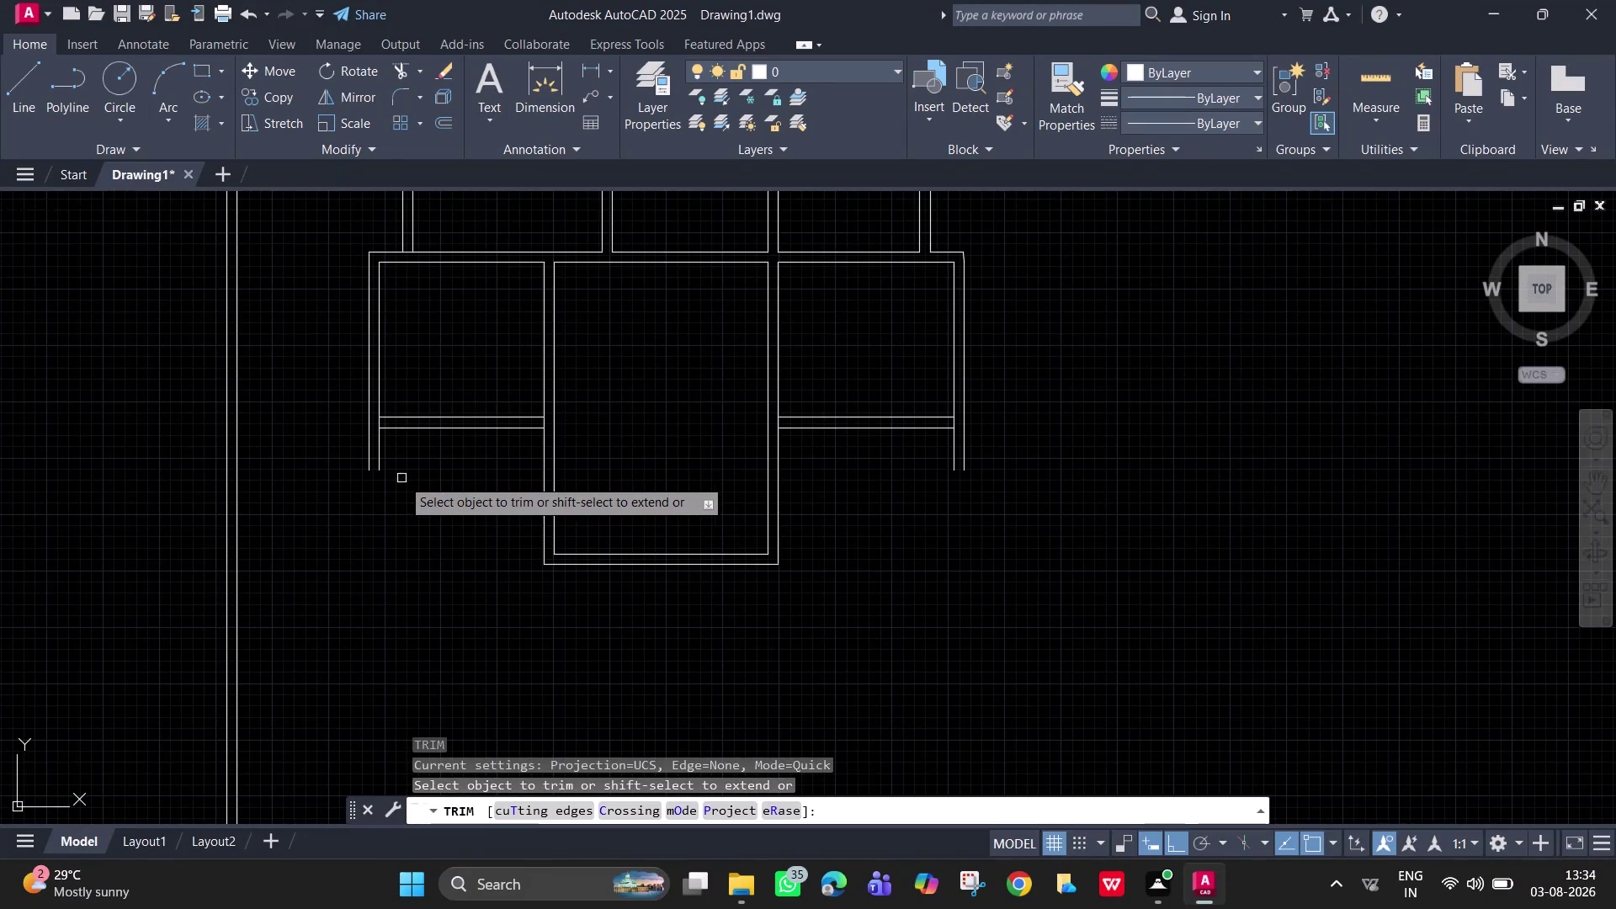
Try a trim and an extend at the left corner, undoing and cancelling both.
drag(396, 465, 328, 462)
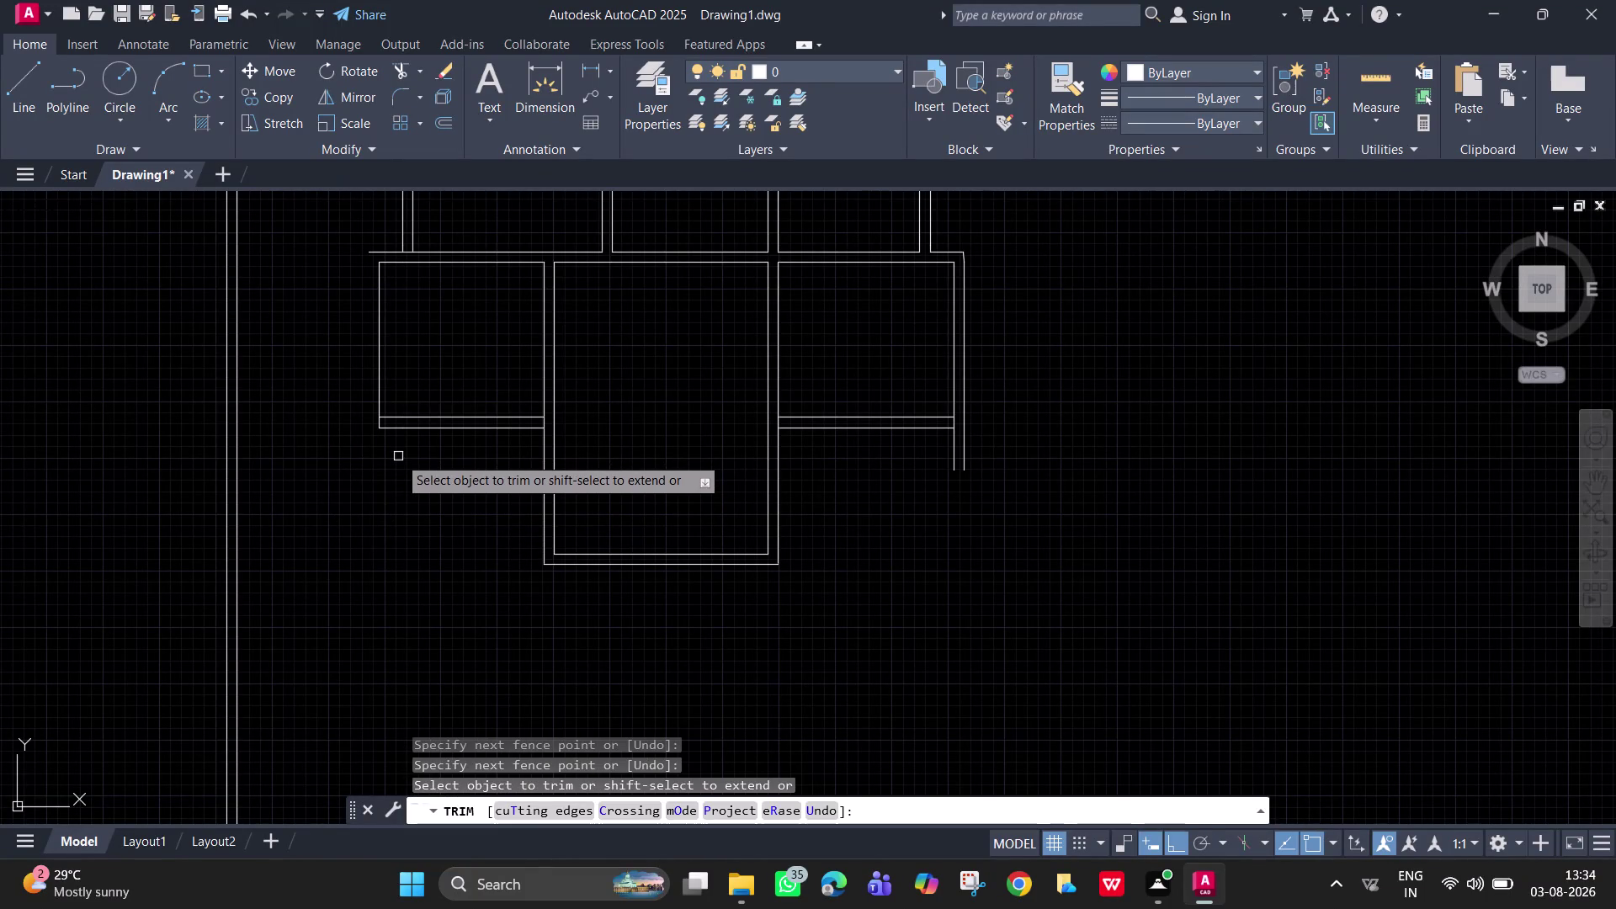
key(ctrl+z)
scroll(up, 3)
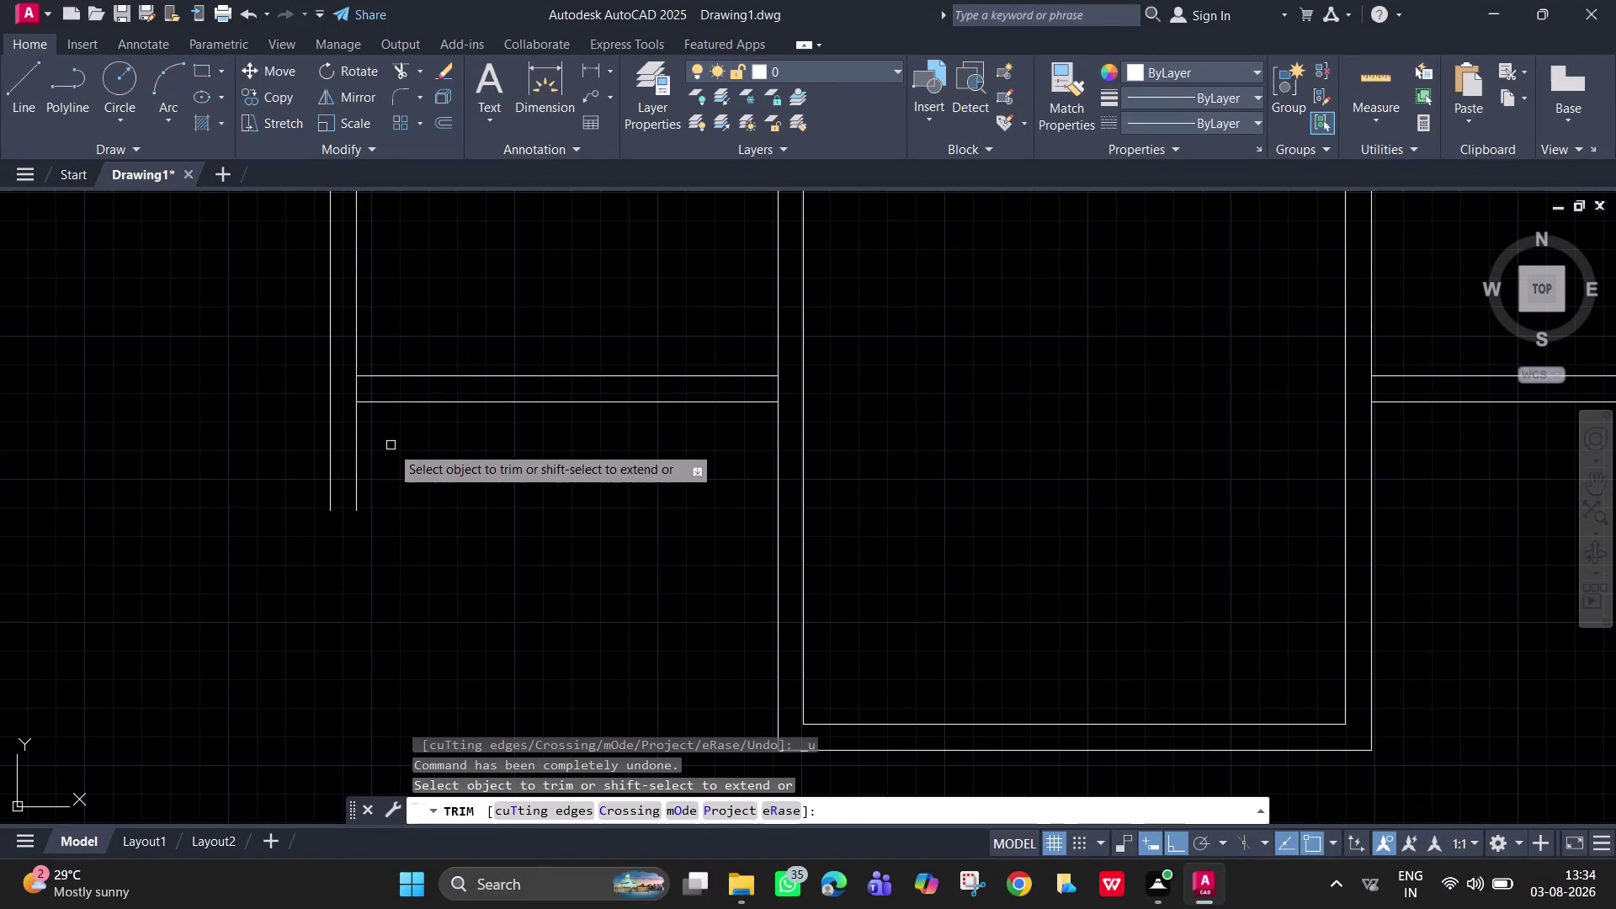
key(space)
text(ex)
key(space)
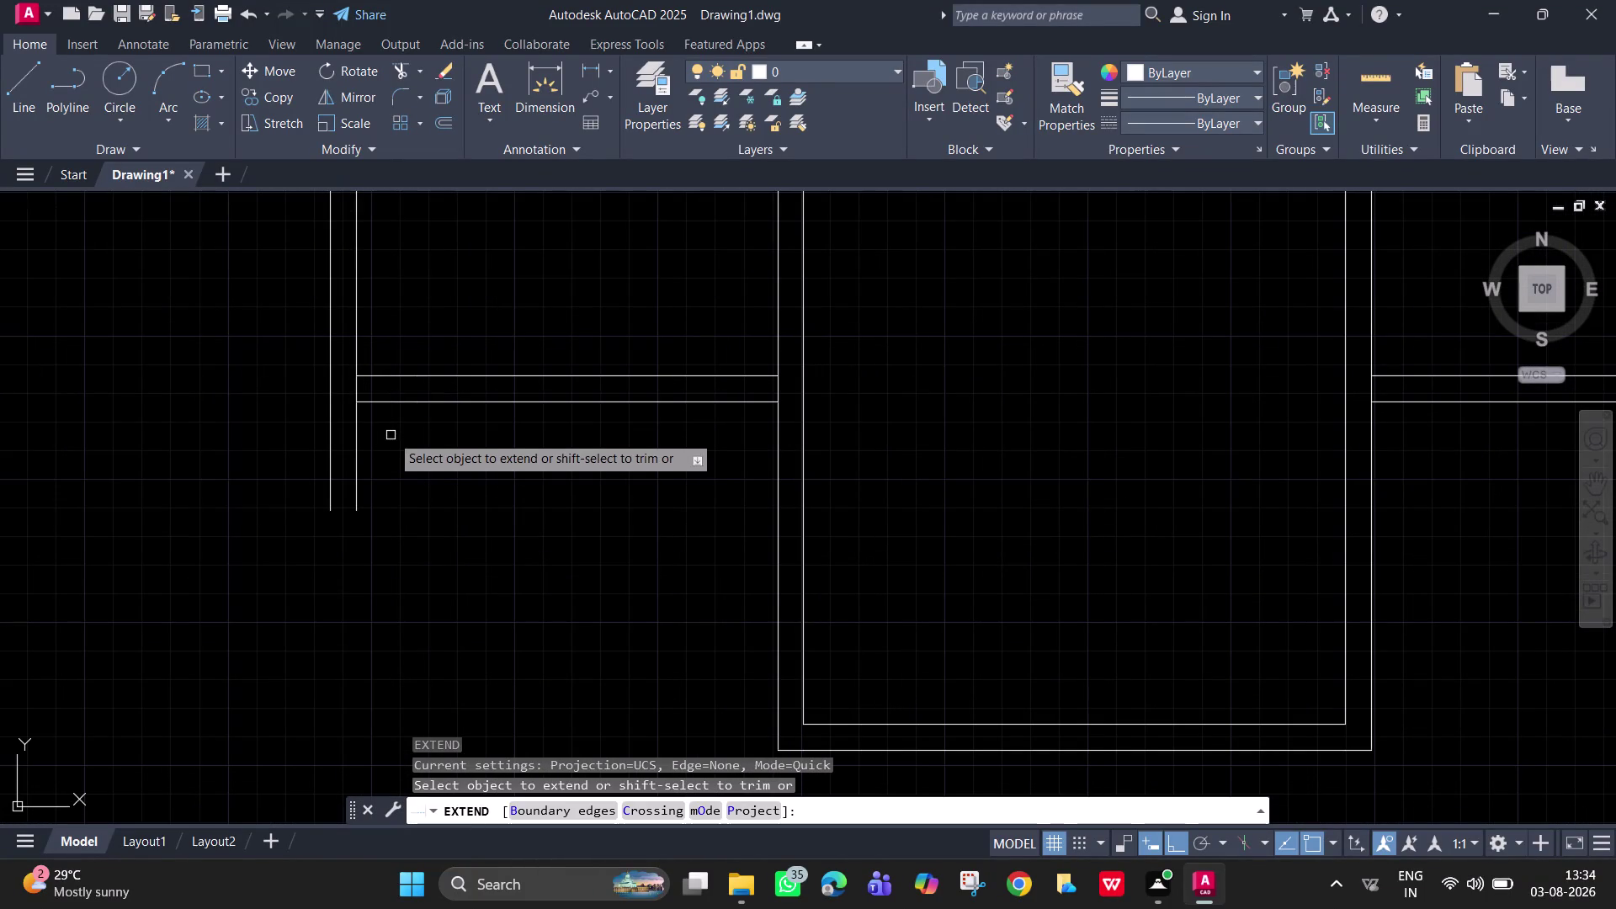
click(386, 404)
key(grave)
key(Escape)
key(Escape)
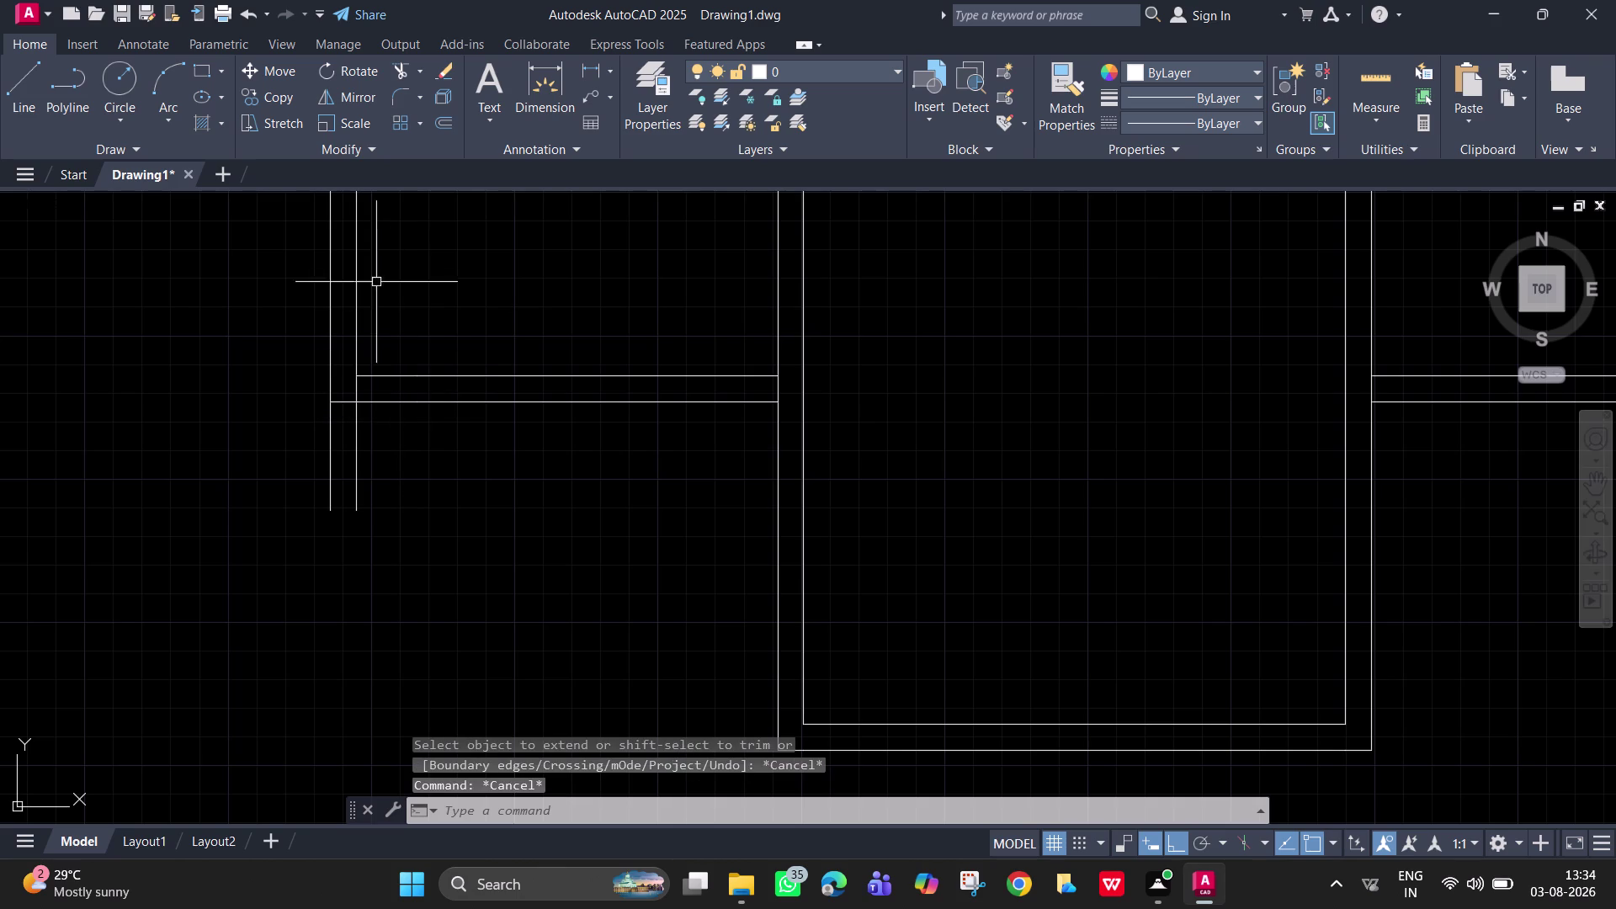
click(406, 69)
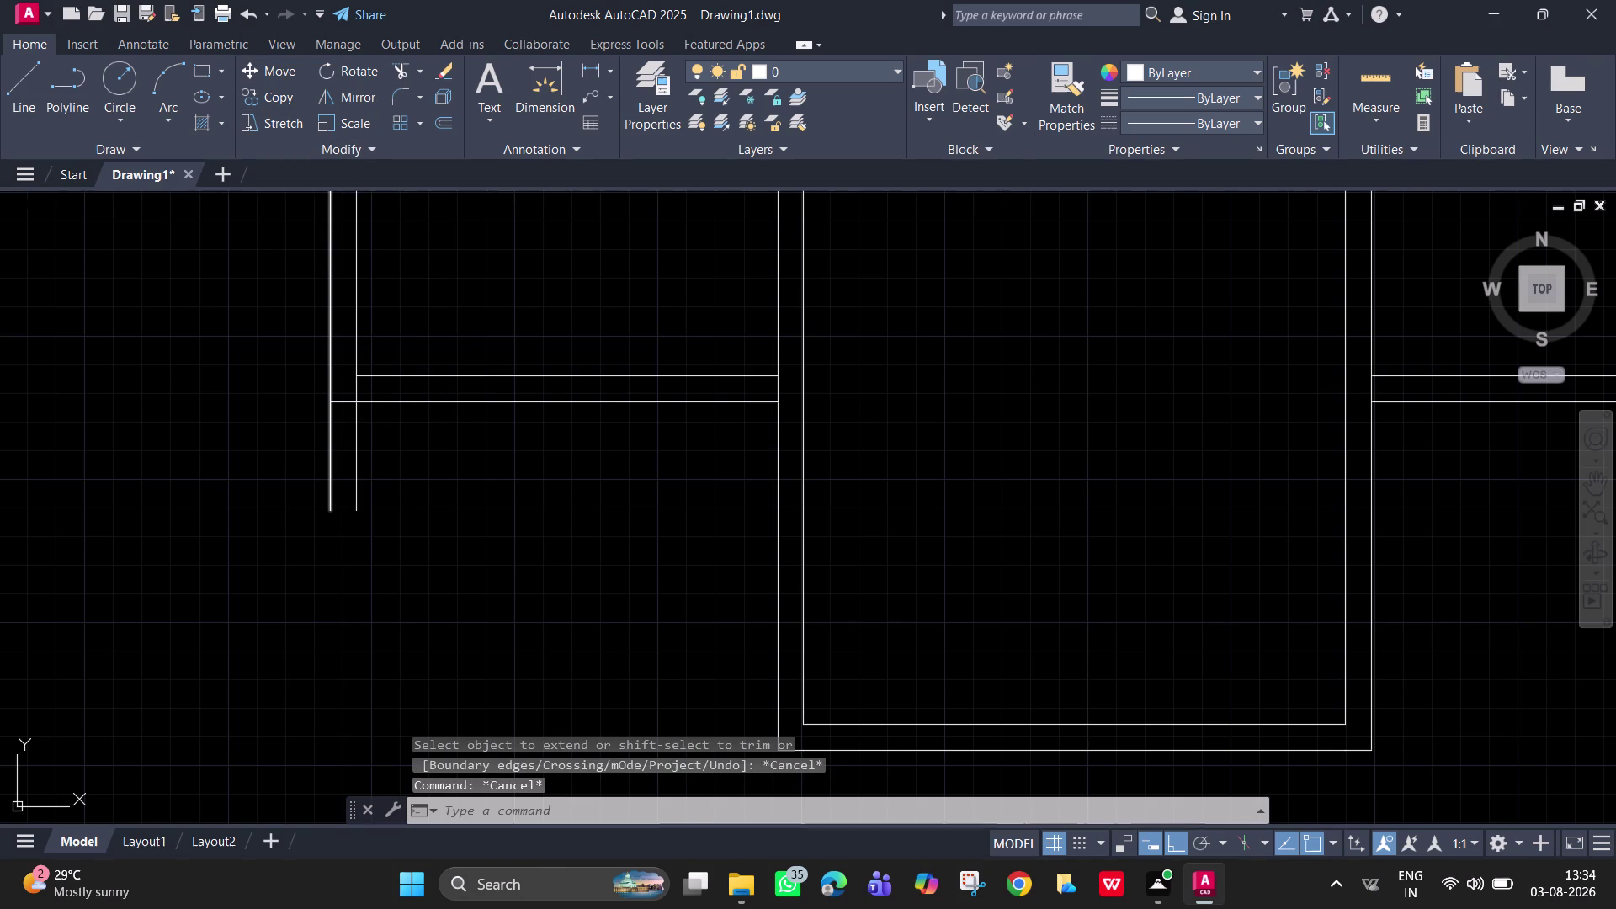
Trim the crossing wall lines at the left, middle, central-room and right junctions.
drag(401, 480, 383, 476)
click(241, 463)
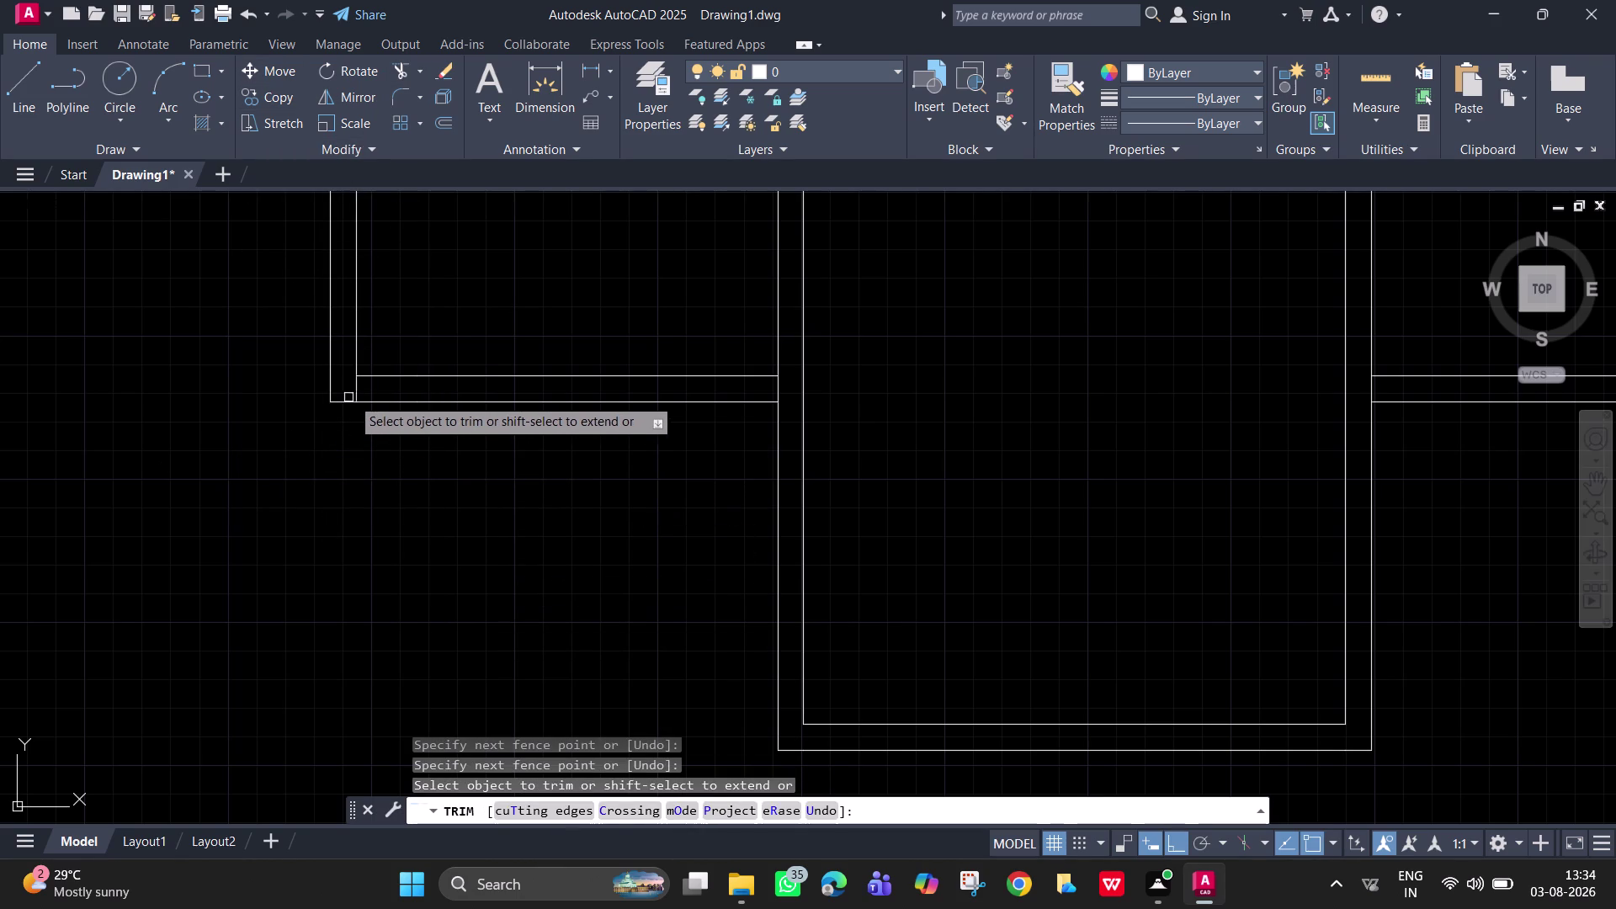
click(357, 392)
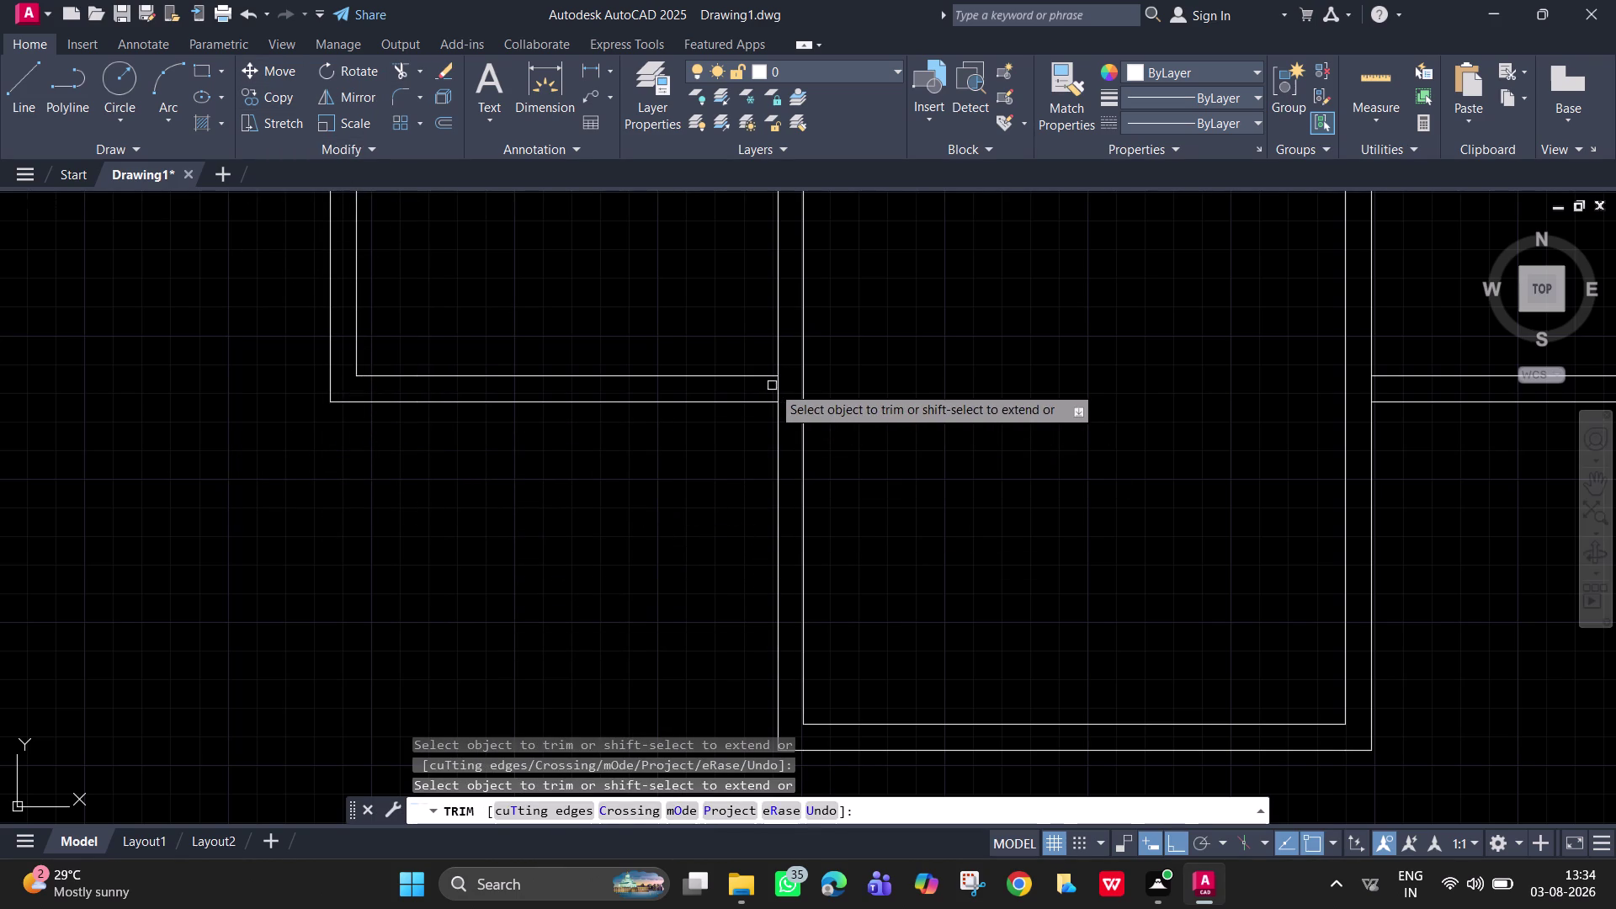
click(777, 390)
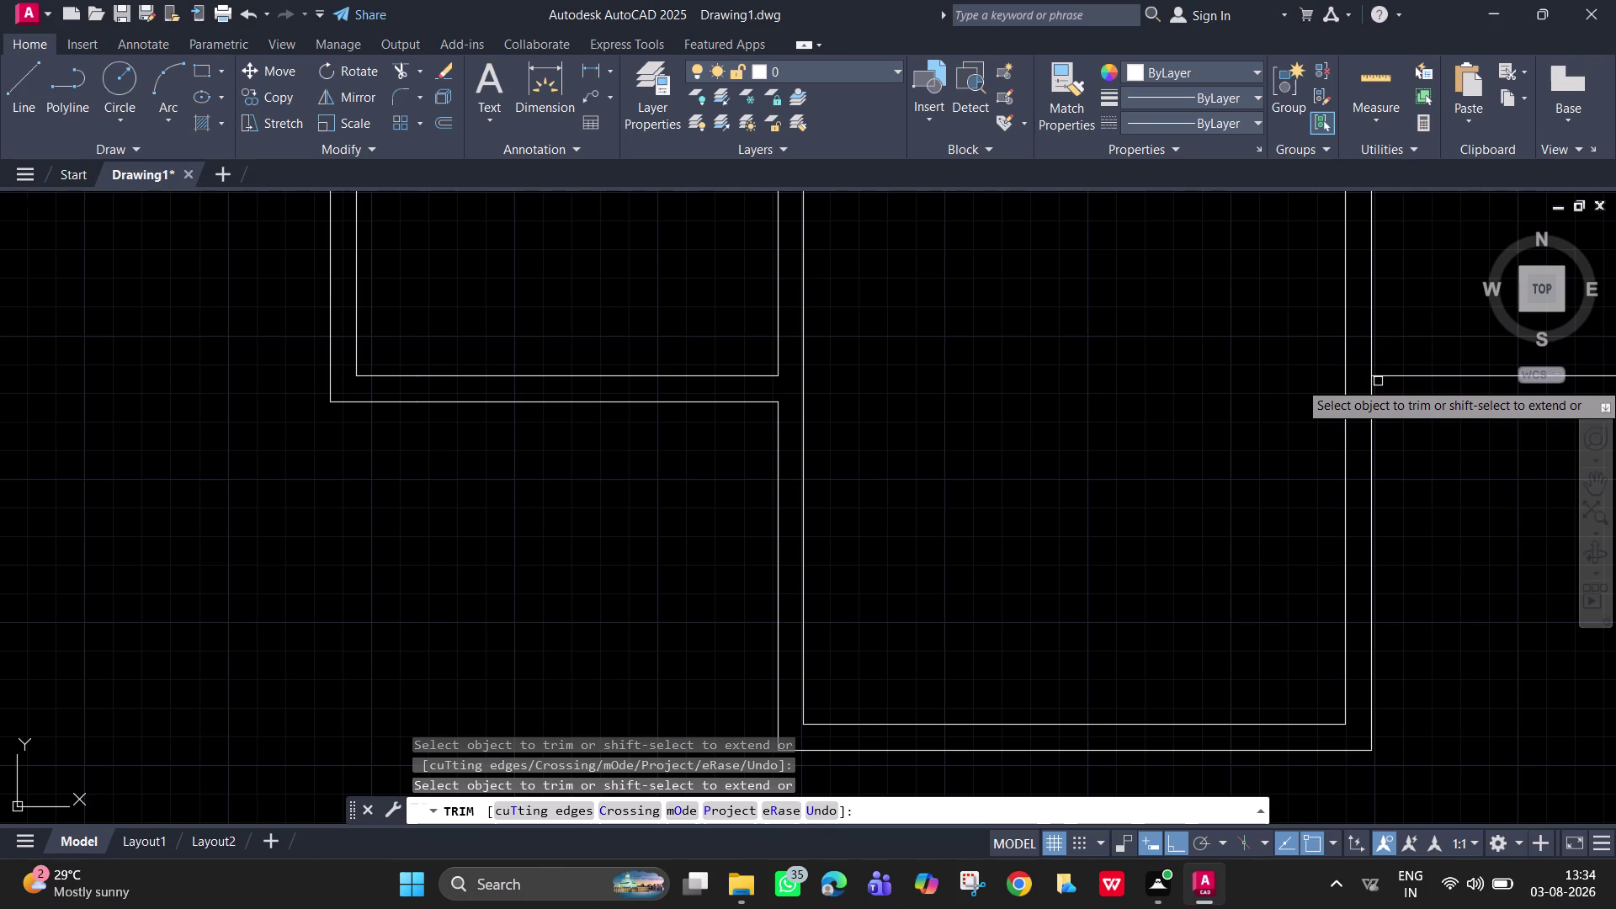
click(1371, 389)
scroll(down, 3)
middle_drag(1097, 534, 1086, 529)
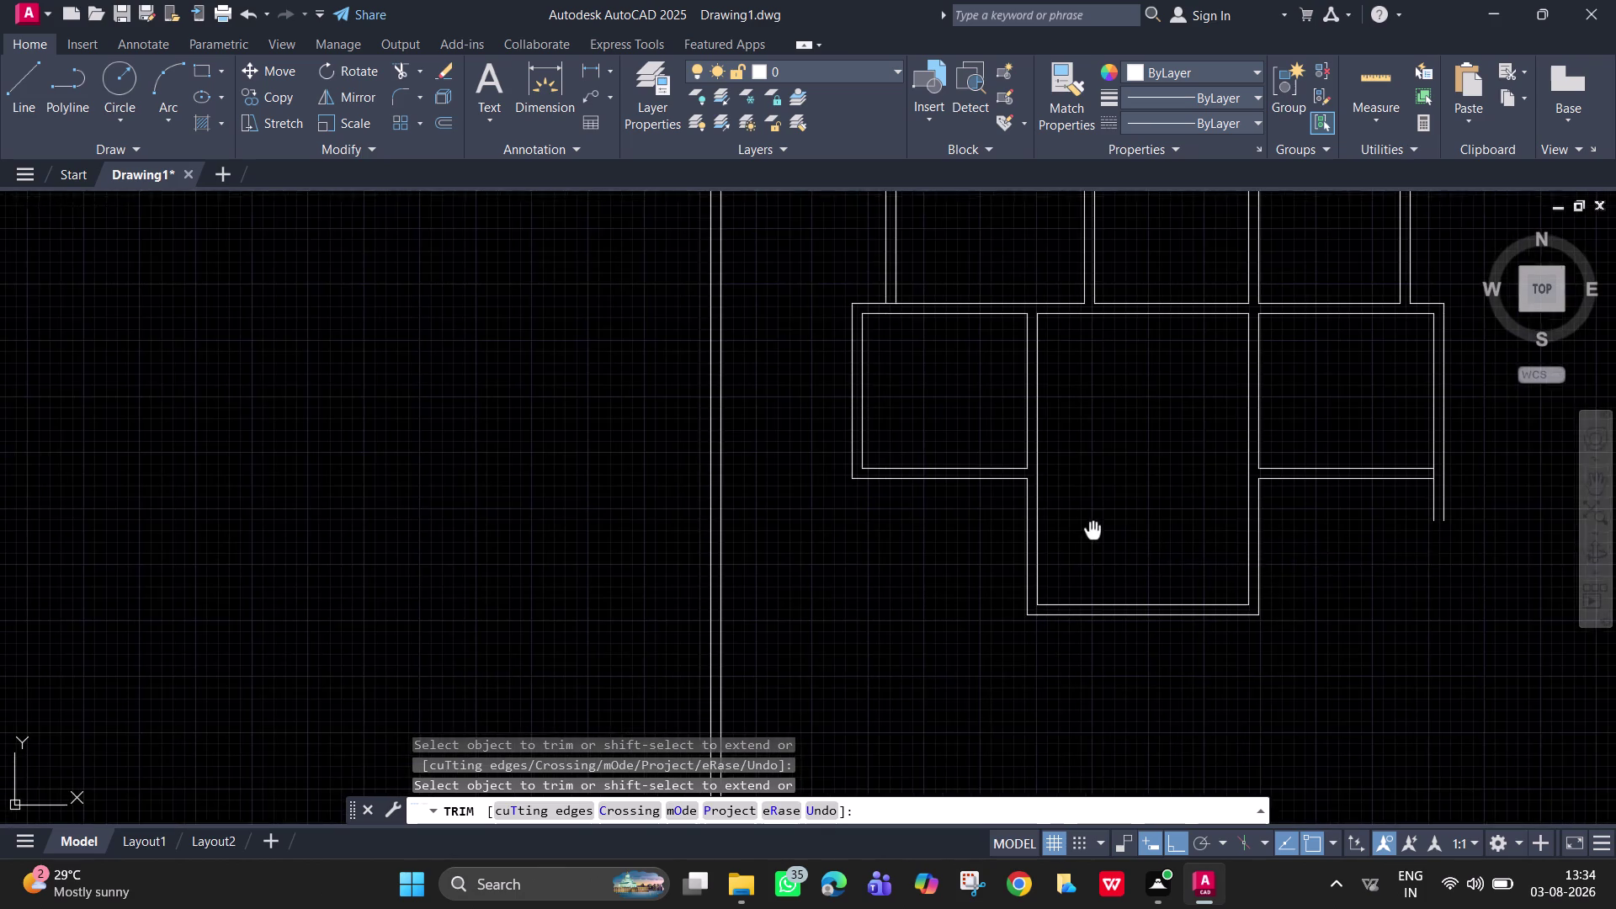
middle_drag(1087, 529, 965, 487)
key(Escape)
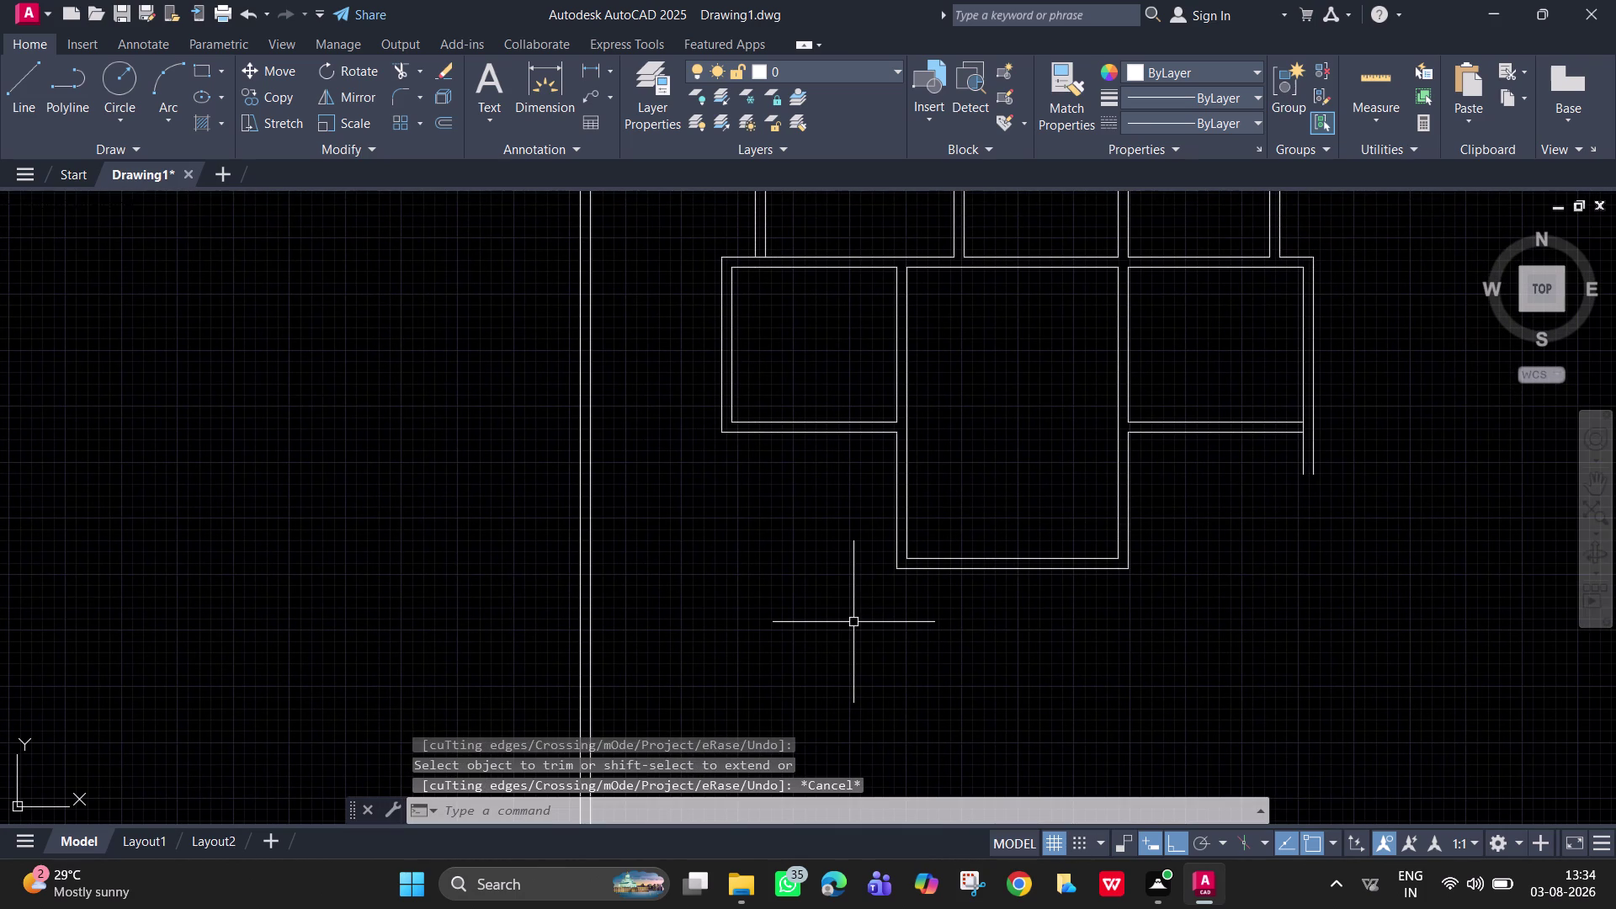
Fence-trim the right junction's wall ends, then undo the mistaken outer wall trim.
scroll(down, 3)
middle_drag(853, 622, 808, 617)
scroll(up, 3)
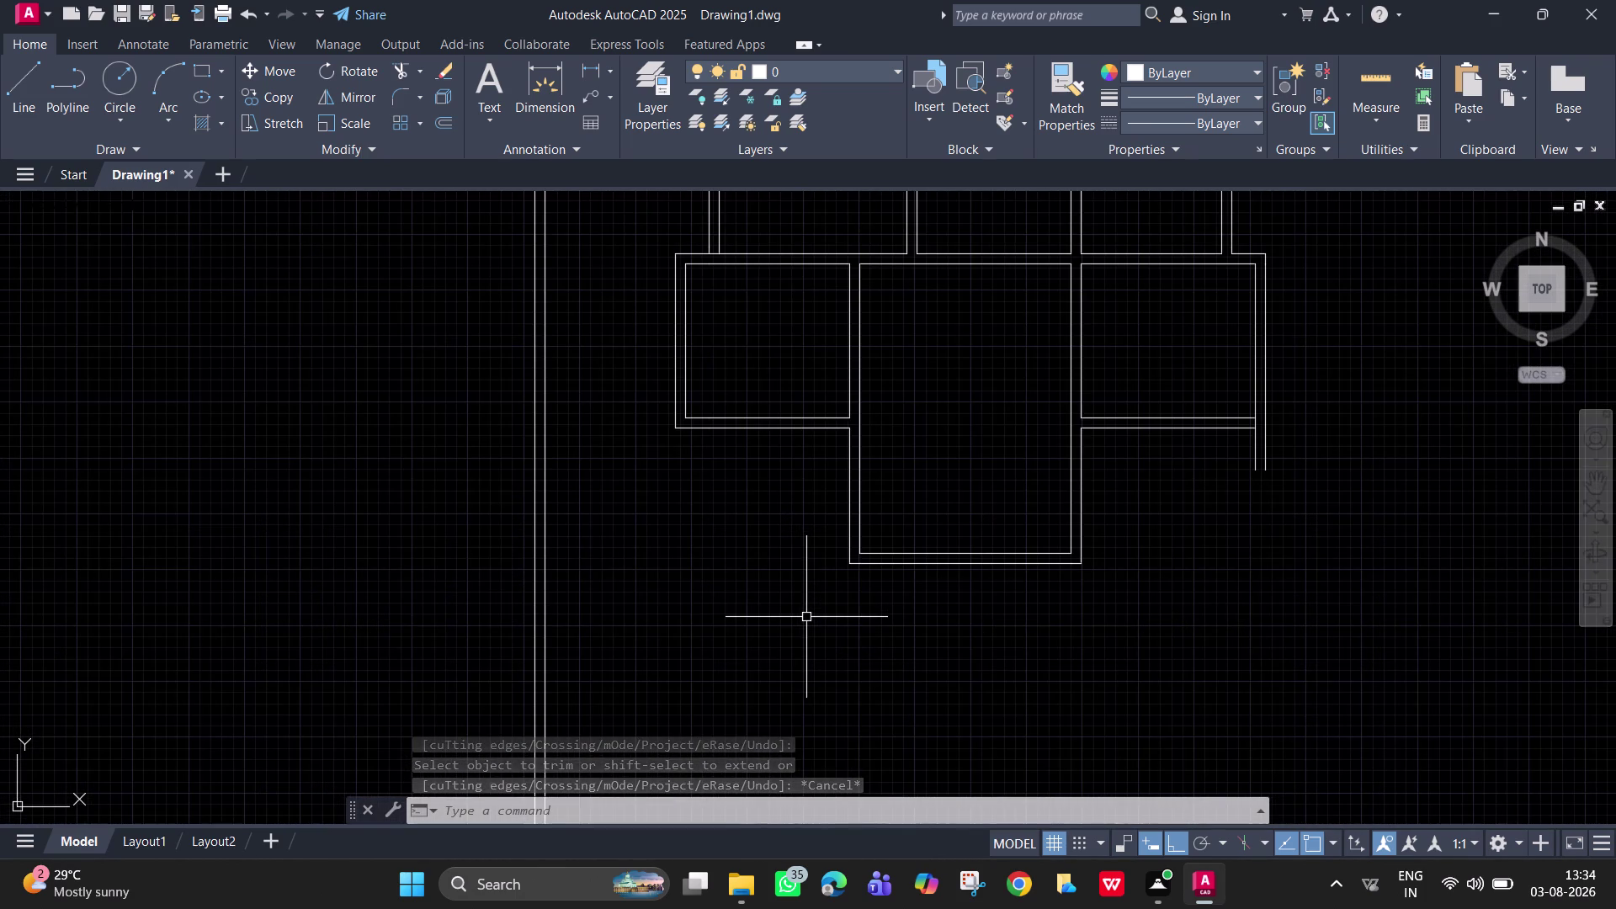
key(space)
drag(1242, 471, 1267, 462)
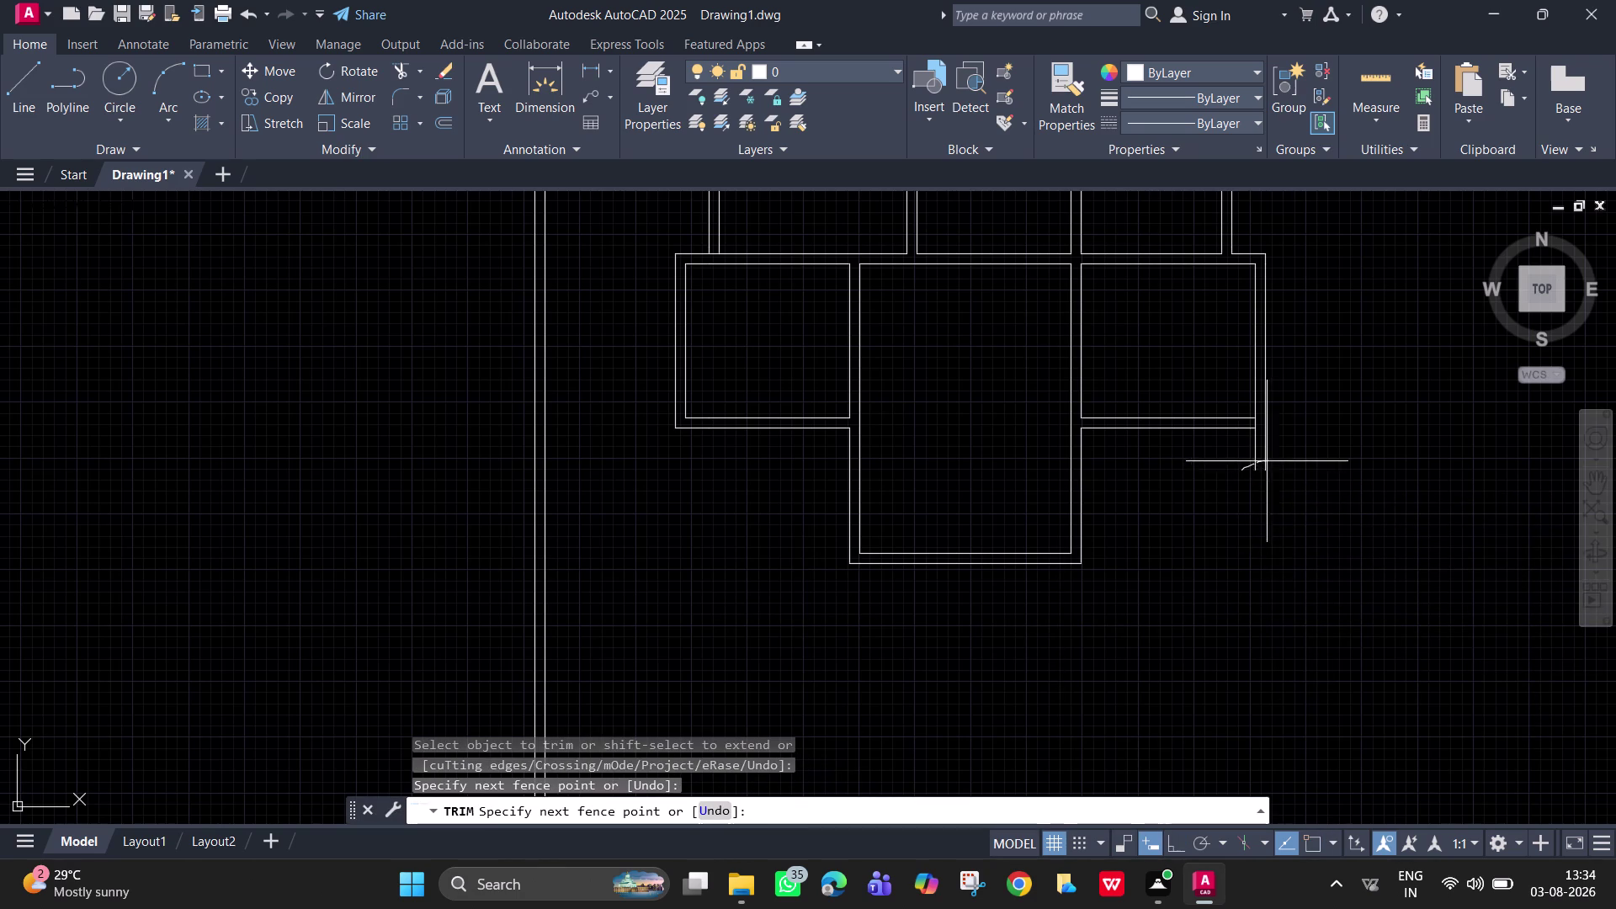
drag(1268, 461, 1213, 466)
key(Escape)
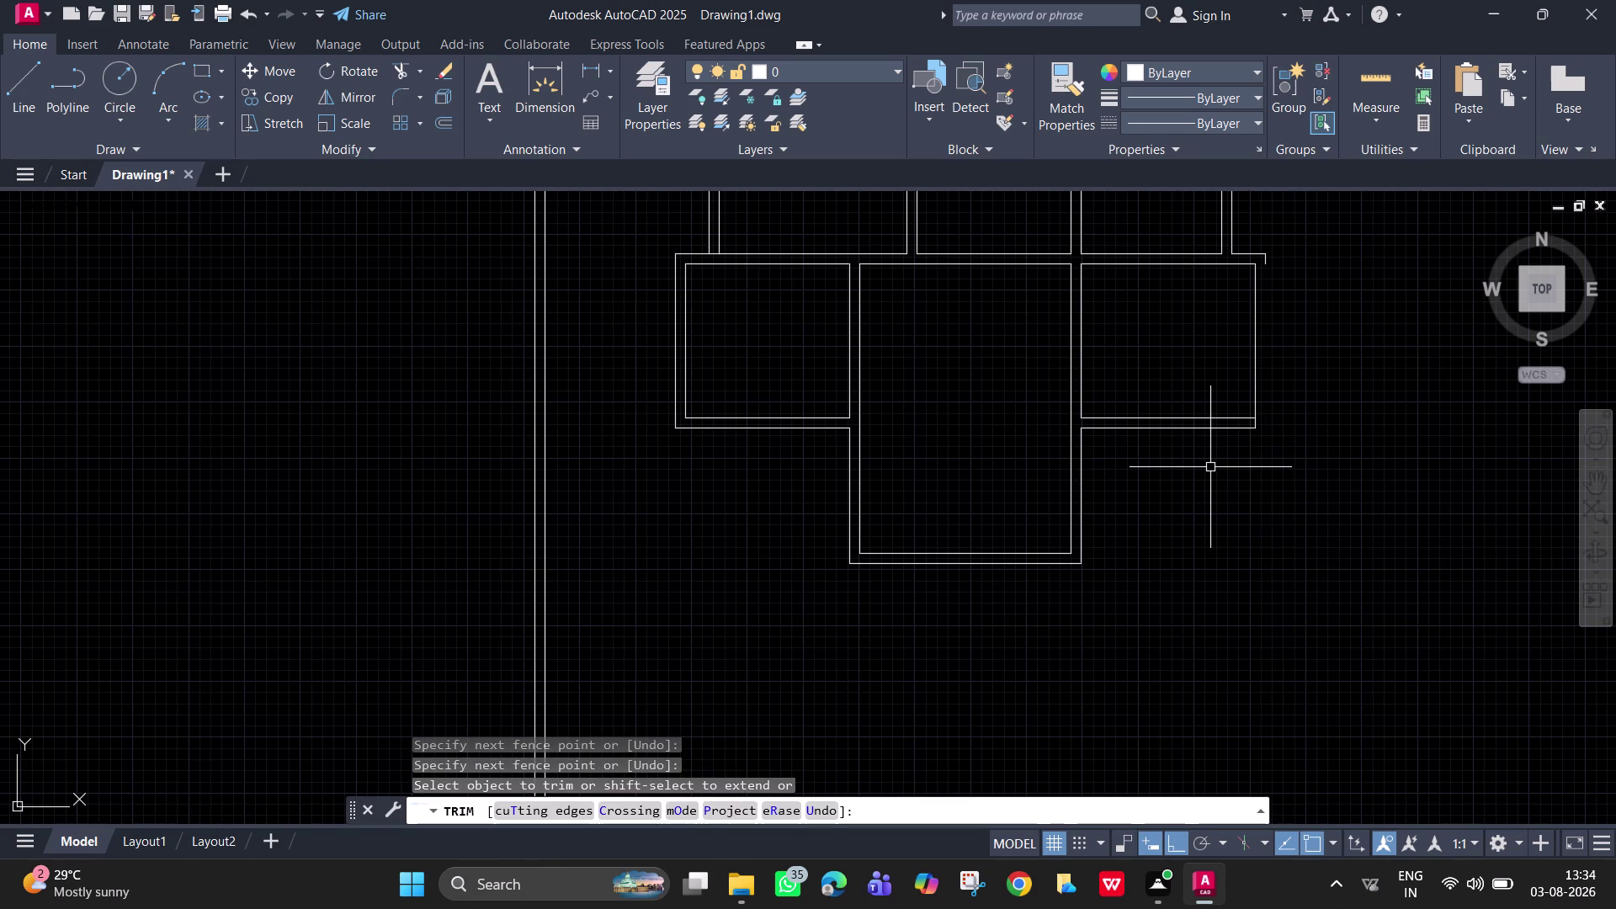
key(ctrl+z)
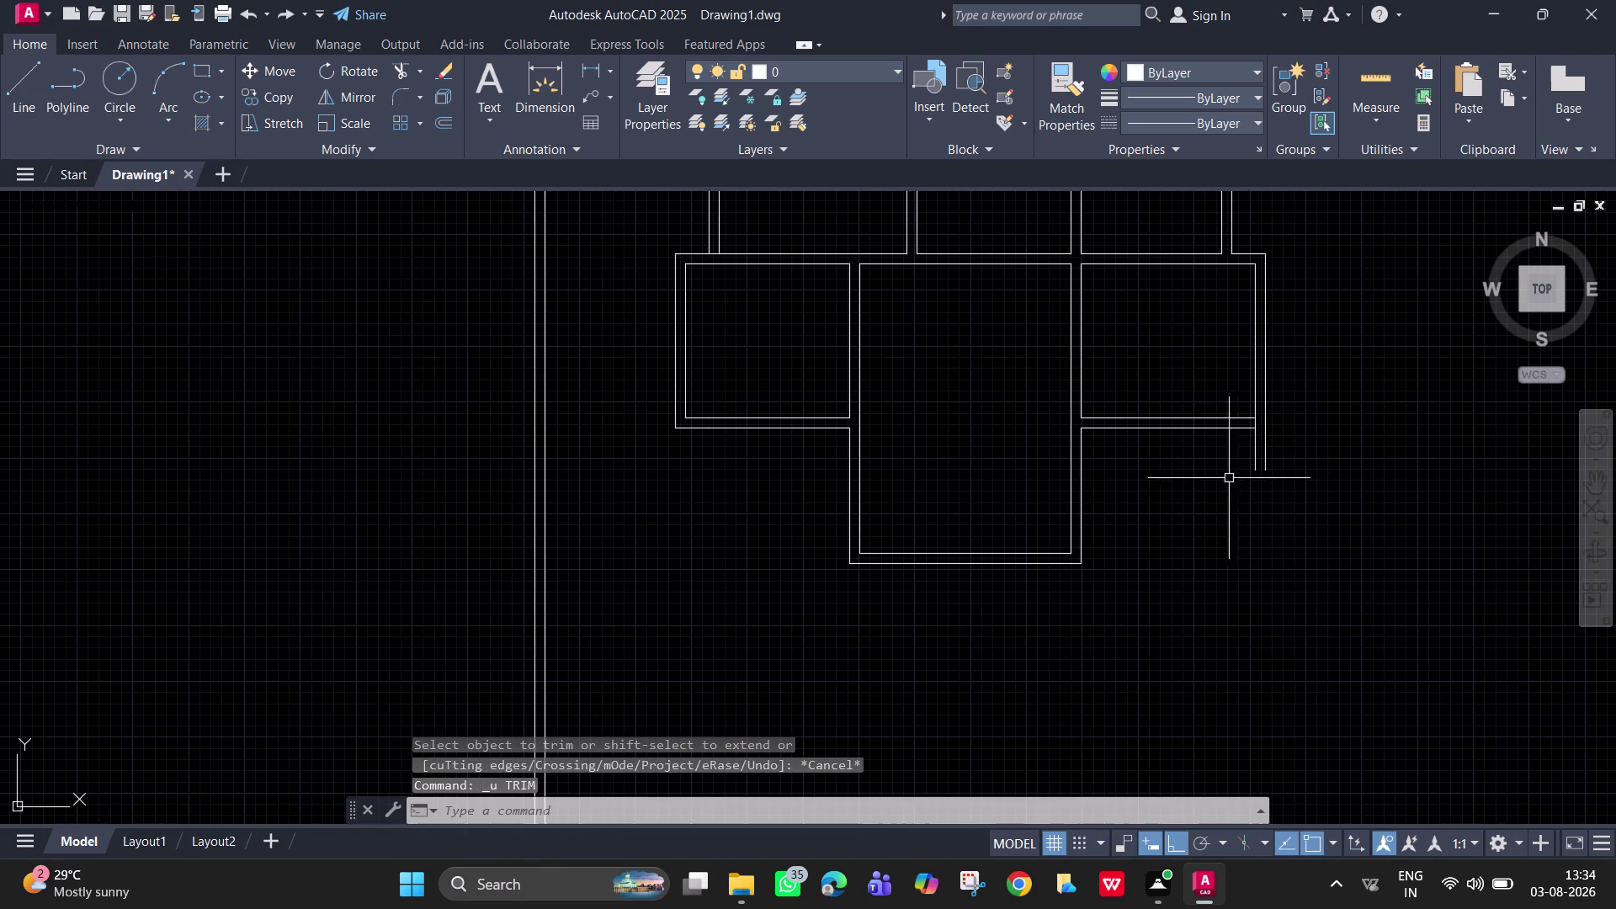
Extend a wall line at the right junction with EX.
text(ex)
key(space)
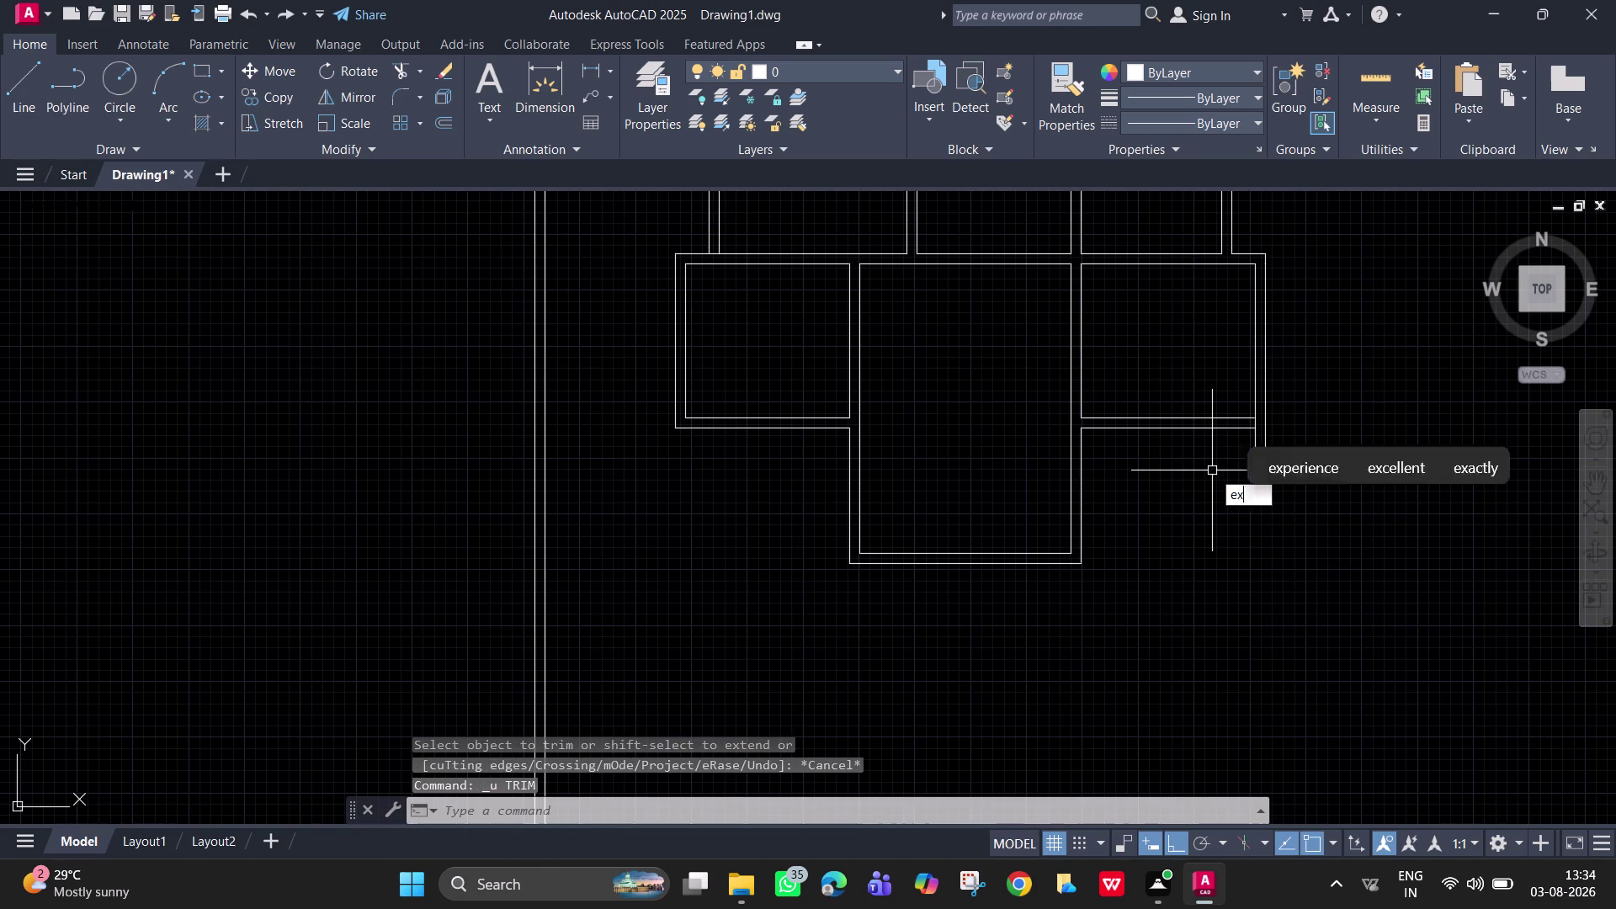
click(1240, 429)
key(space)
Trim the overlapping lines and a leftover wall segment at the right junction.
text(t)
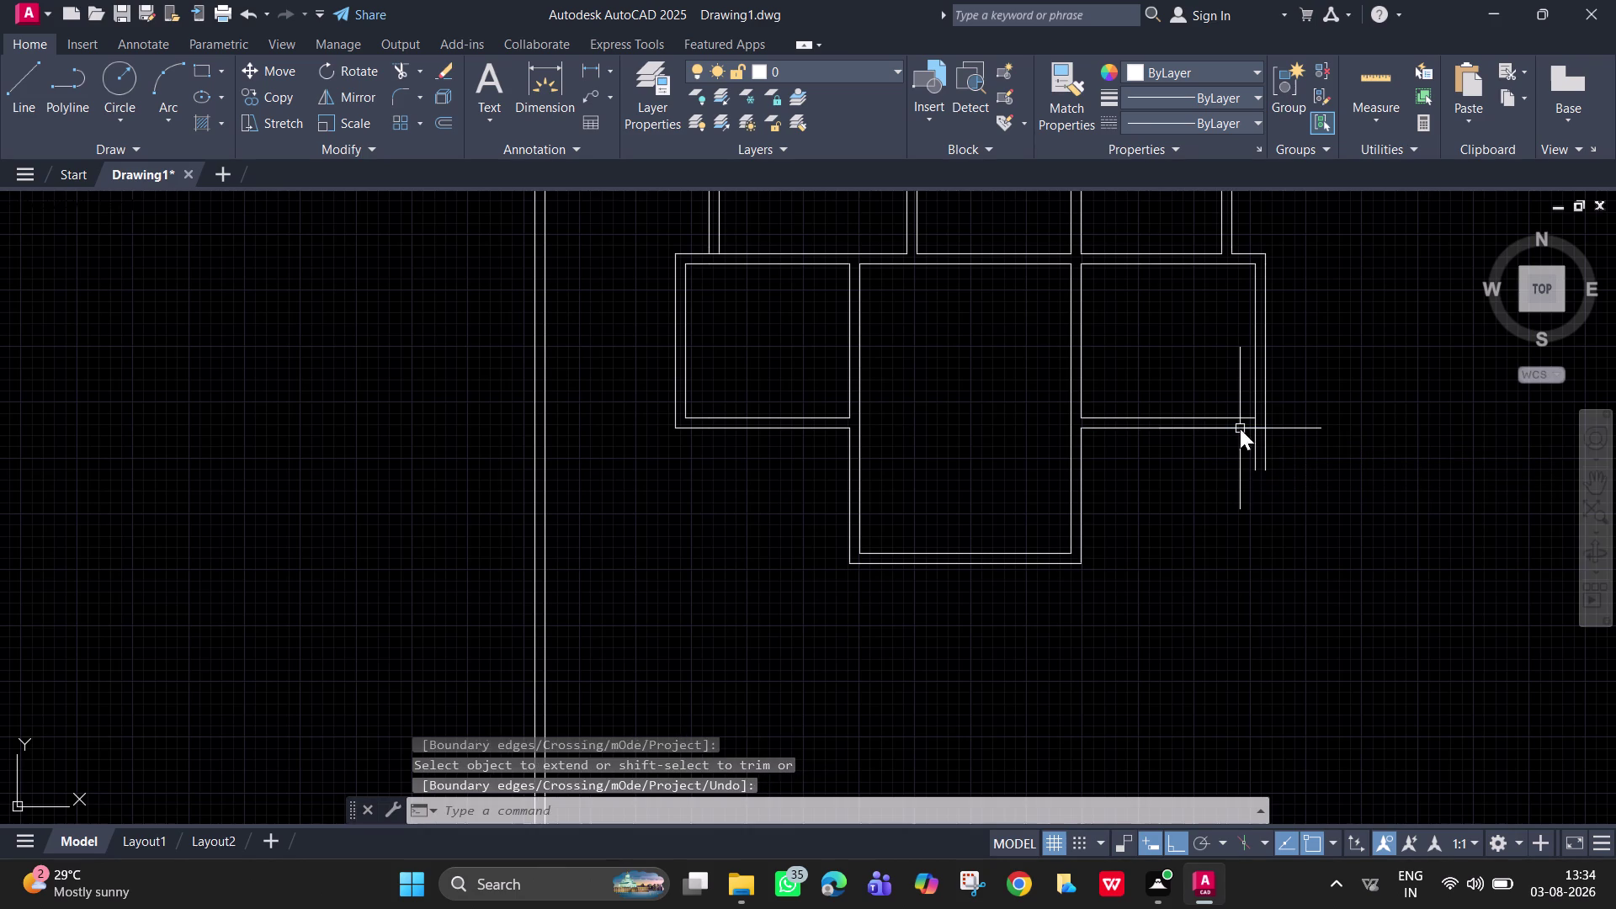
text(r)
key(space)
drag(1276, 450, 1233, 451)
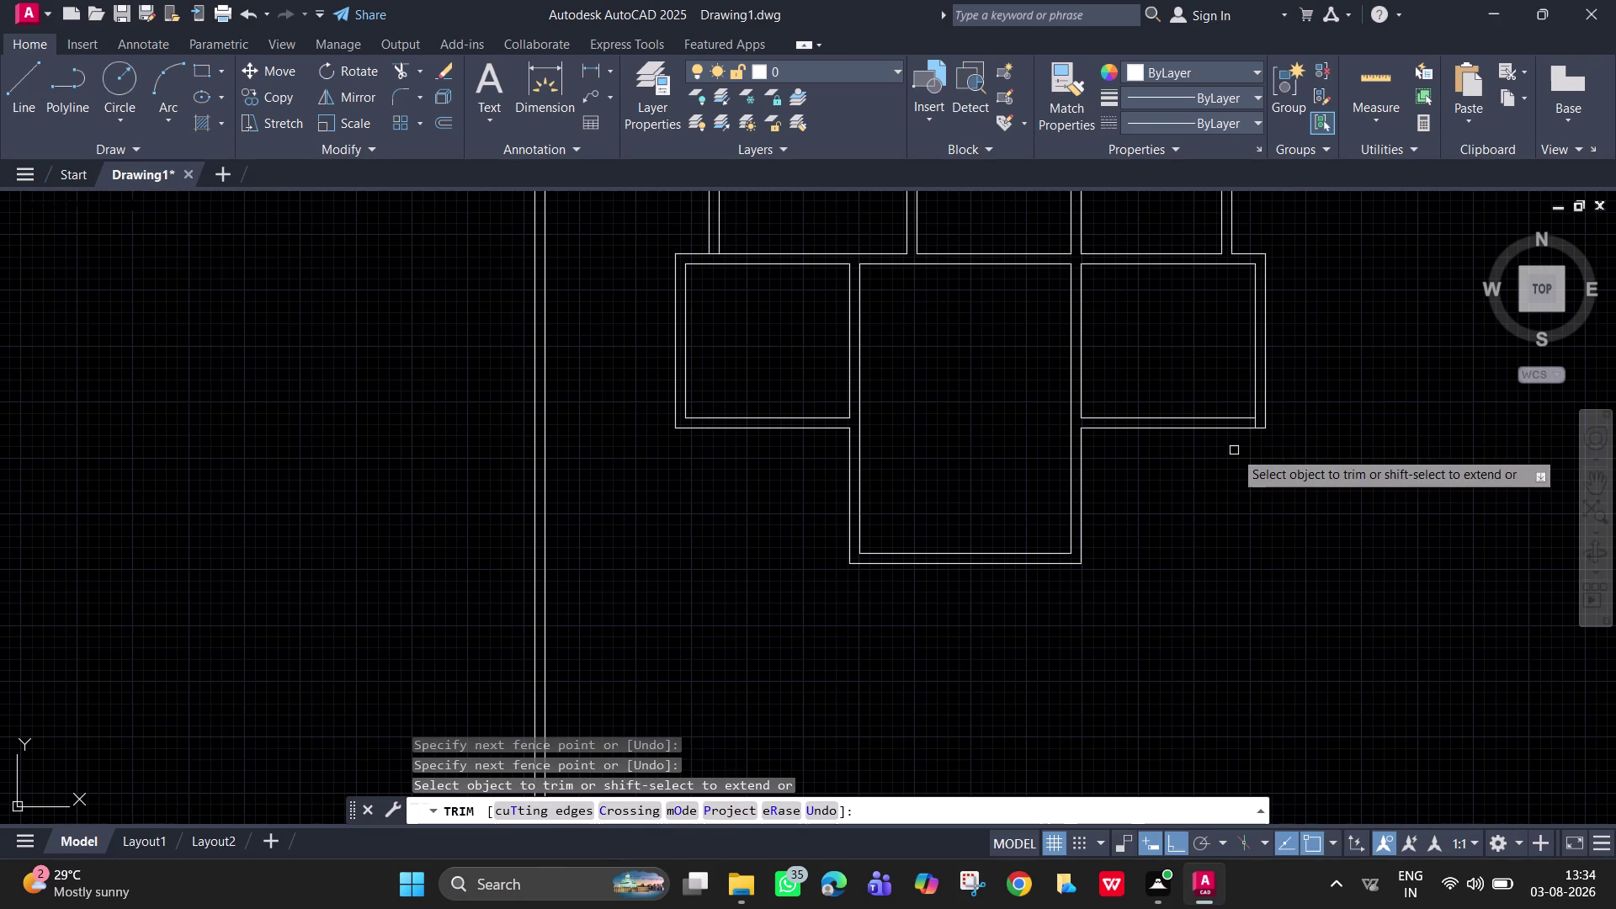
scroll(up, 3)
click(1243, 408)
scroll(down, 3)
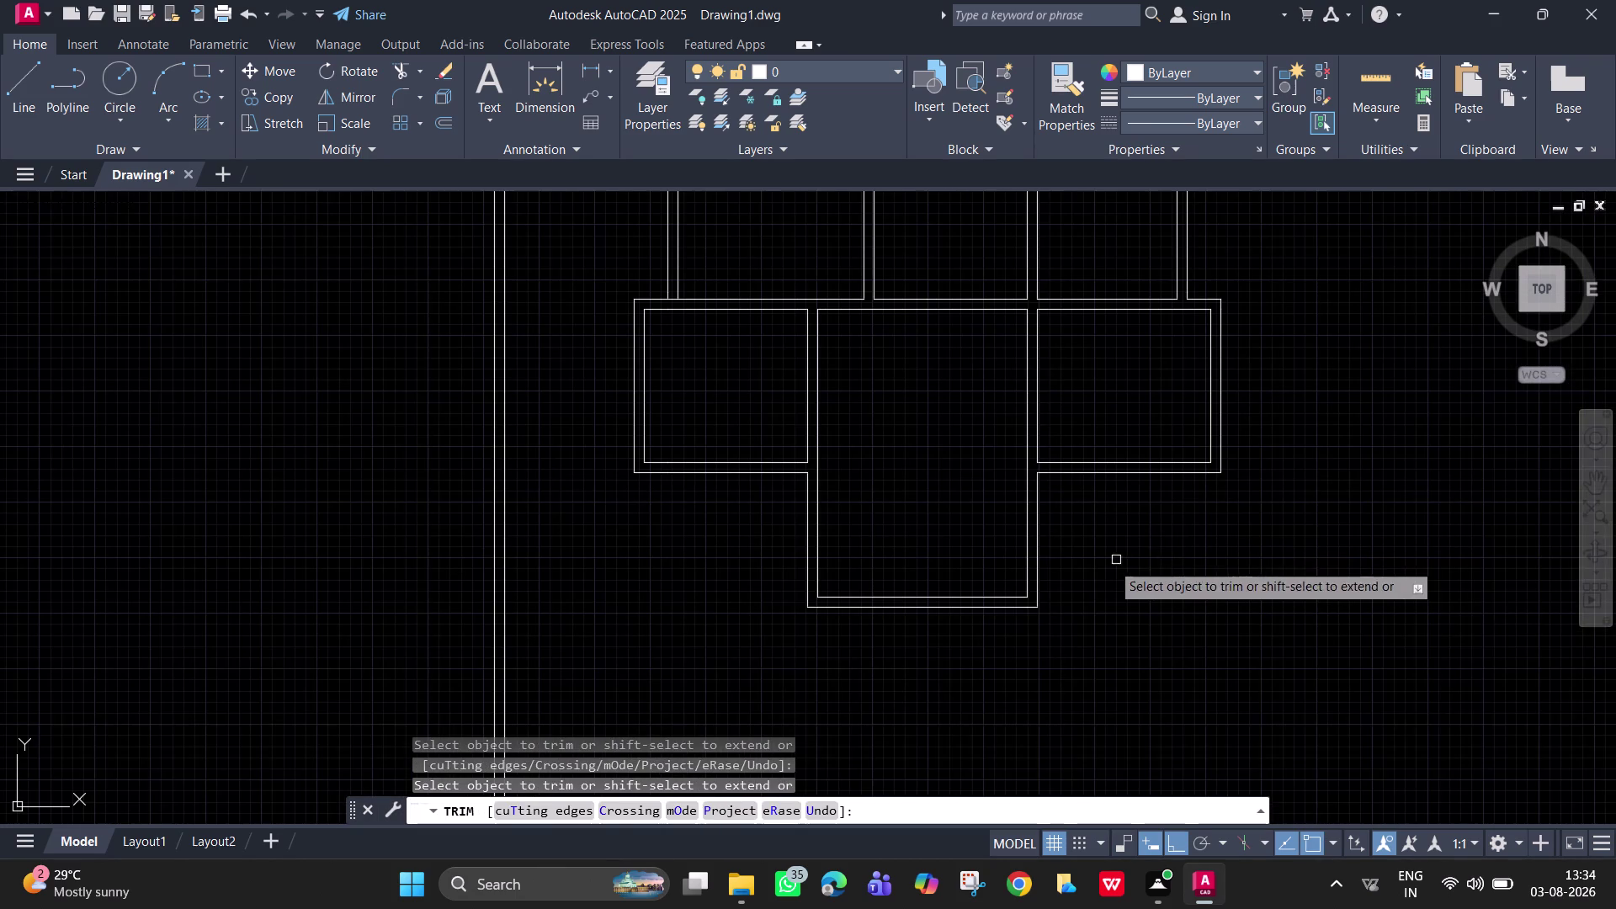
key(Escape)
Fence-trim the crossing lines at the upper-left junction, then pan to inspect the plan.
middle_drag(1106, 561, 1122, 682)
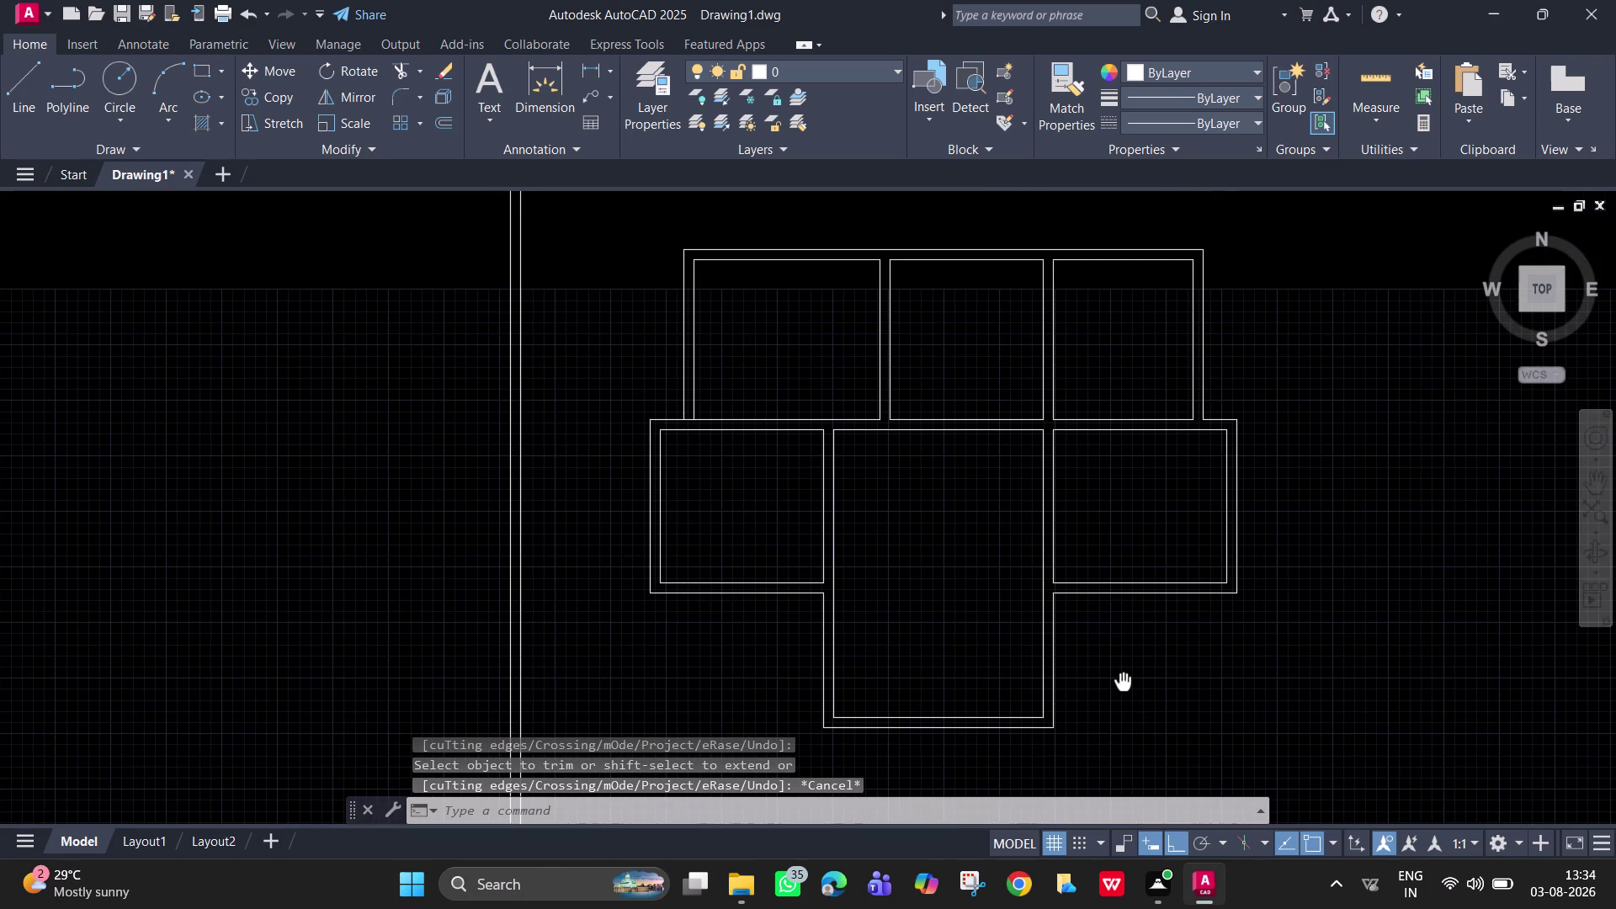
middle_drag(1122, 682, 1109, 660)
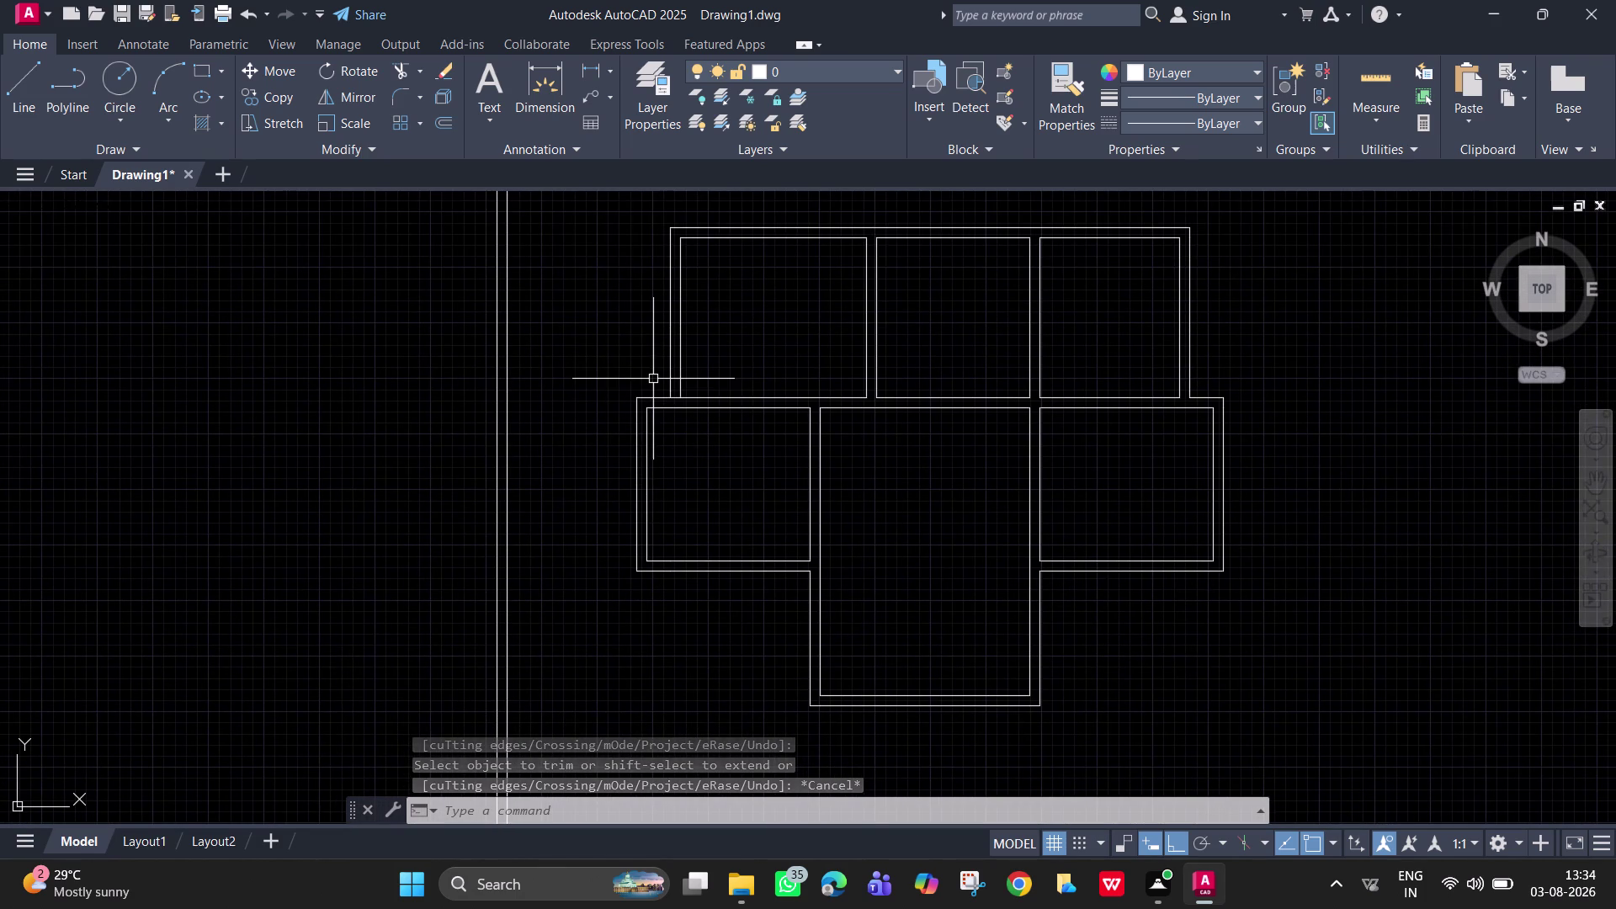
key(t)
key(r)
key(space)
scroll(up, 3)
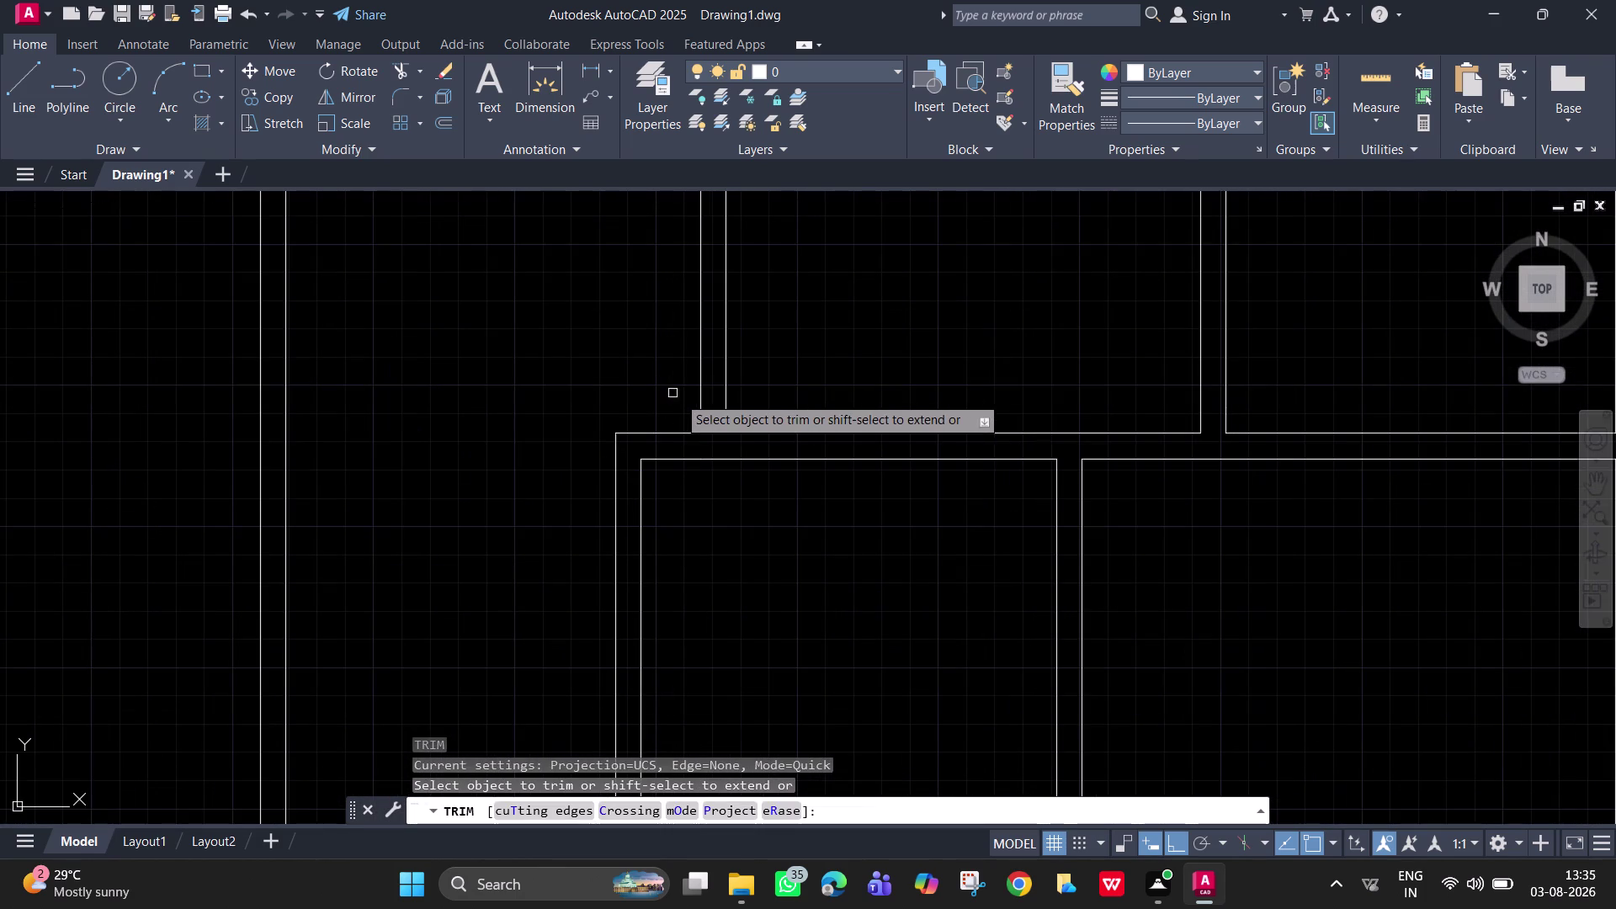
drag(713, 426, 714, 437)
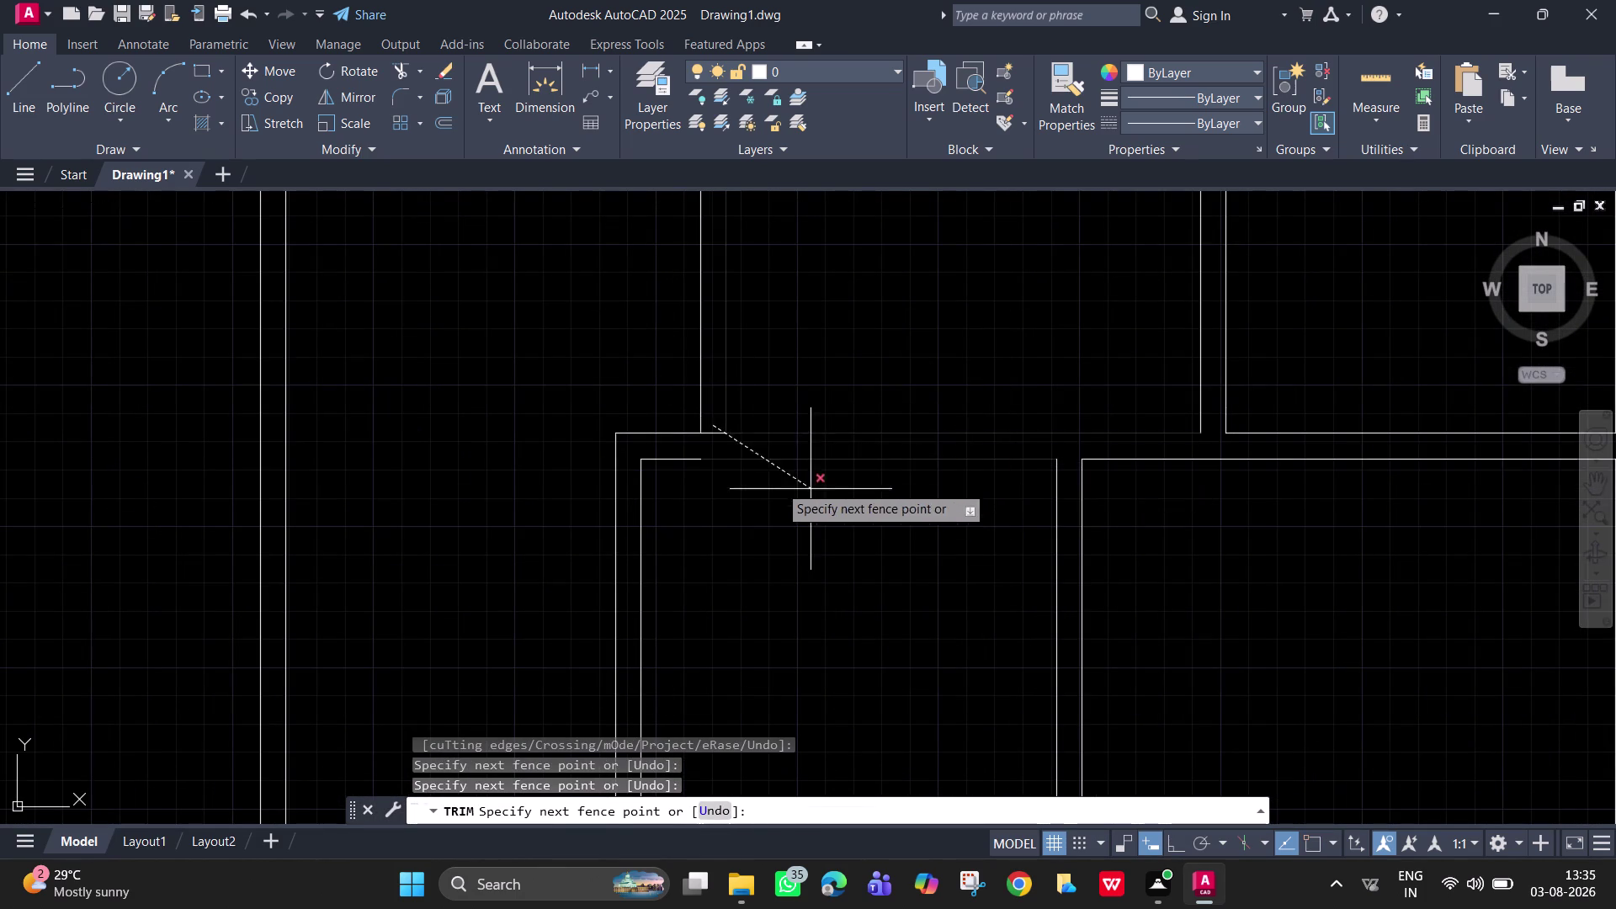
click(718, 444)
scroll(down, 3)
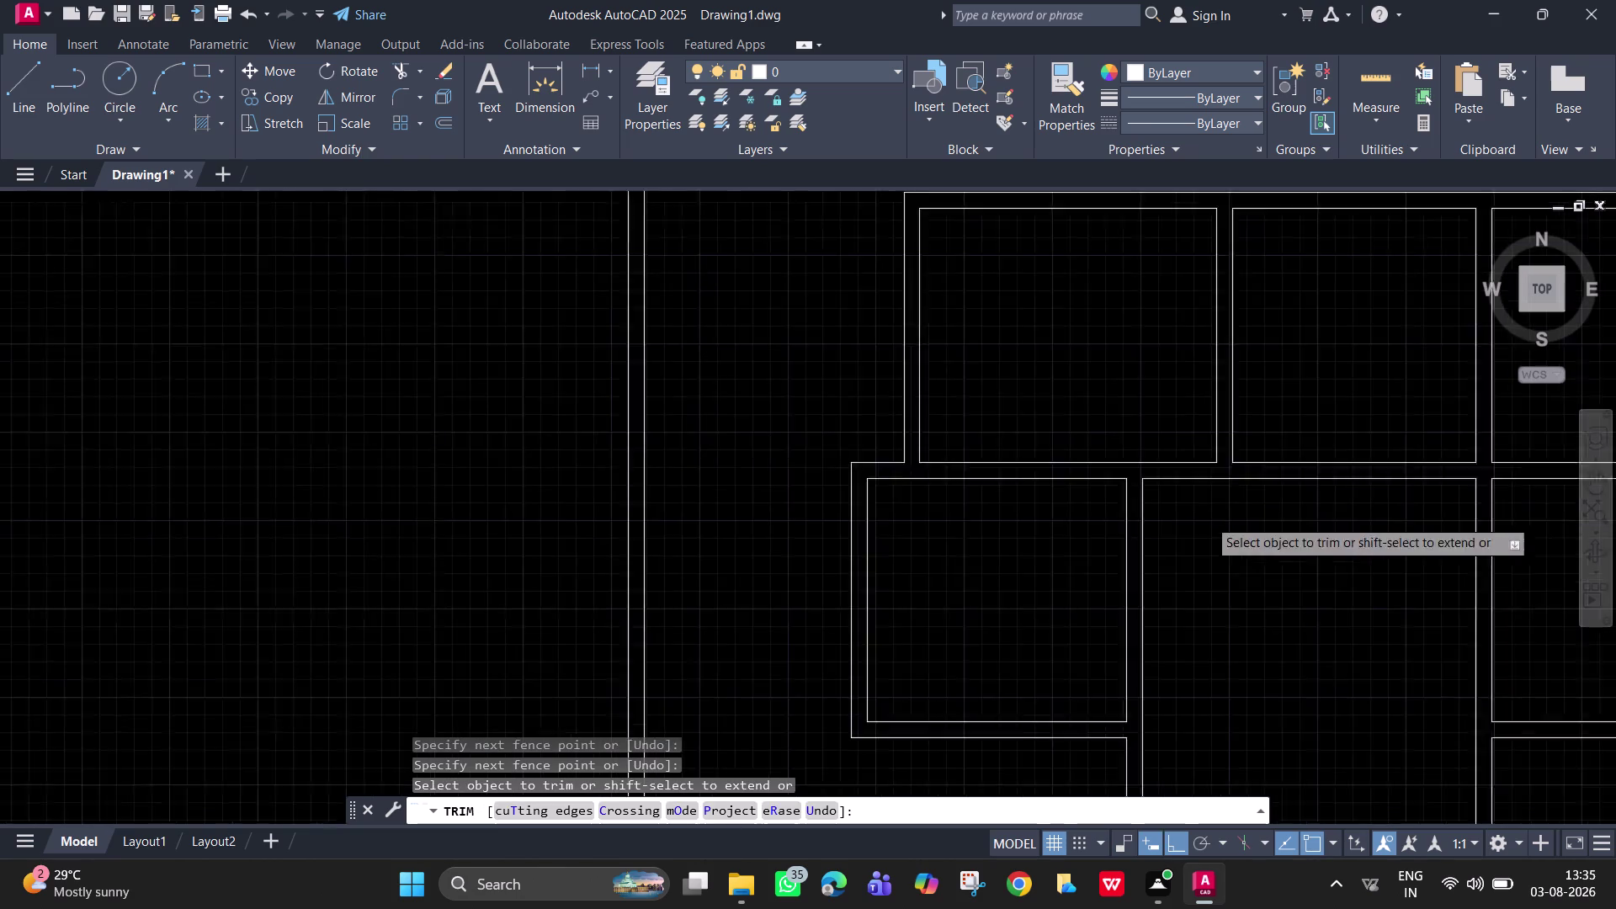
middle_drag(1203, 561, 990, 435)
middle_drag(989, 433, 959, 456)
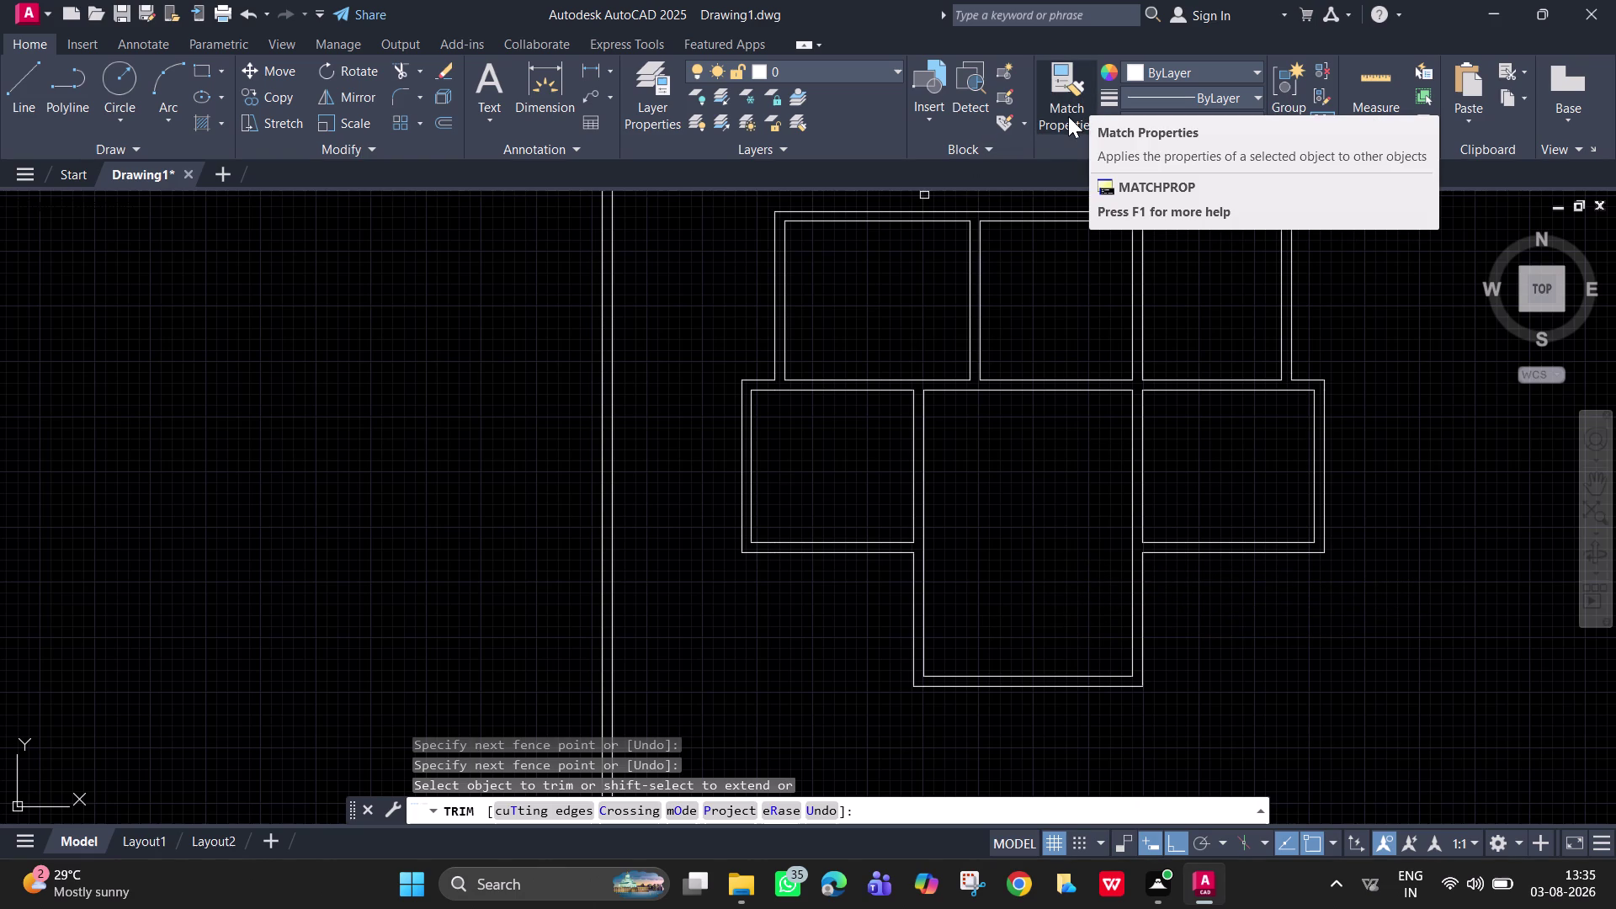
Create a new layer named 'walls' and open its colour swatch.
click(662, 111)
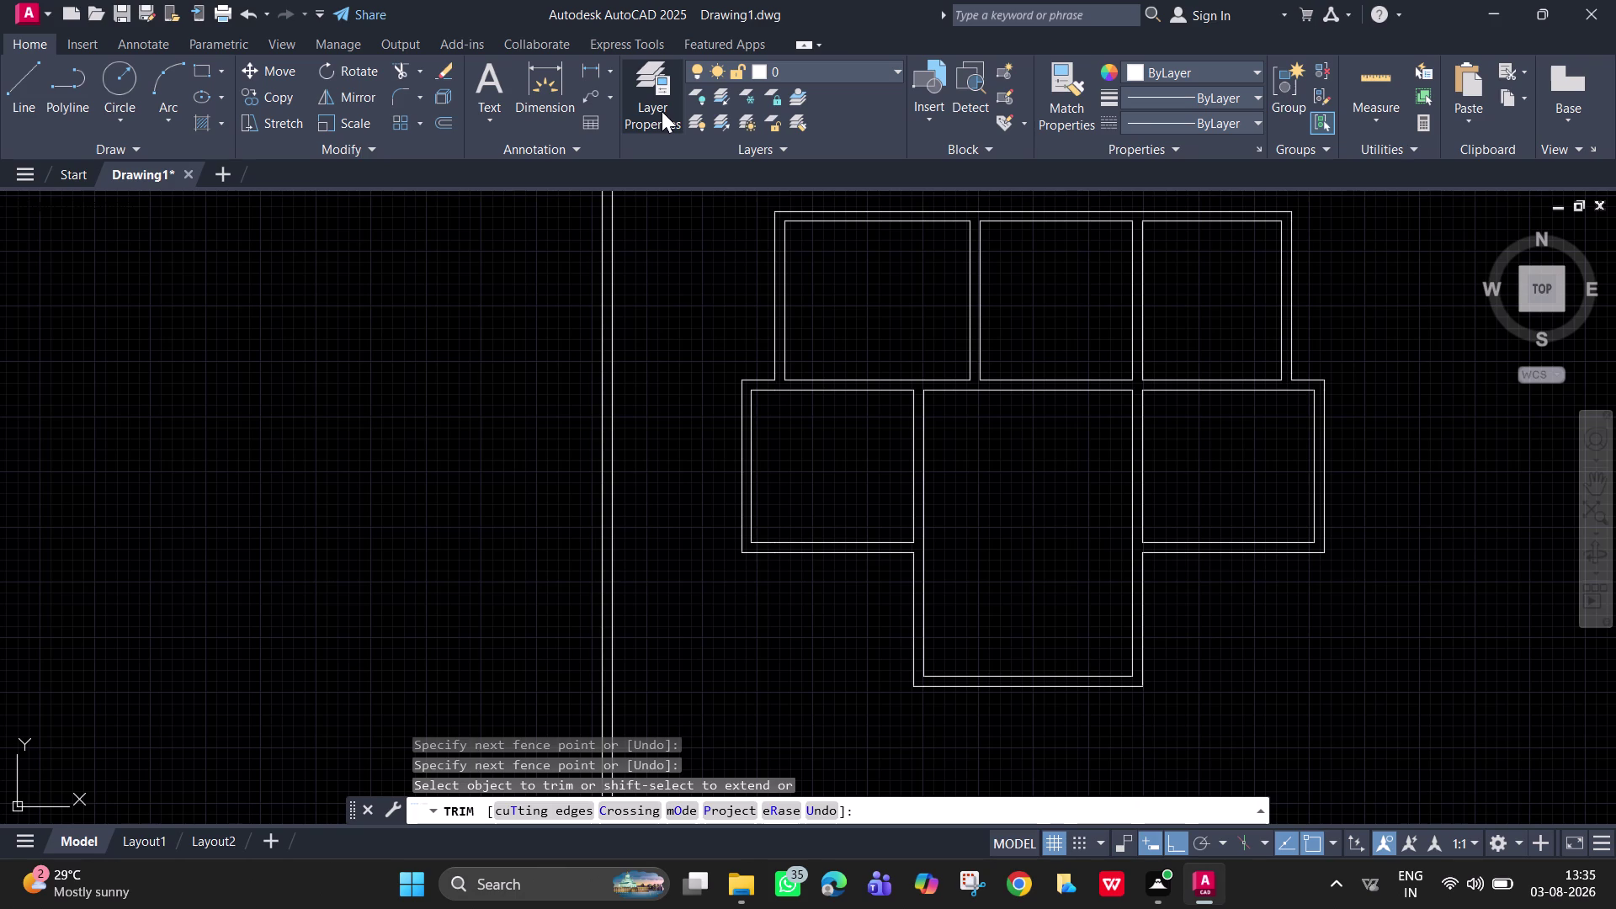
click(661, 112)
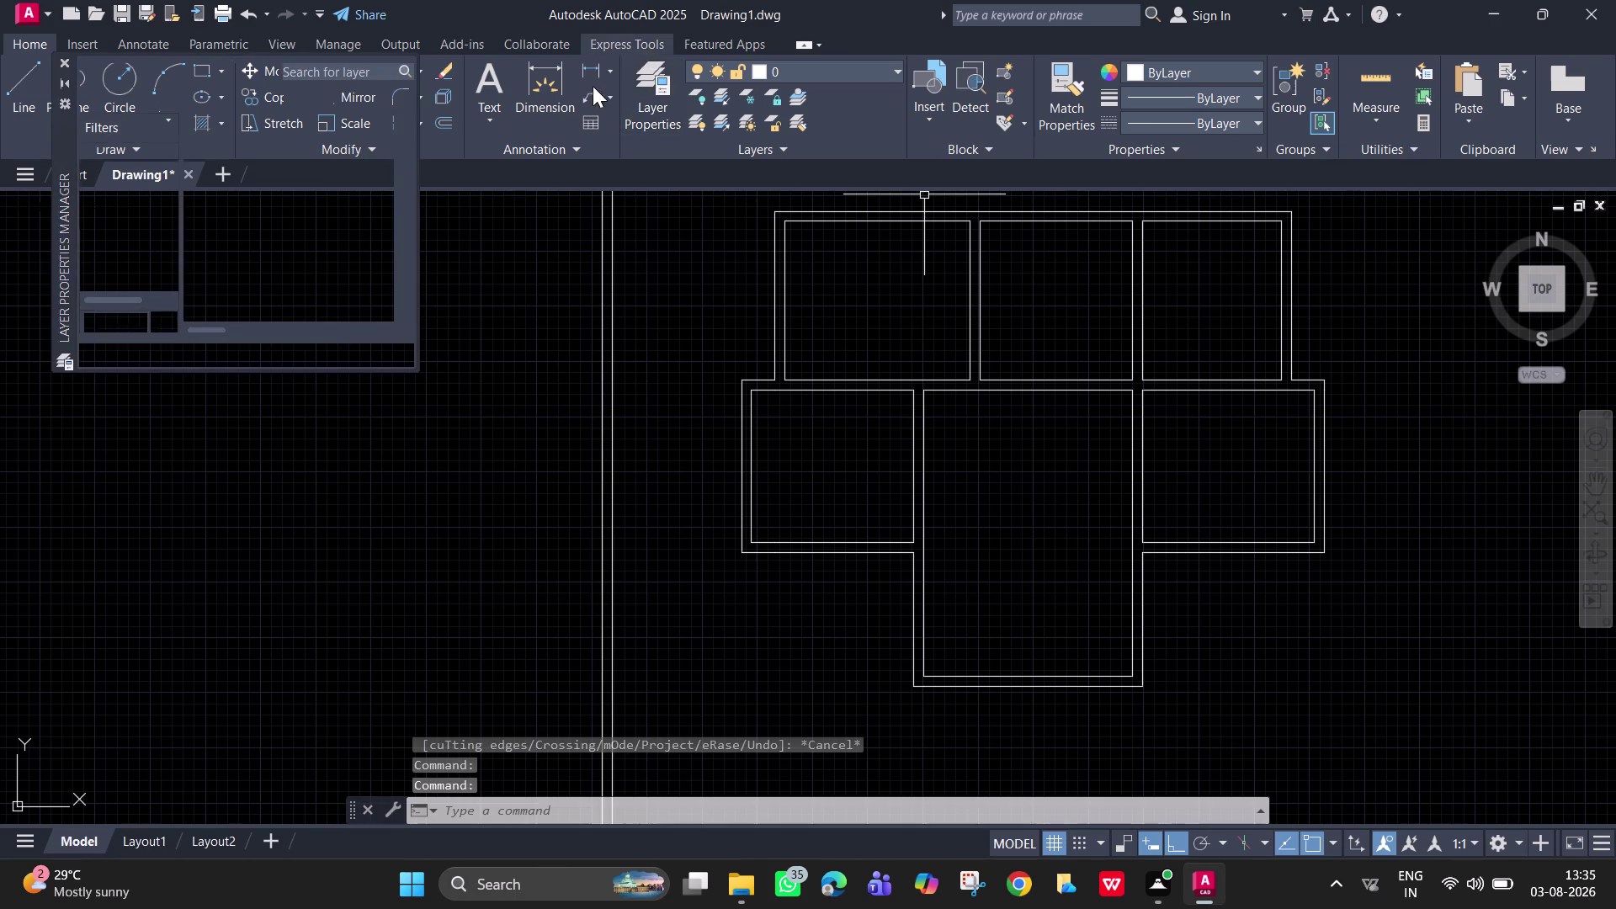
click(190, 101)
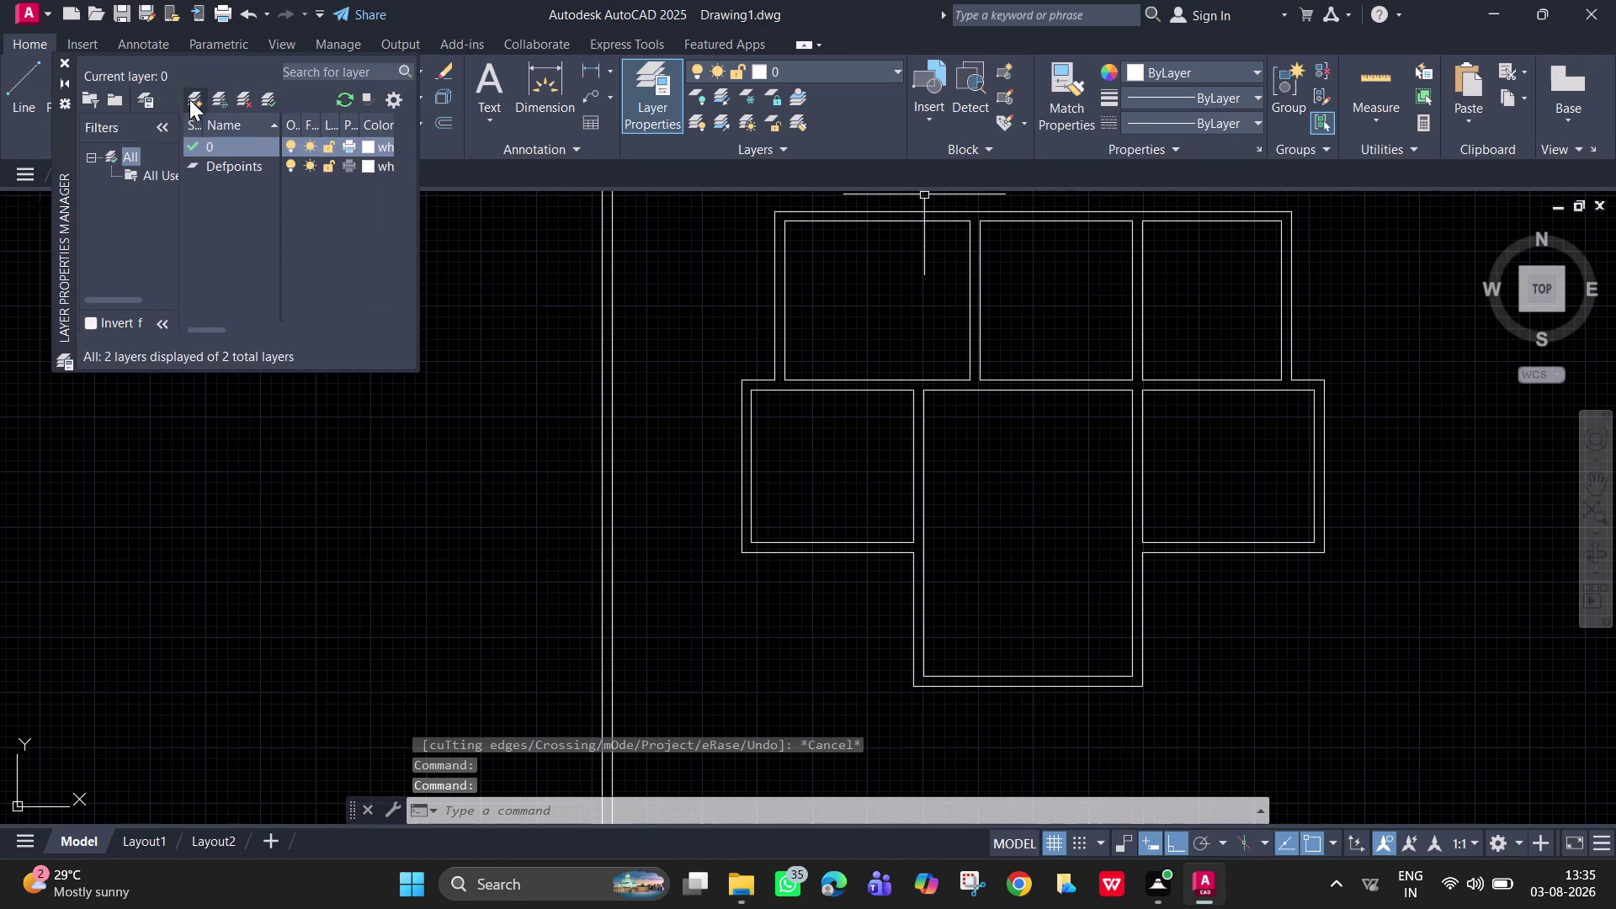
key(BackSpace)
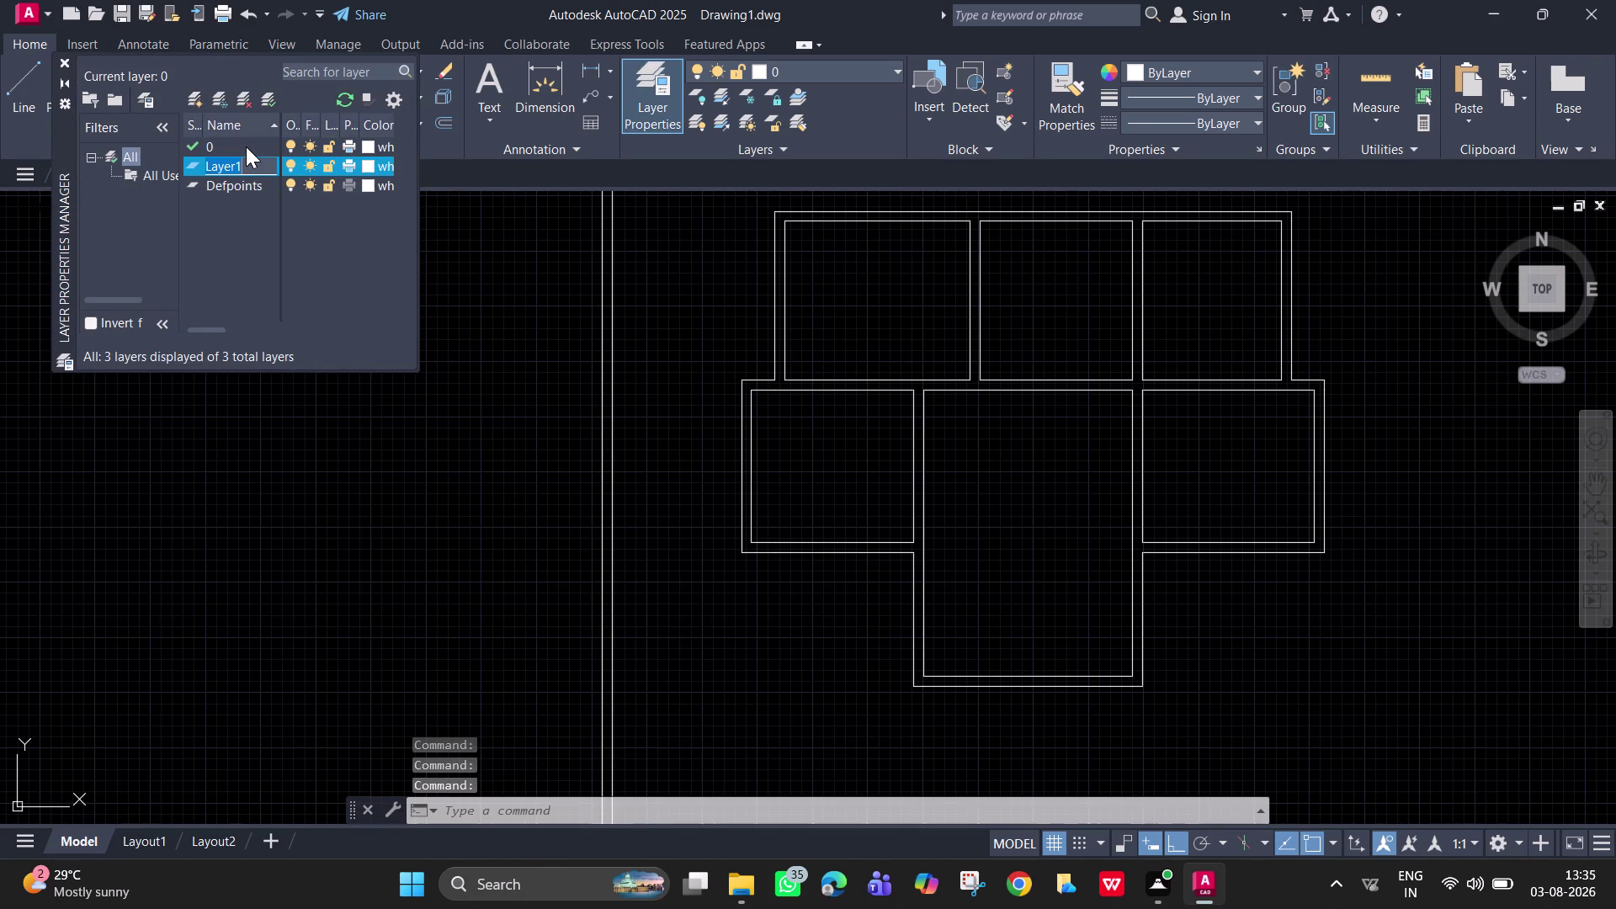
text(walls)
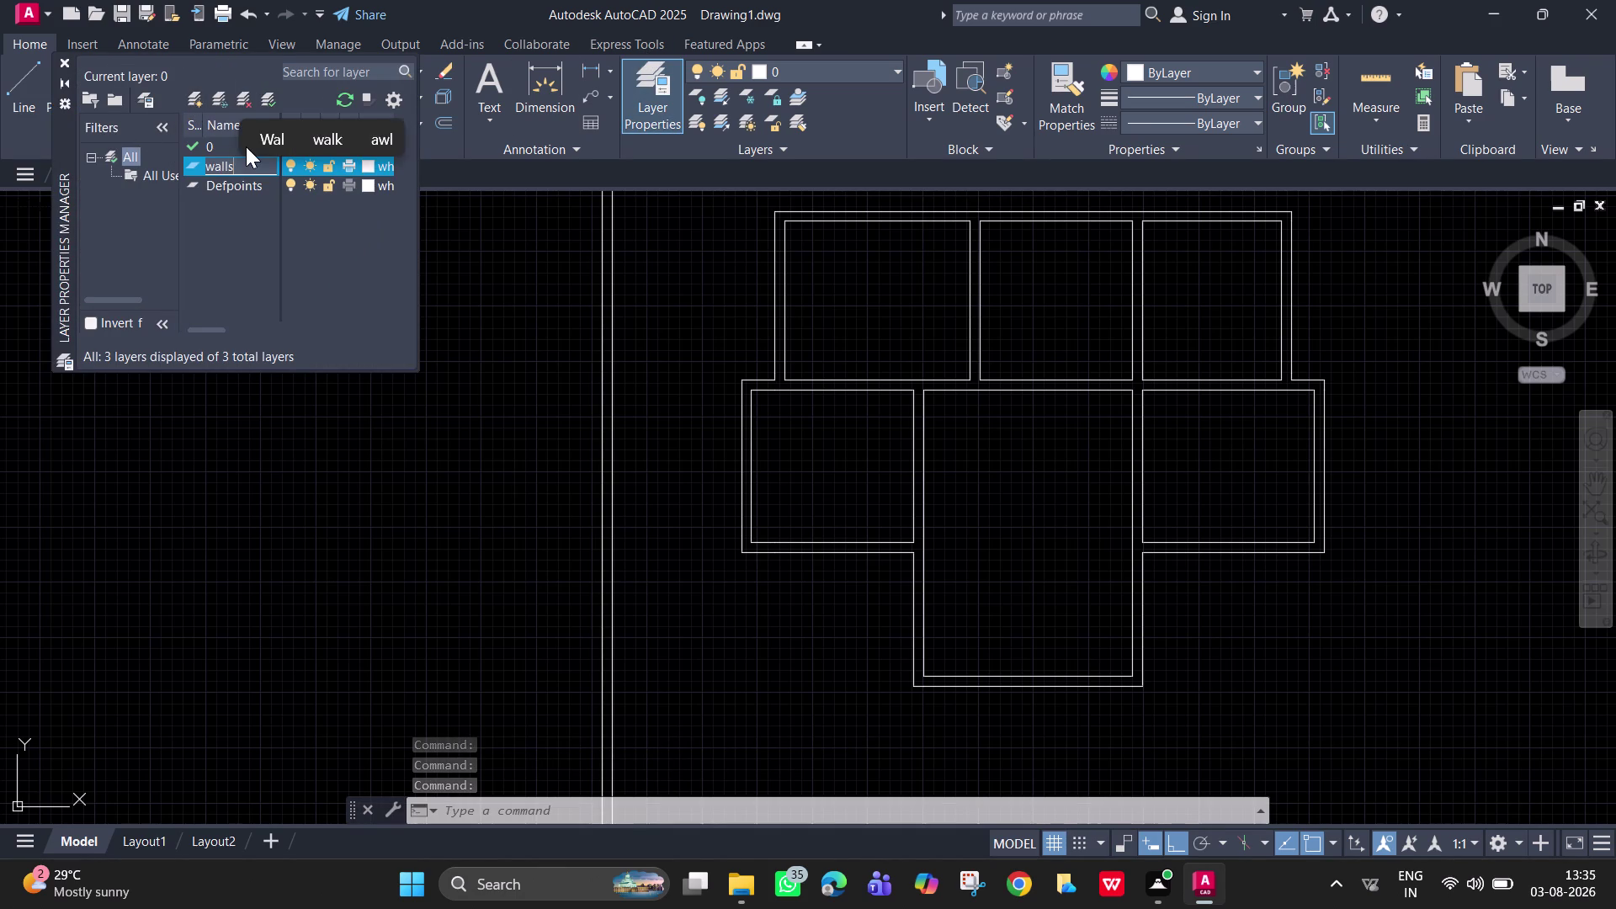
key(Return)
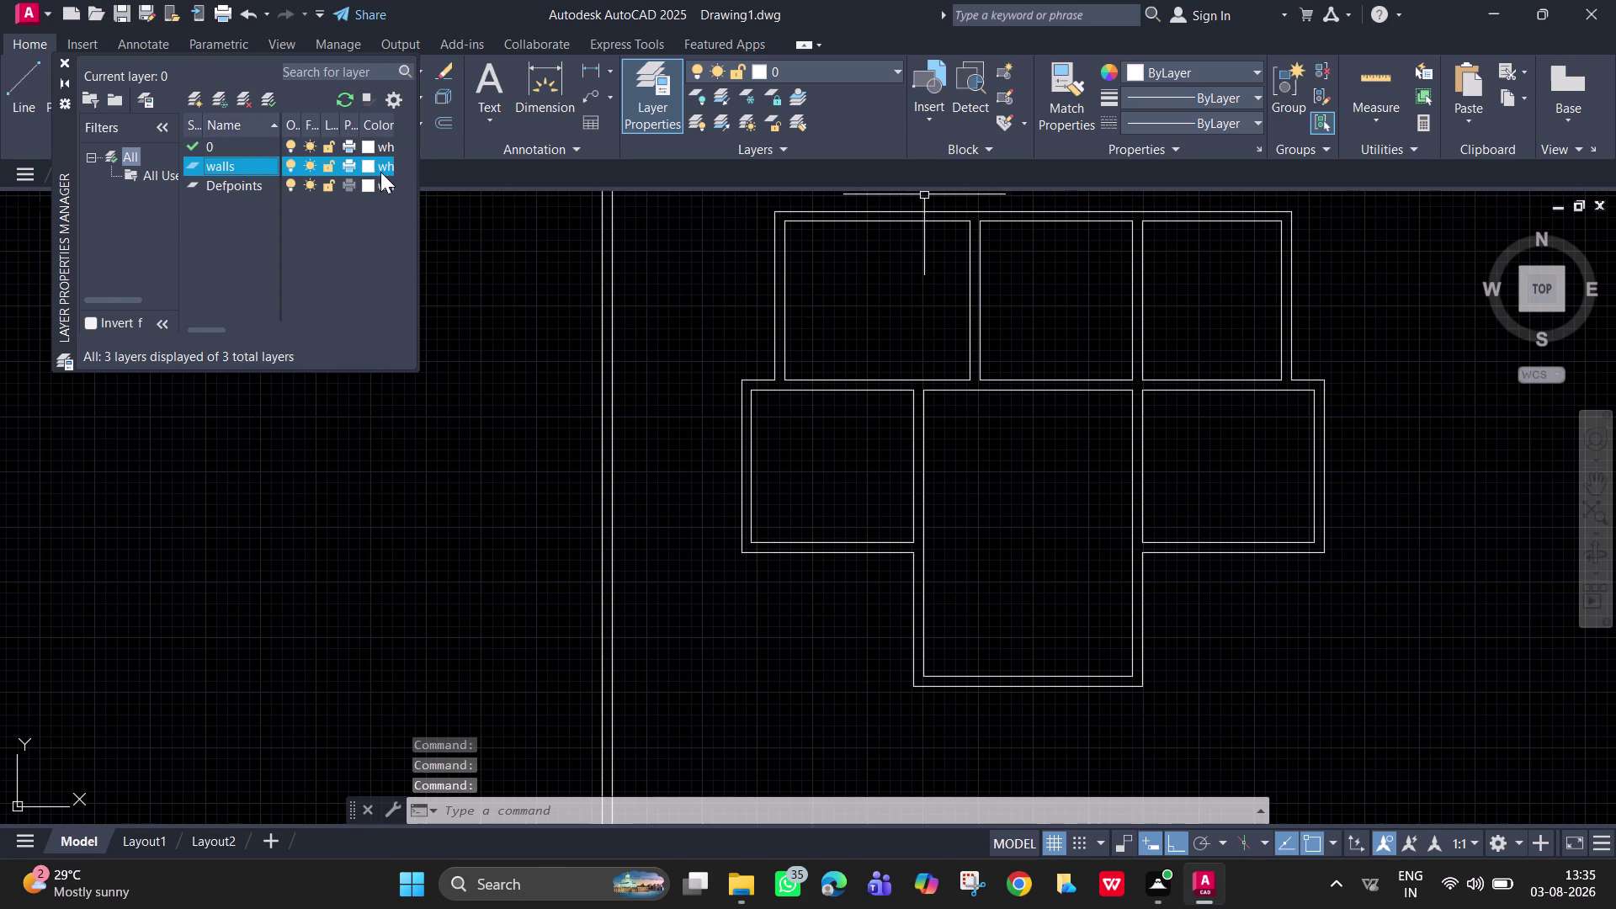
click(370, 171)
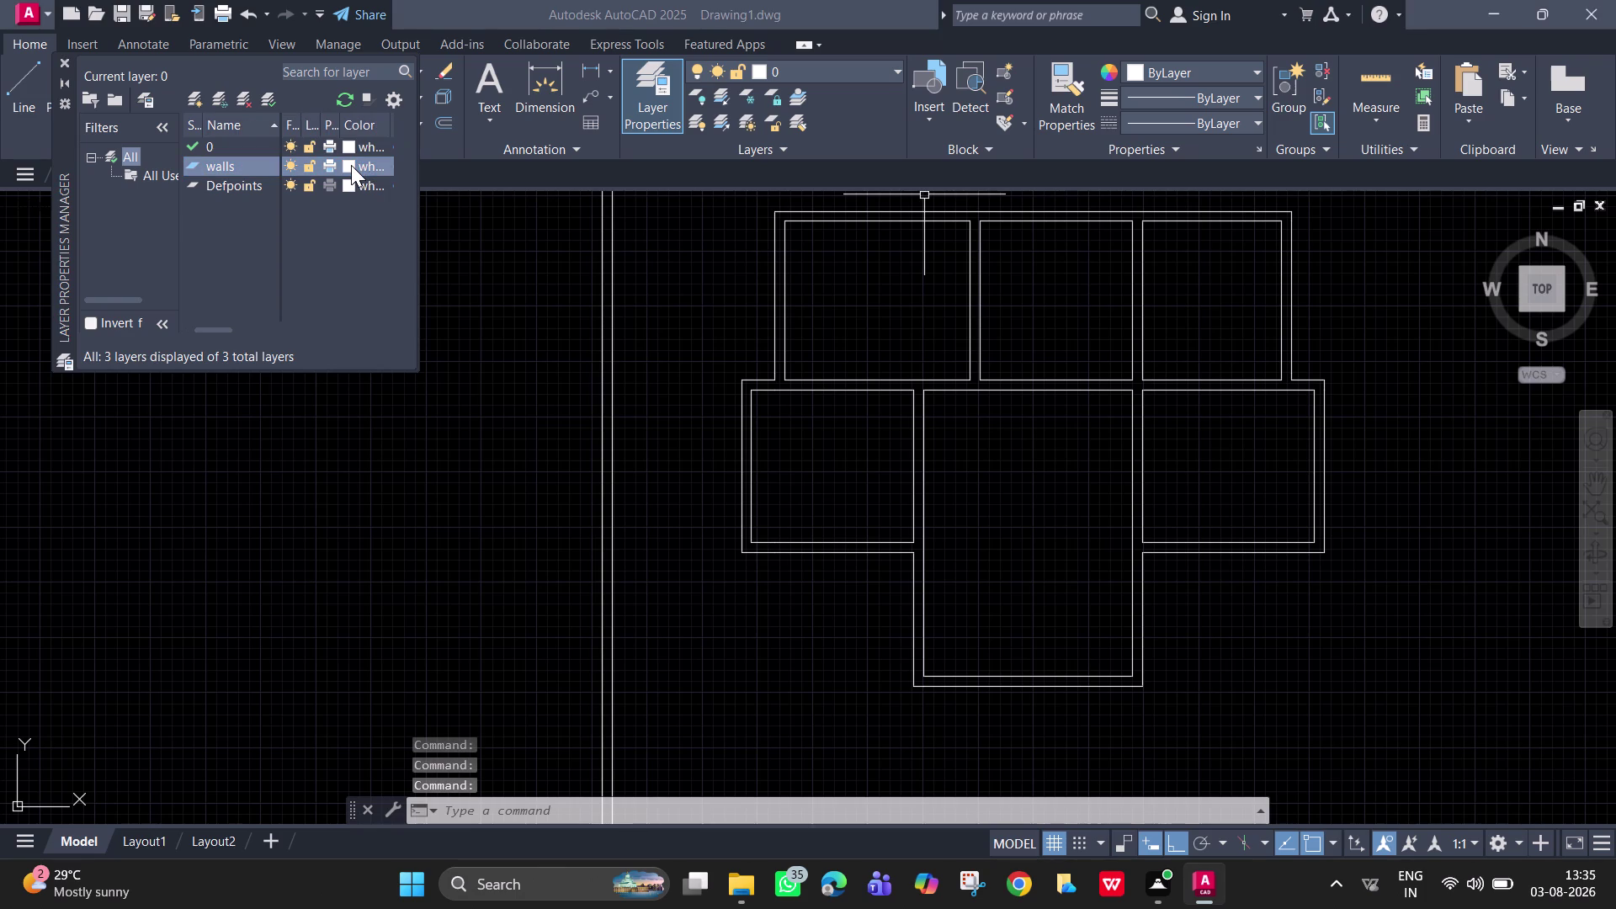
click(351, 165)
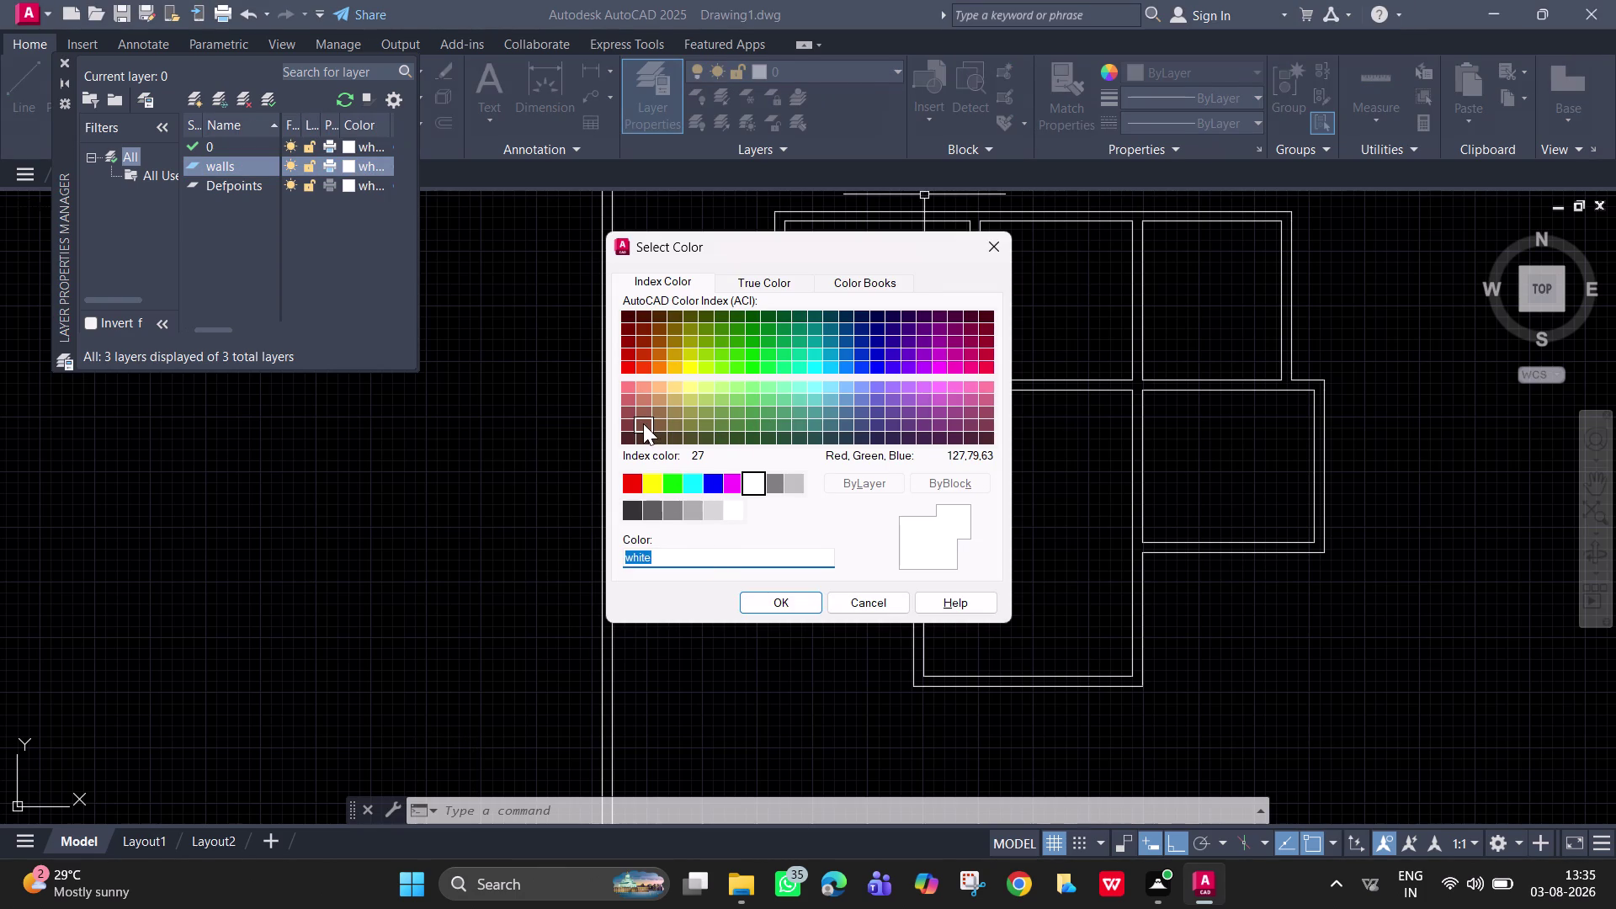
Darken a red to True Color RGB 133,0,0 for the walls layer.
click(626, 351)
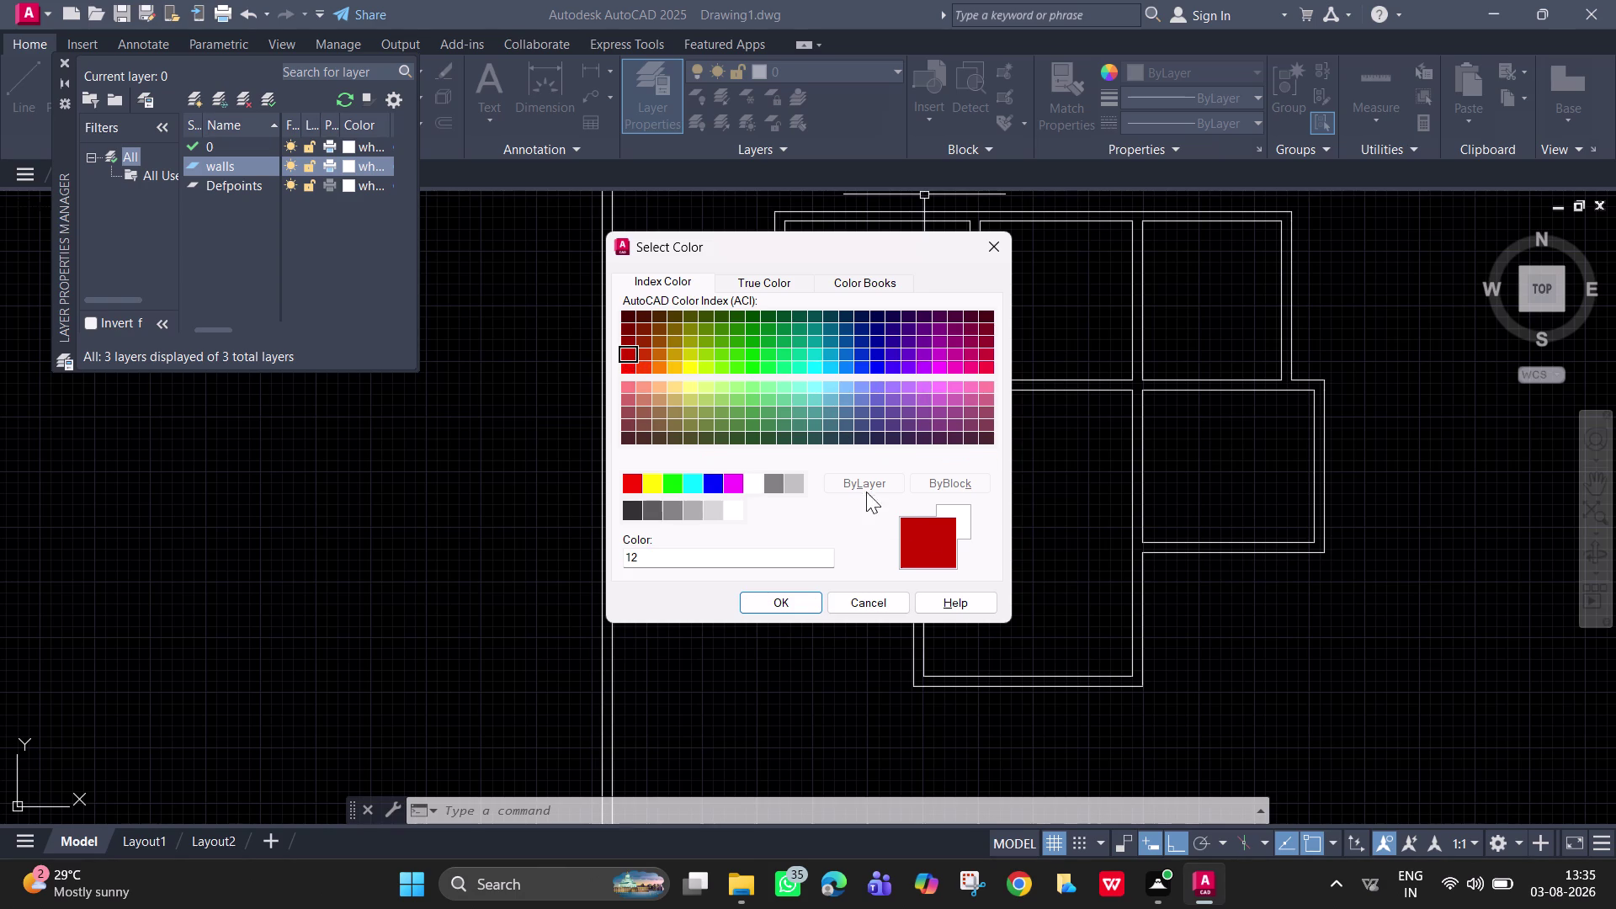
click(930, 534)
click(784, 286)
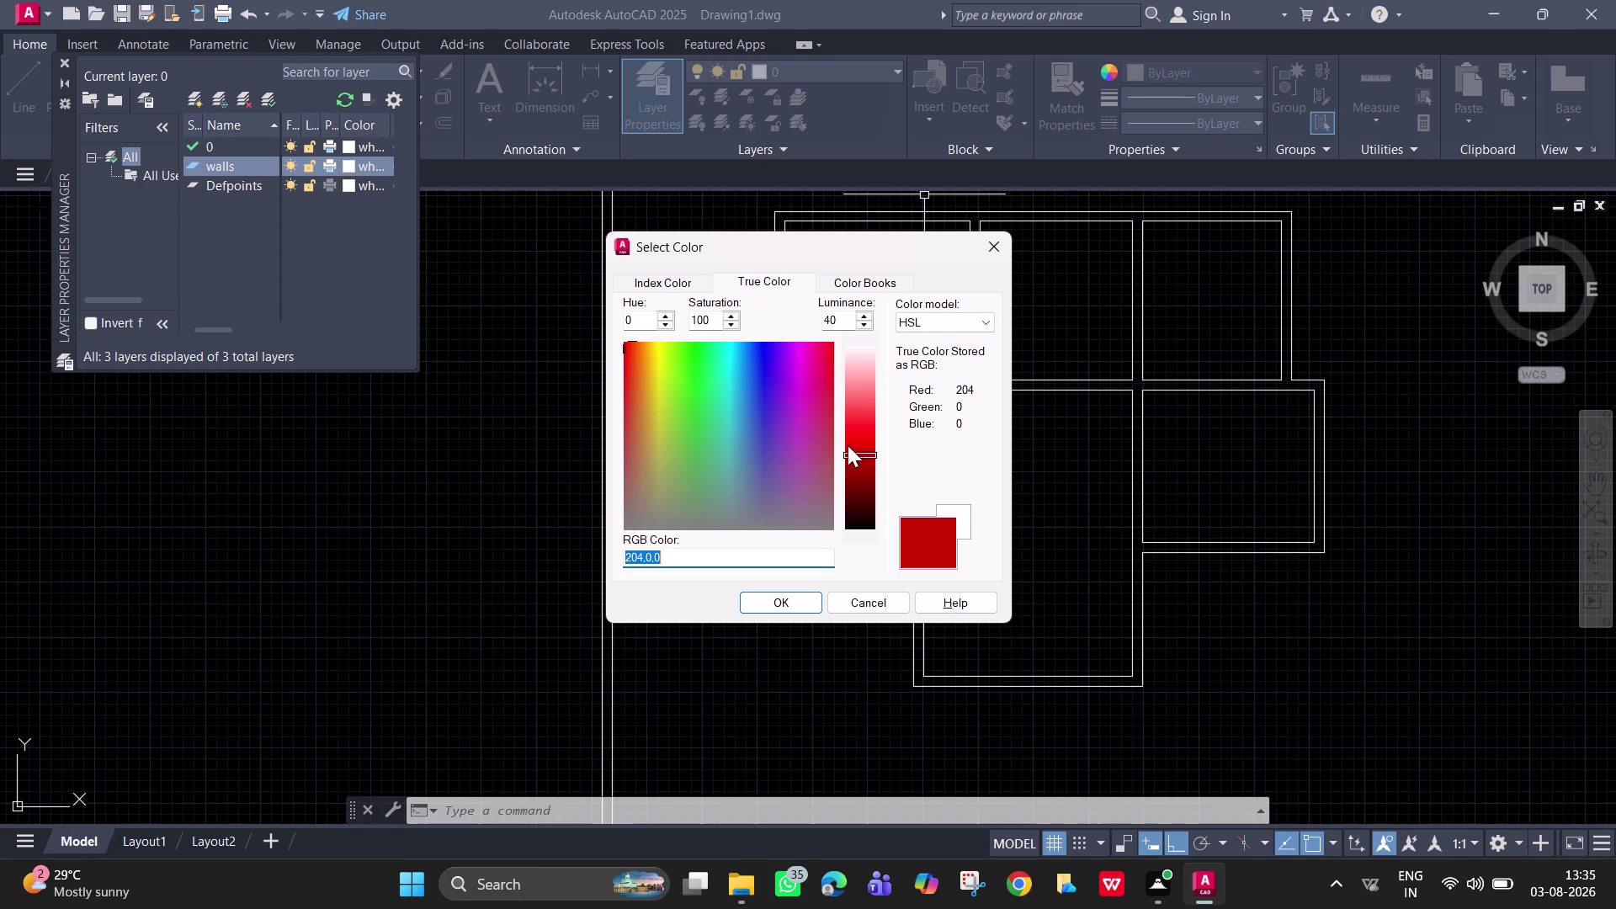
drag(862, 453, 870, 484)
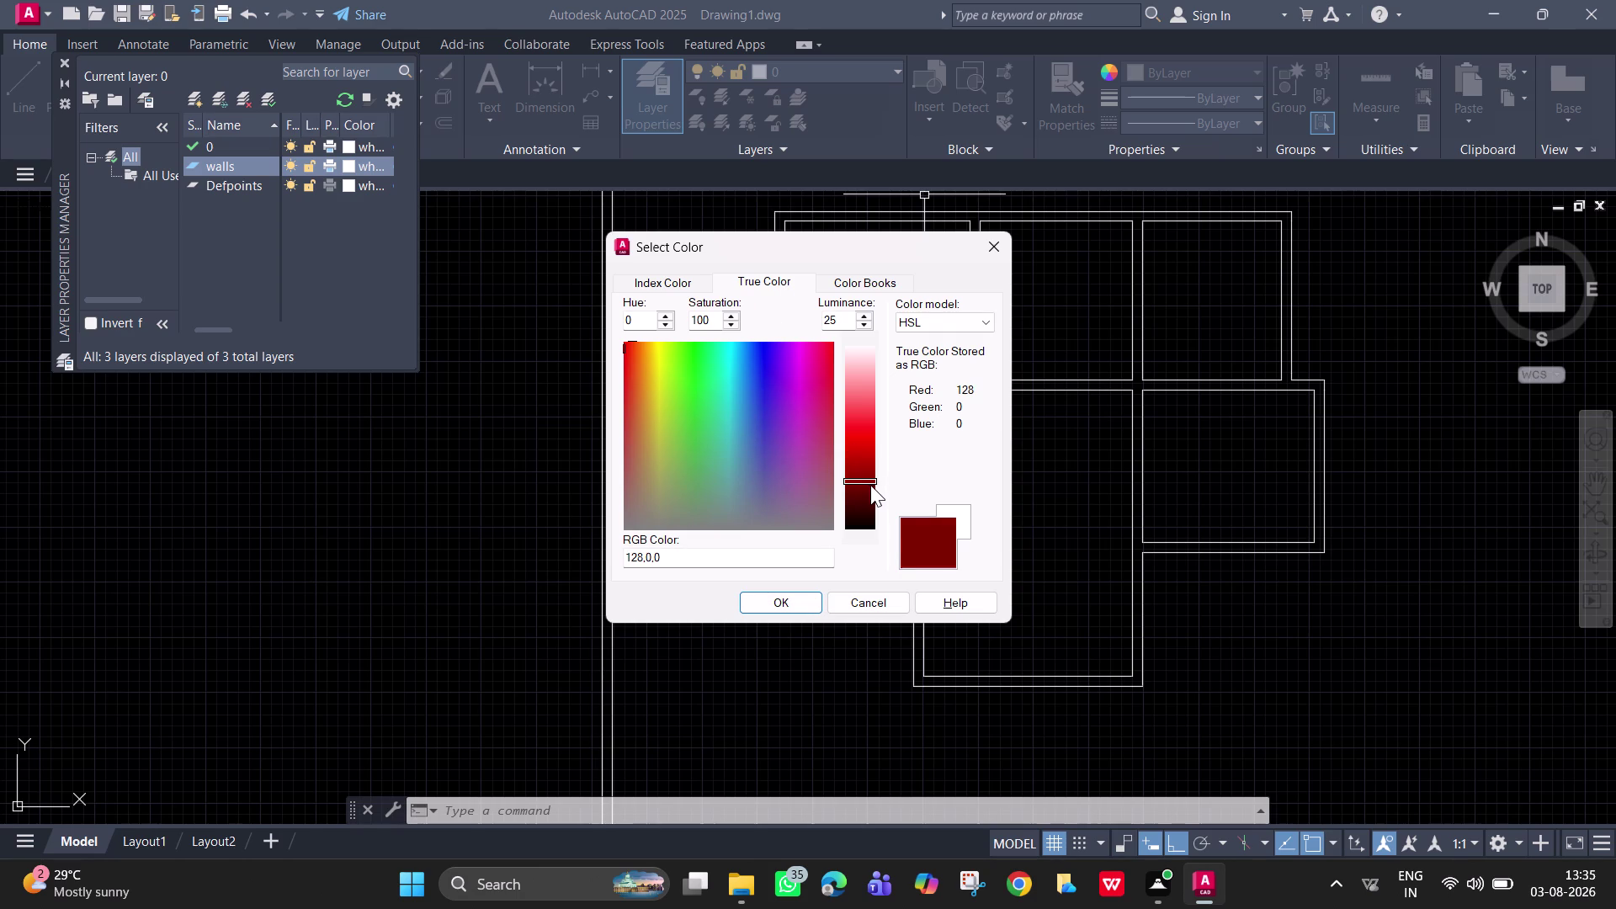
drag(870, 484, 868, 481)
drag(653, 359, 622, 340)
drag(622, 340, 622, 341)
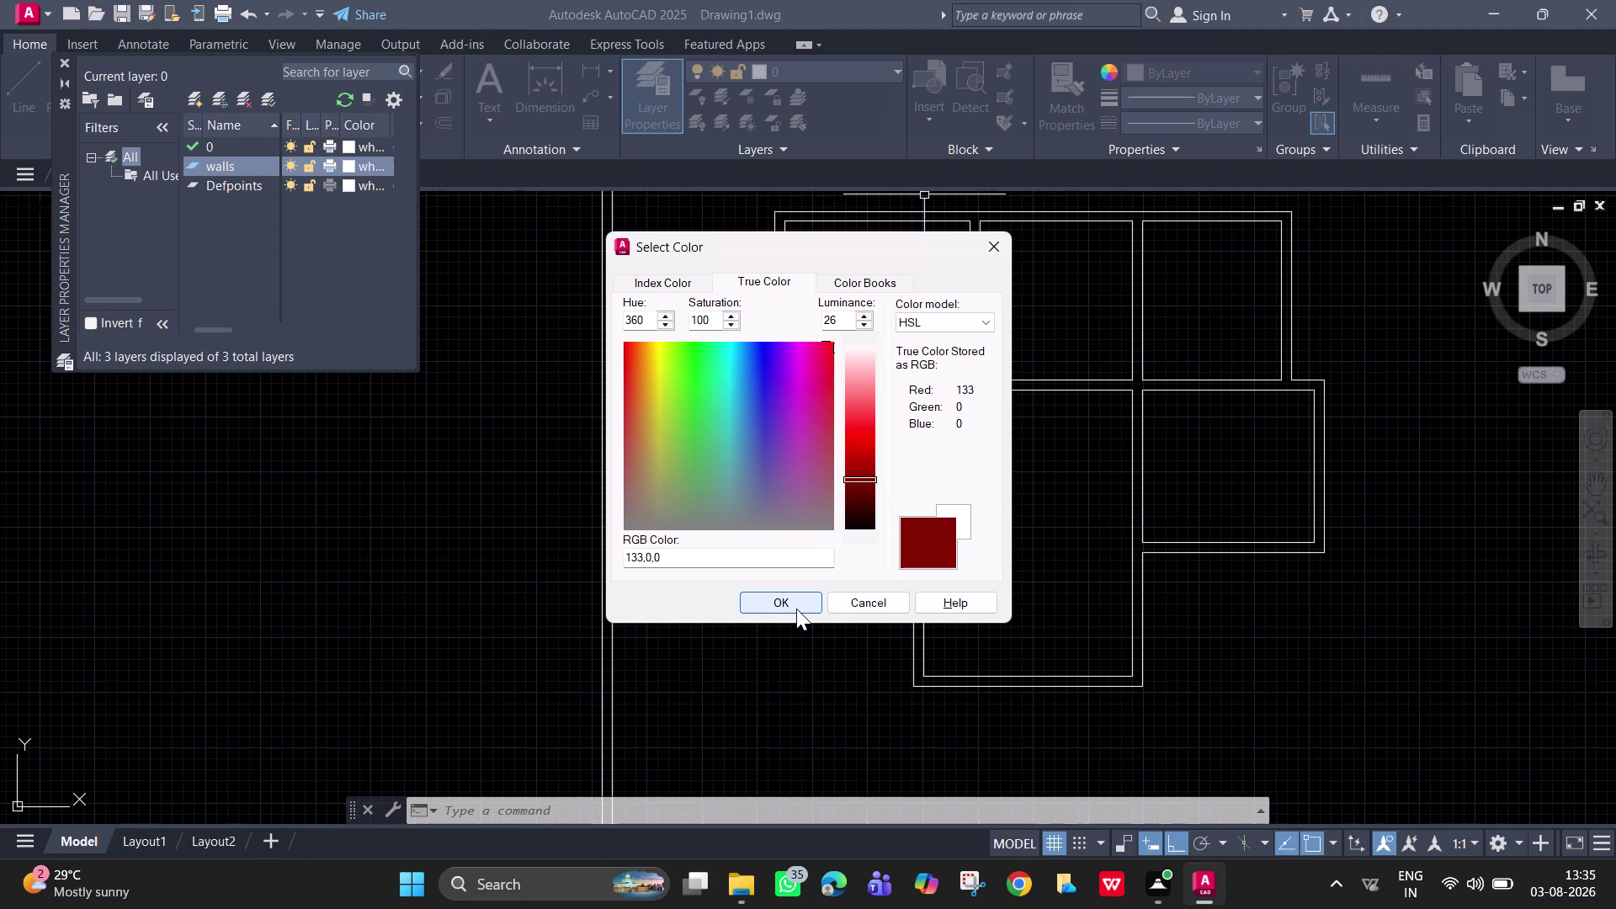
click(795, 598)
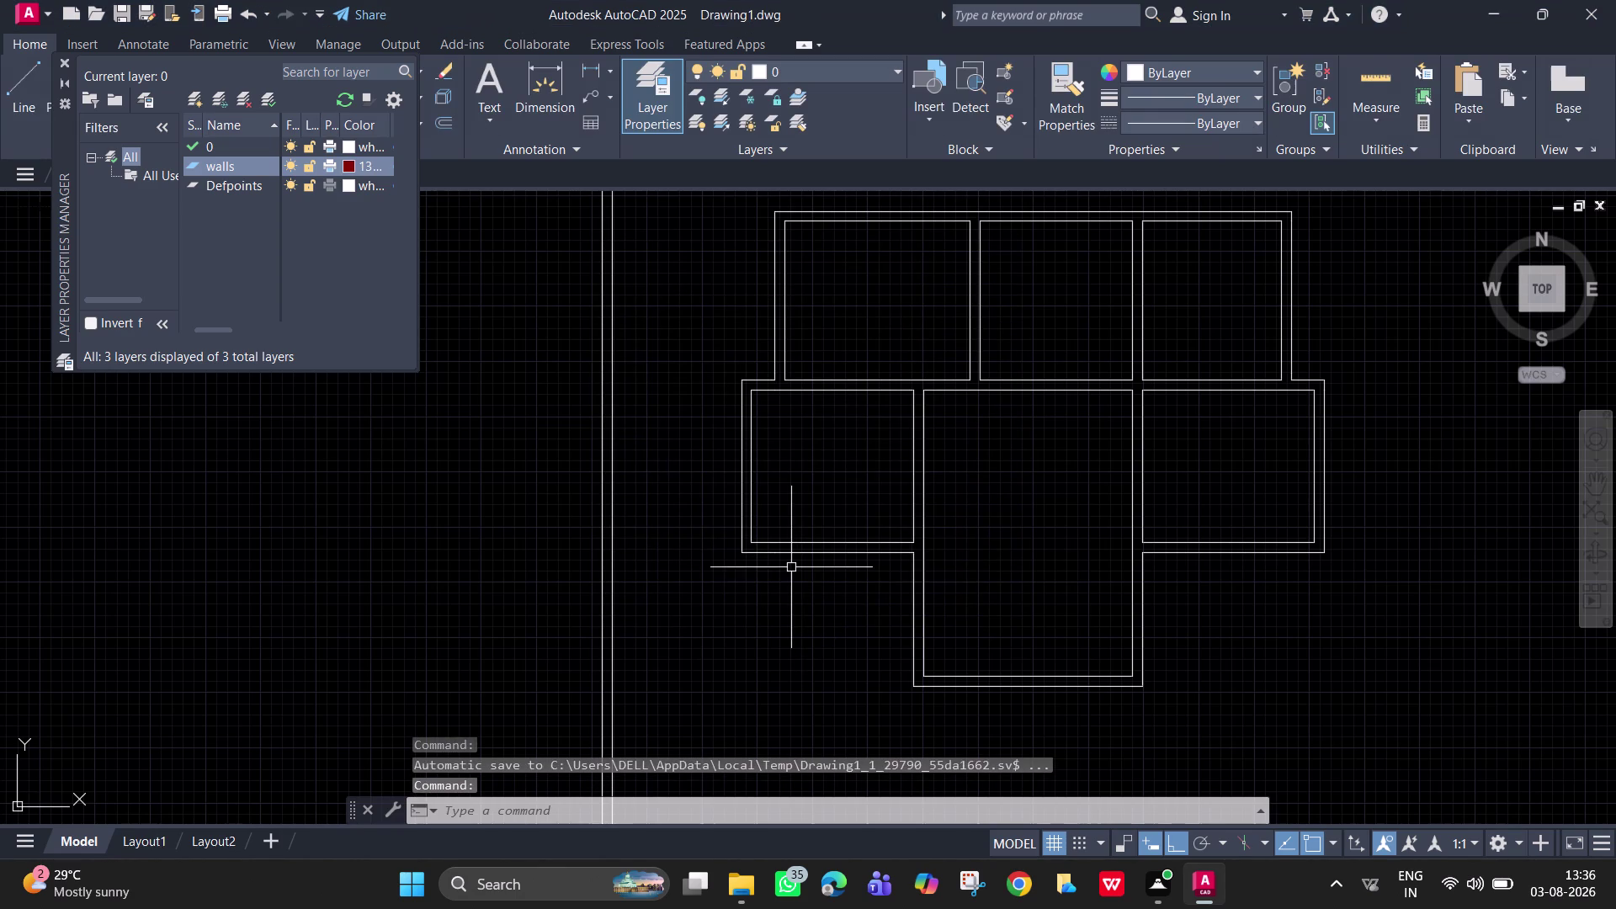
Window-select the whole floor plan and move its lines onto the walls layer.
click(1394, 734)
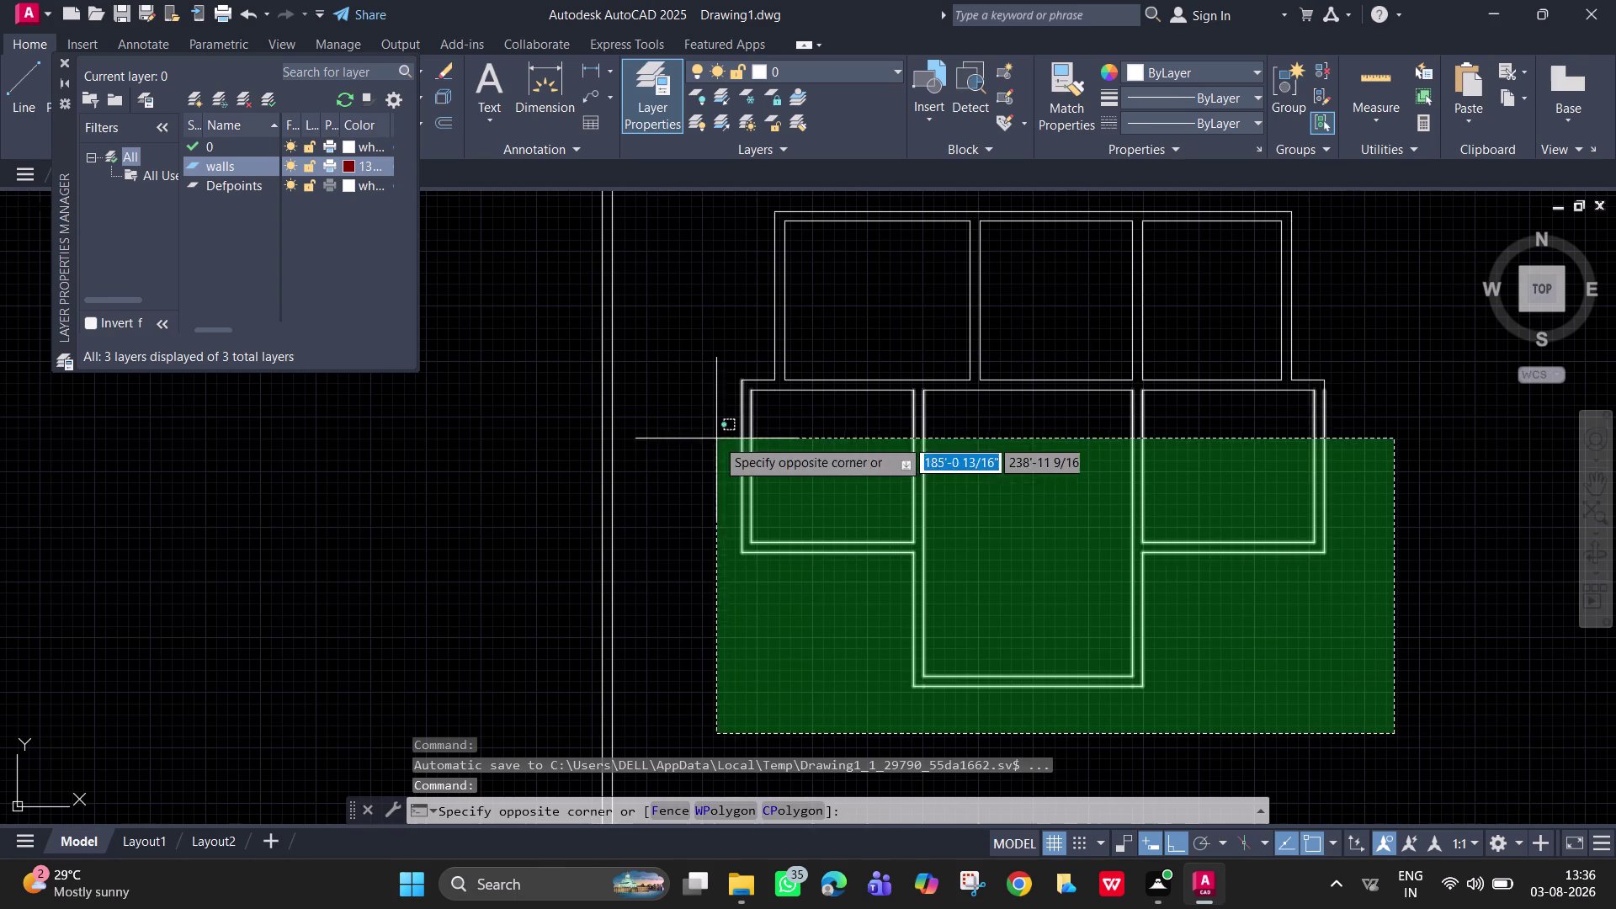
middle_drag(711, 315, 737, 476)
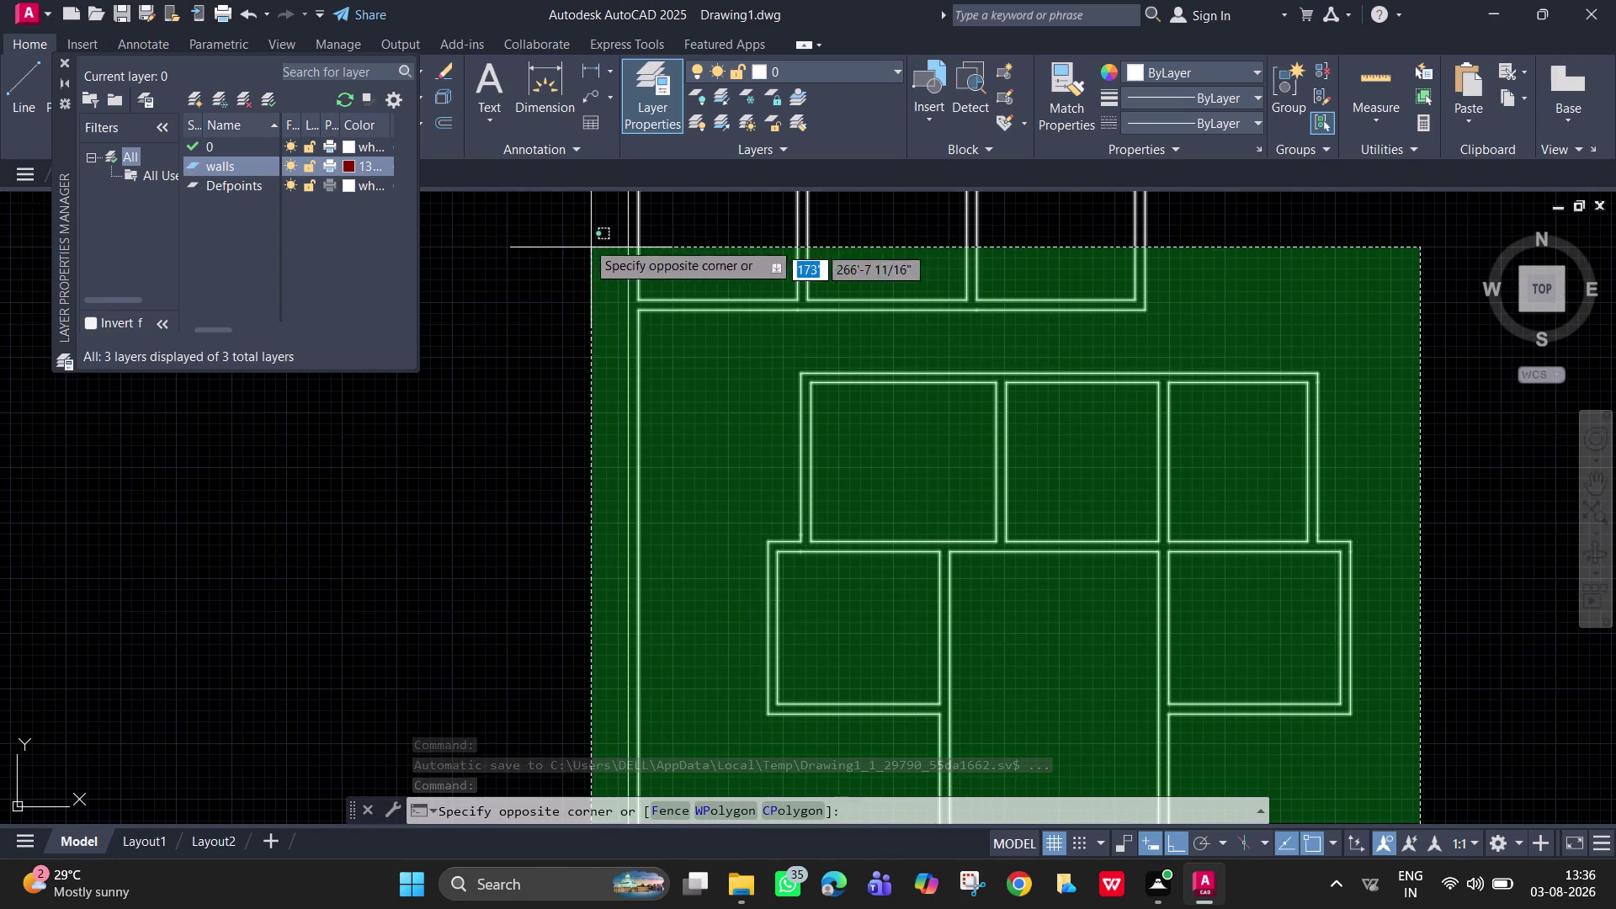
middle_drag(582, 235, 583, 315)
scroll(down, 3)
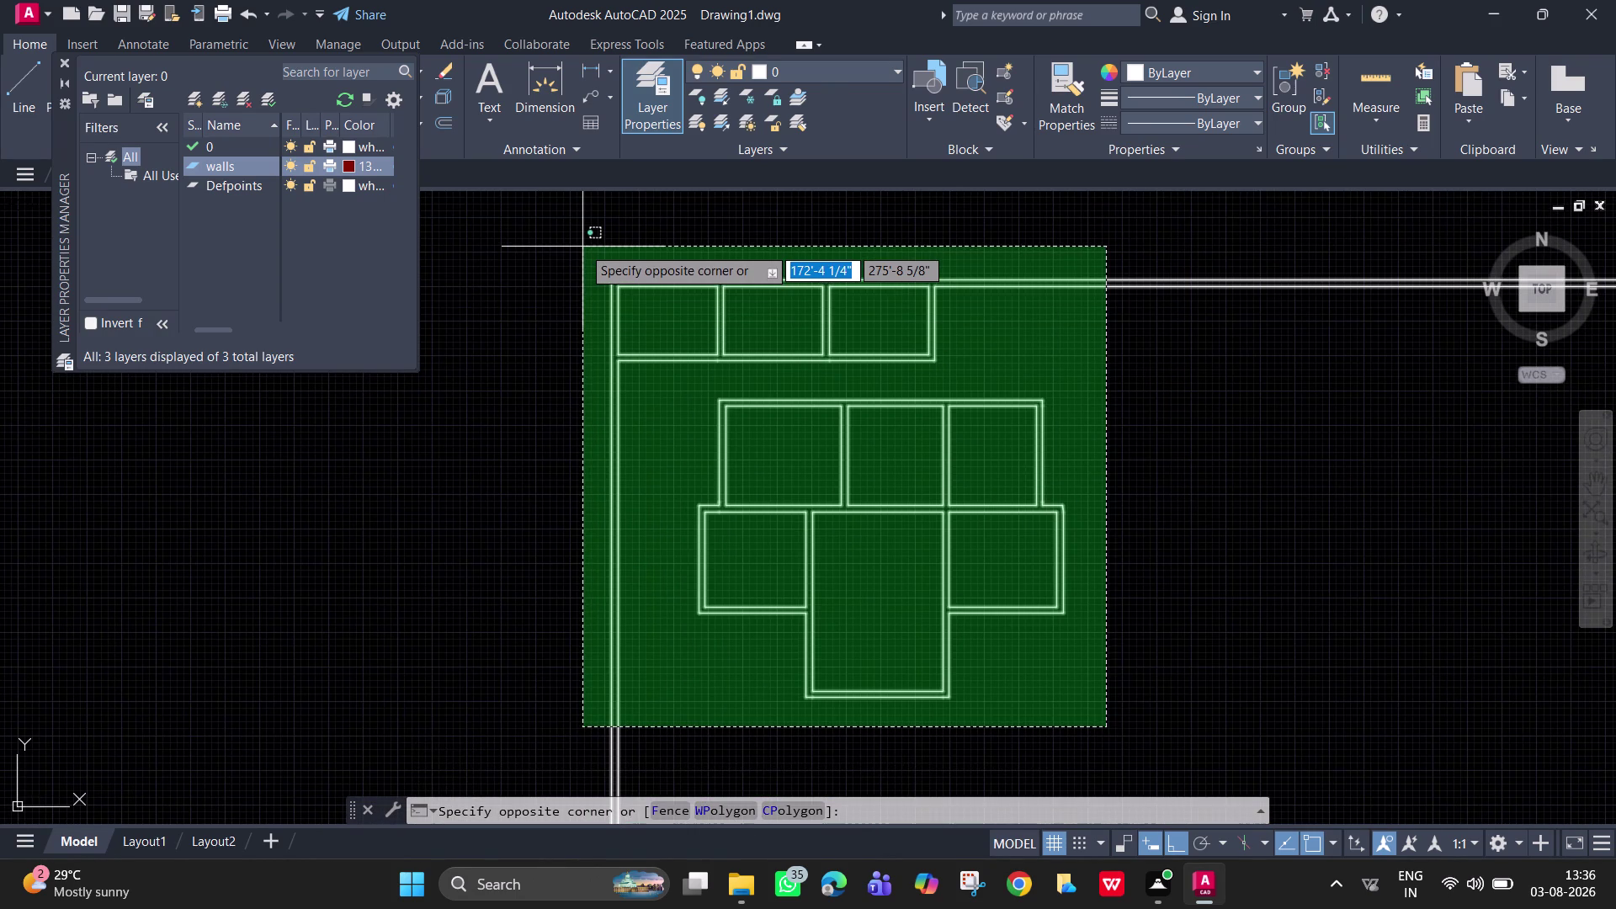
click(583, 246)
click(816, 69)
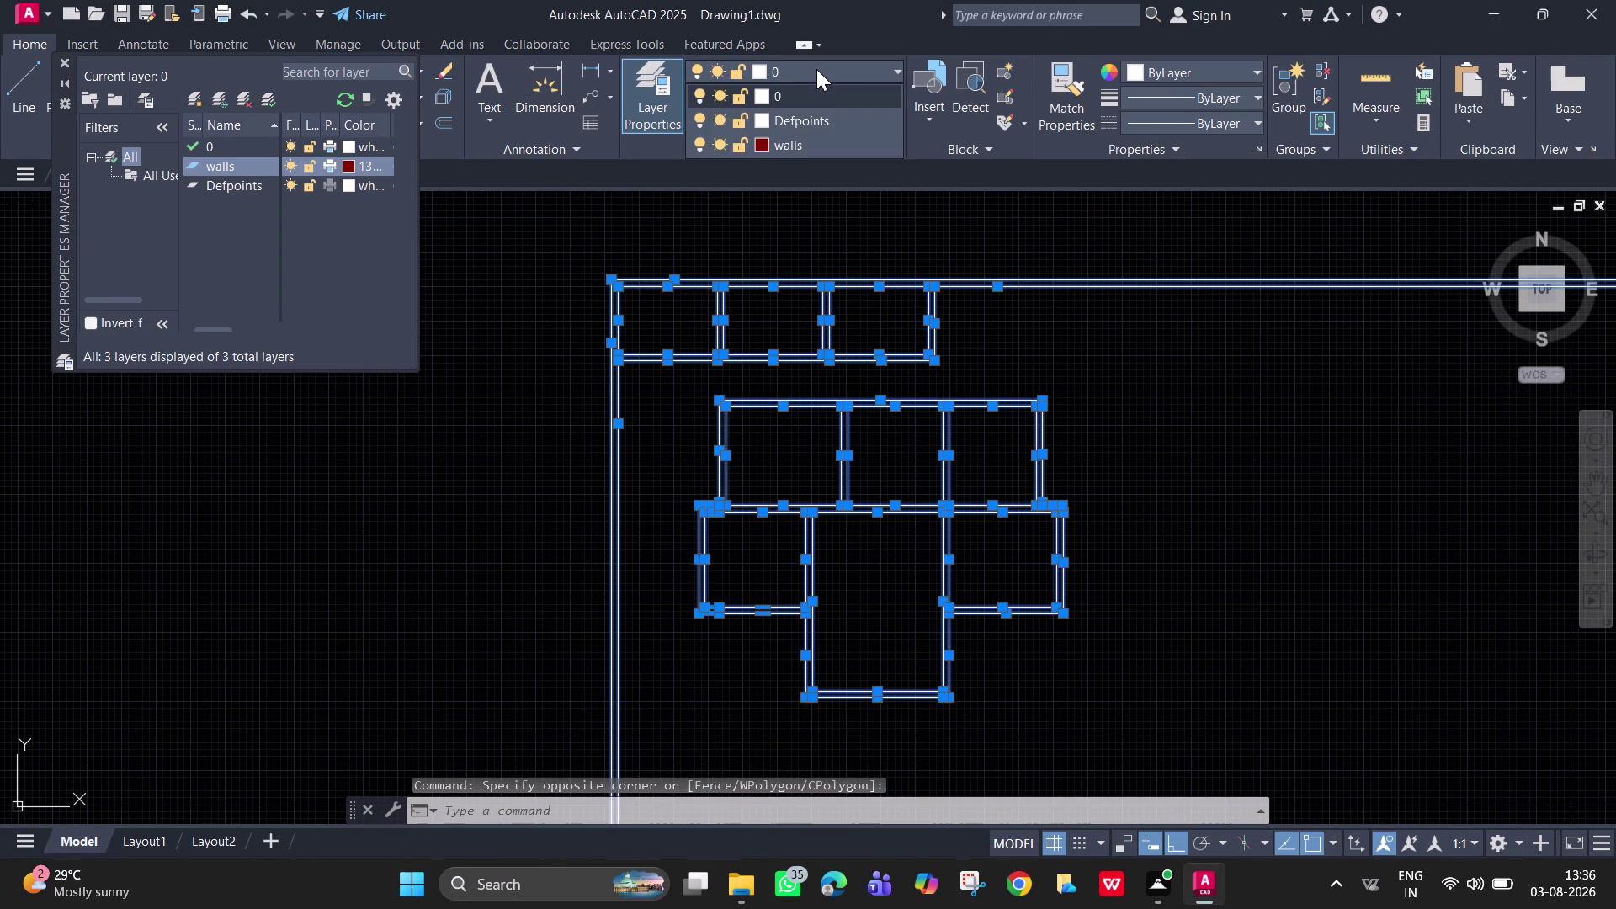
click(787, 147)
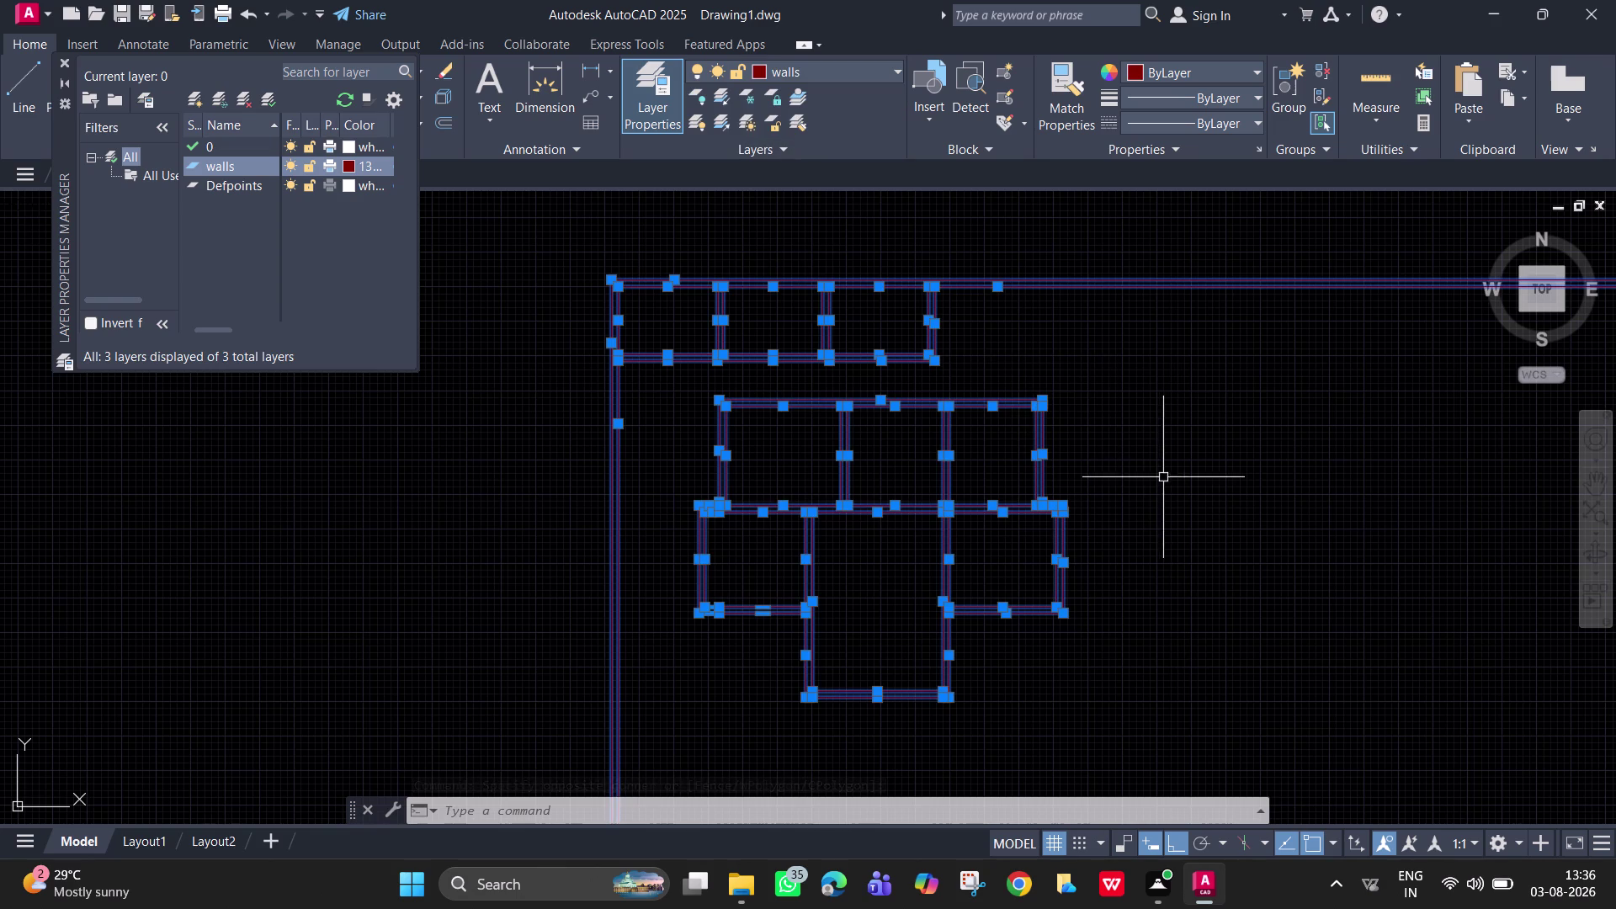
key(Escape)
scroll(down, 3)
Reopen the walls colour and keep it at dark red 133,0,0.
middle_drag(1127, 425, 1100, 425)
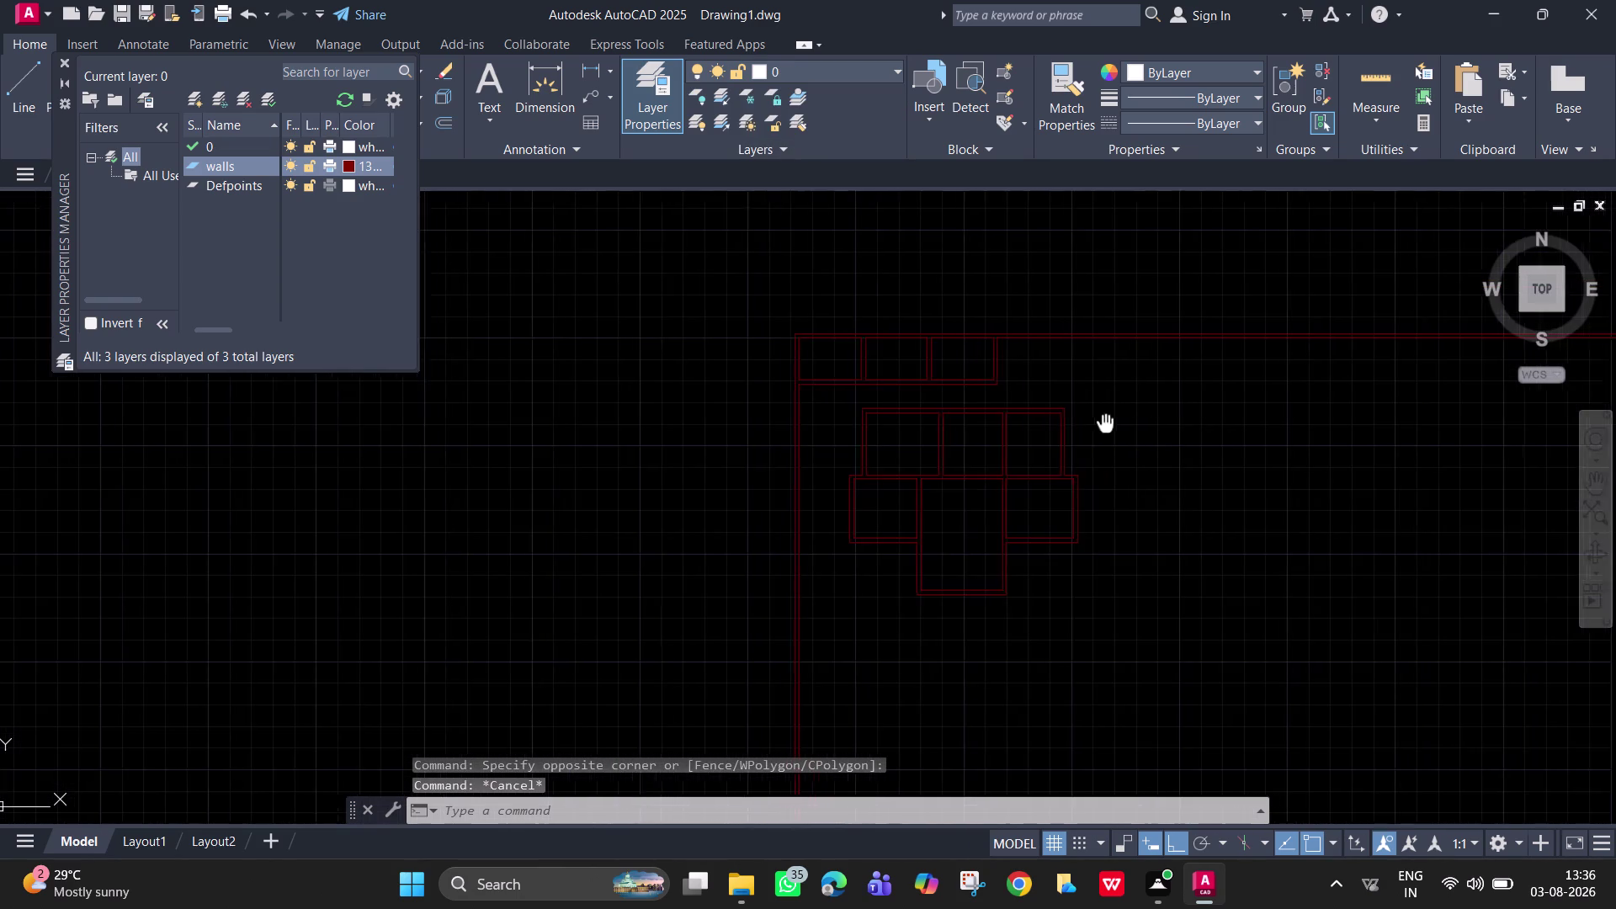
middle_drag(1100, 425, 949, 382)
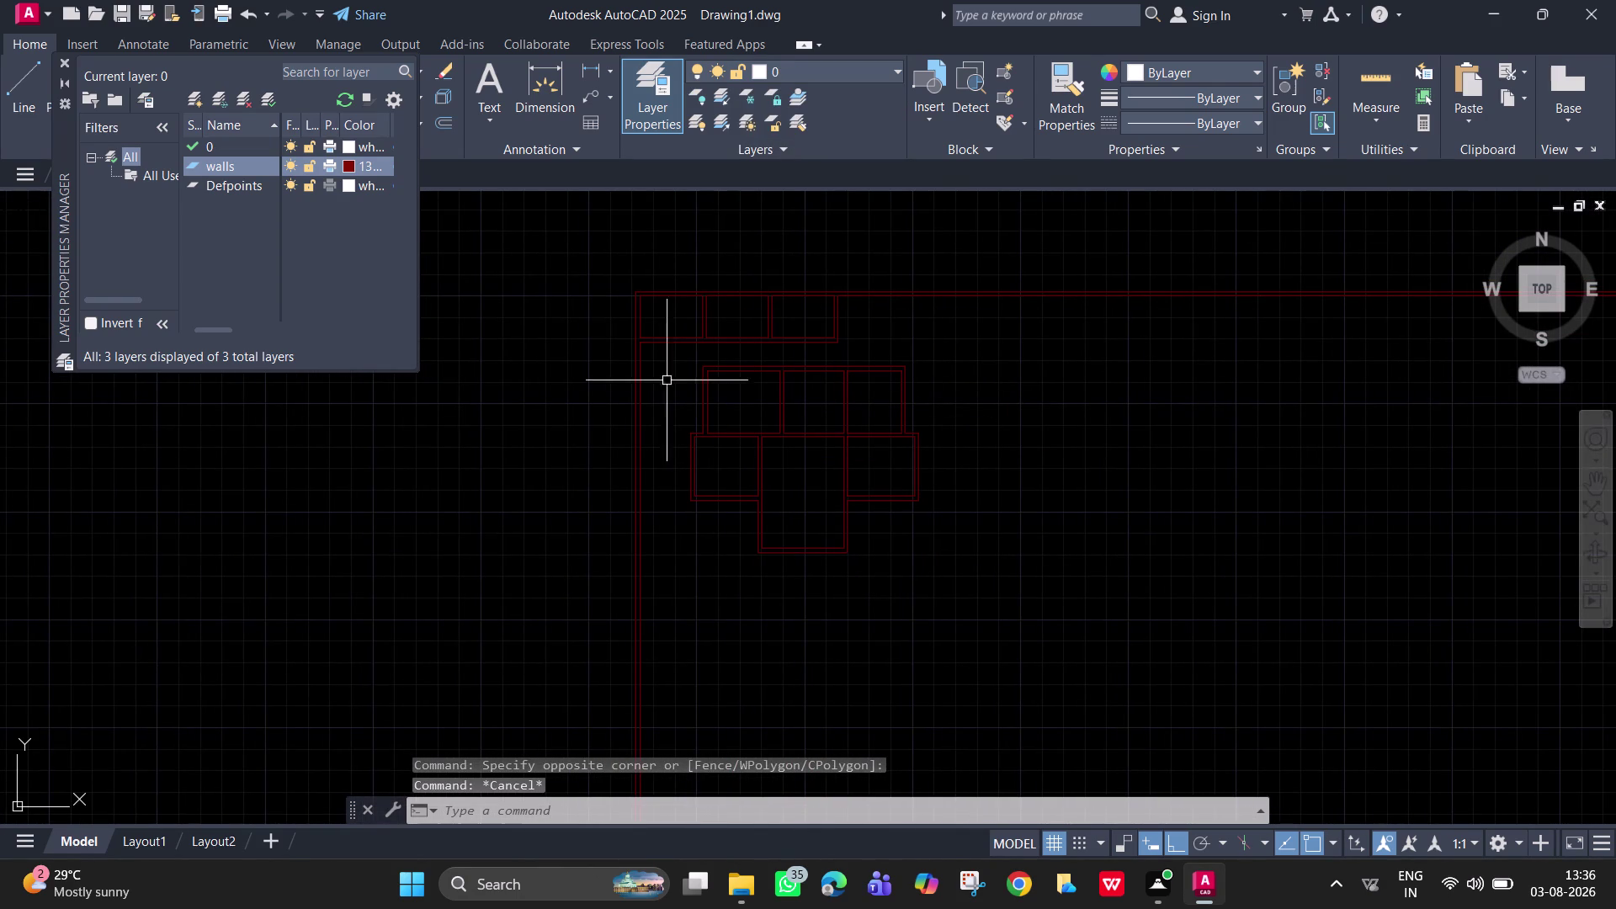
click(346, 168)
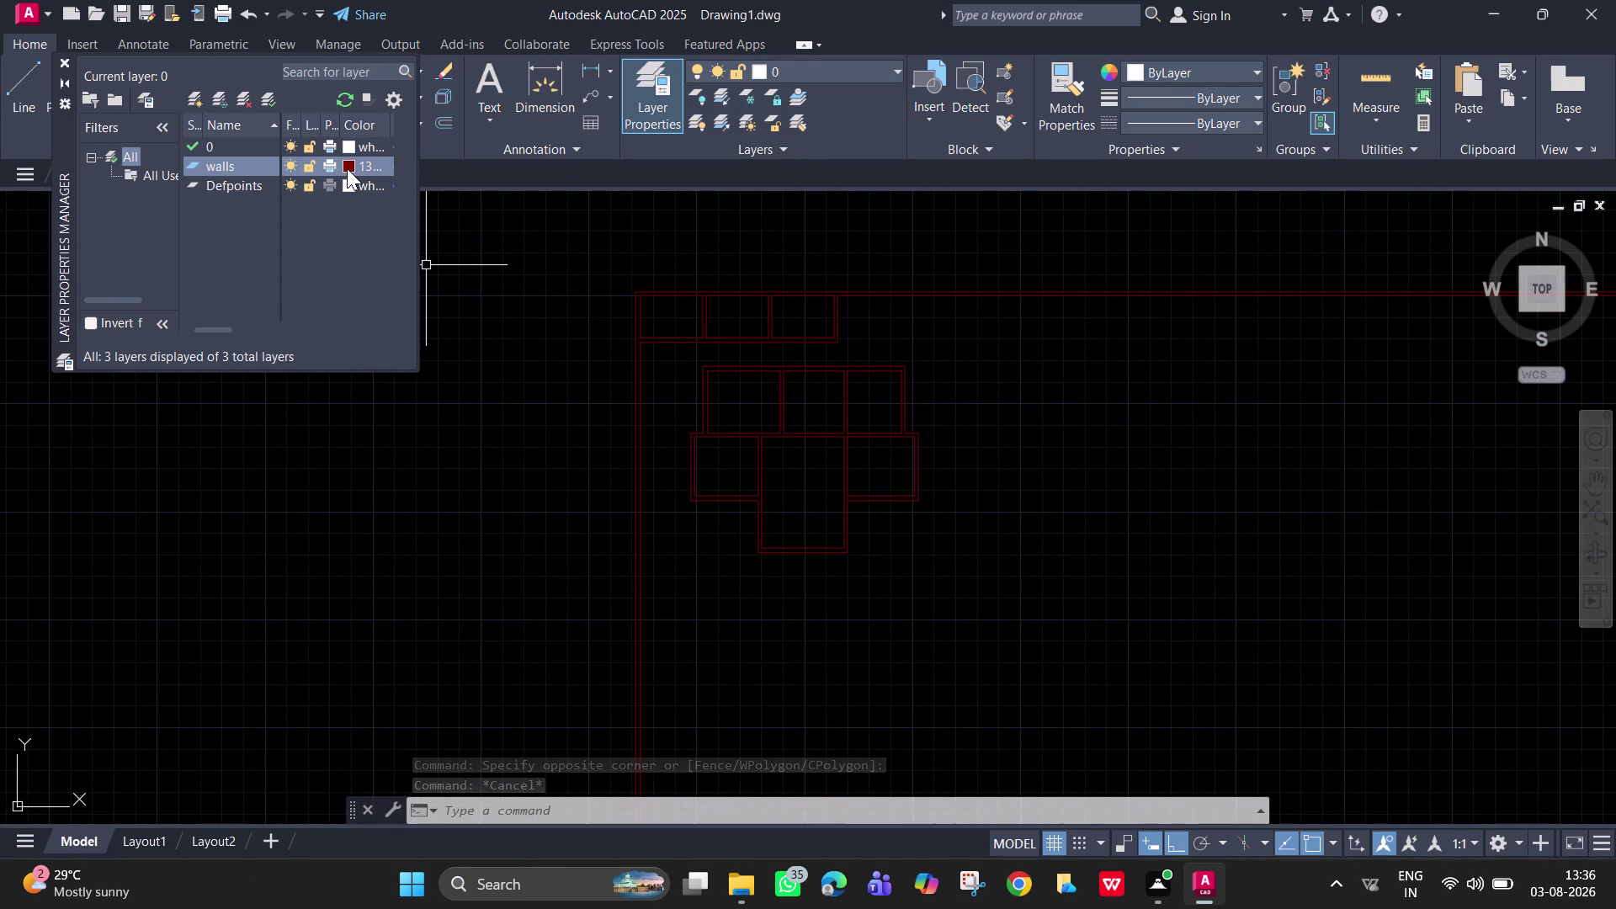
click(682, 357)
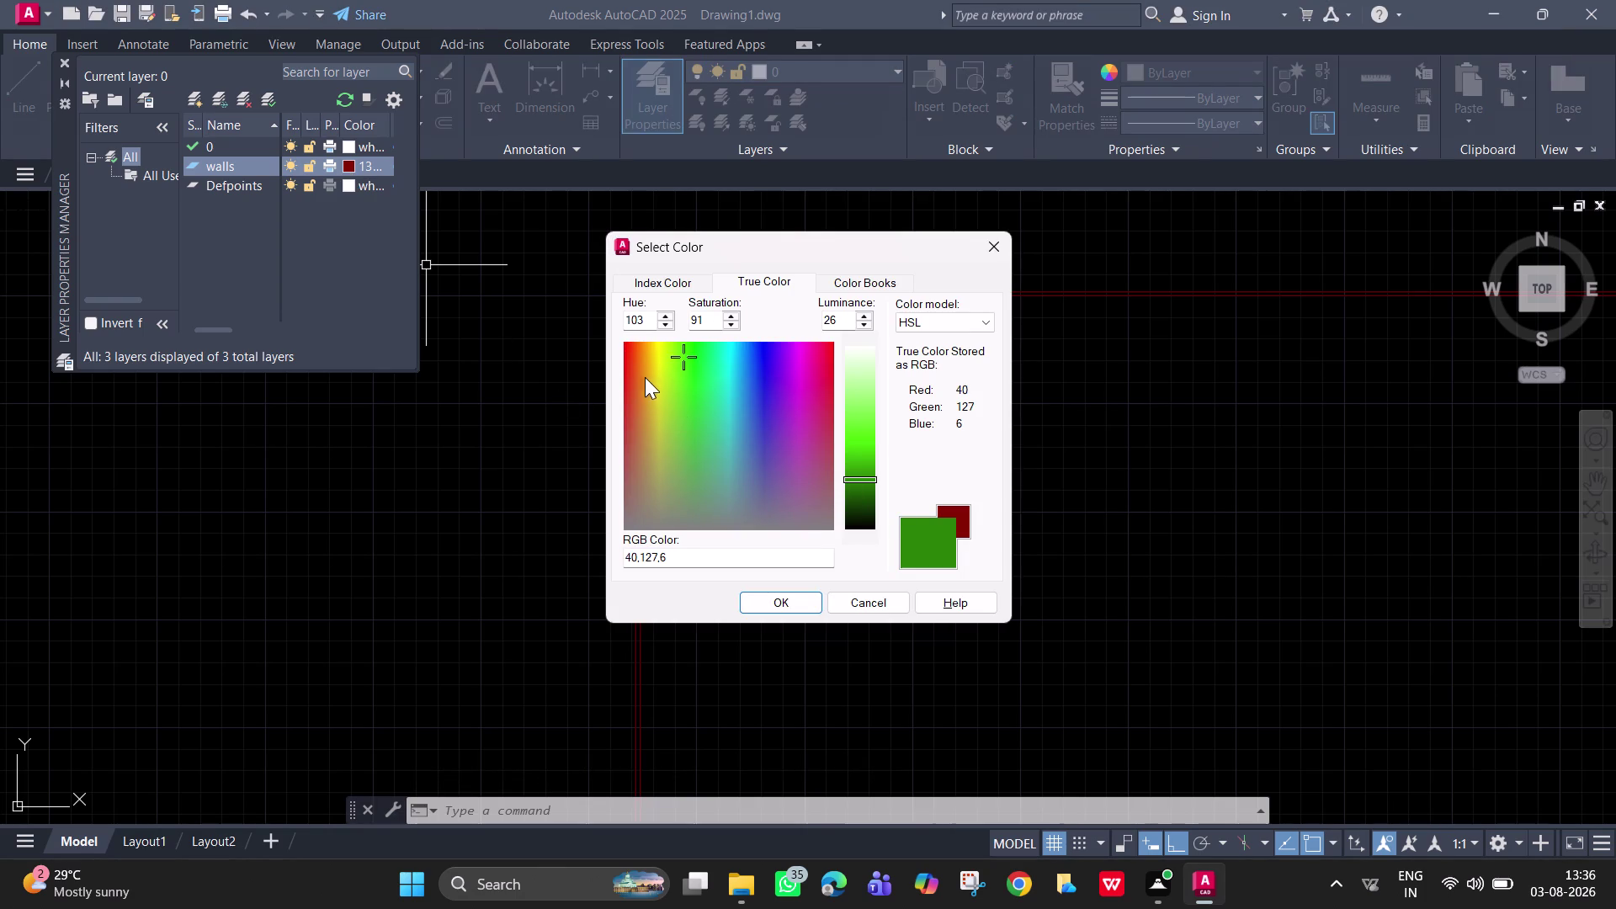
drag(645, 370, 623, 341)
drag(869, 479, 858, 434)
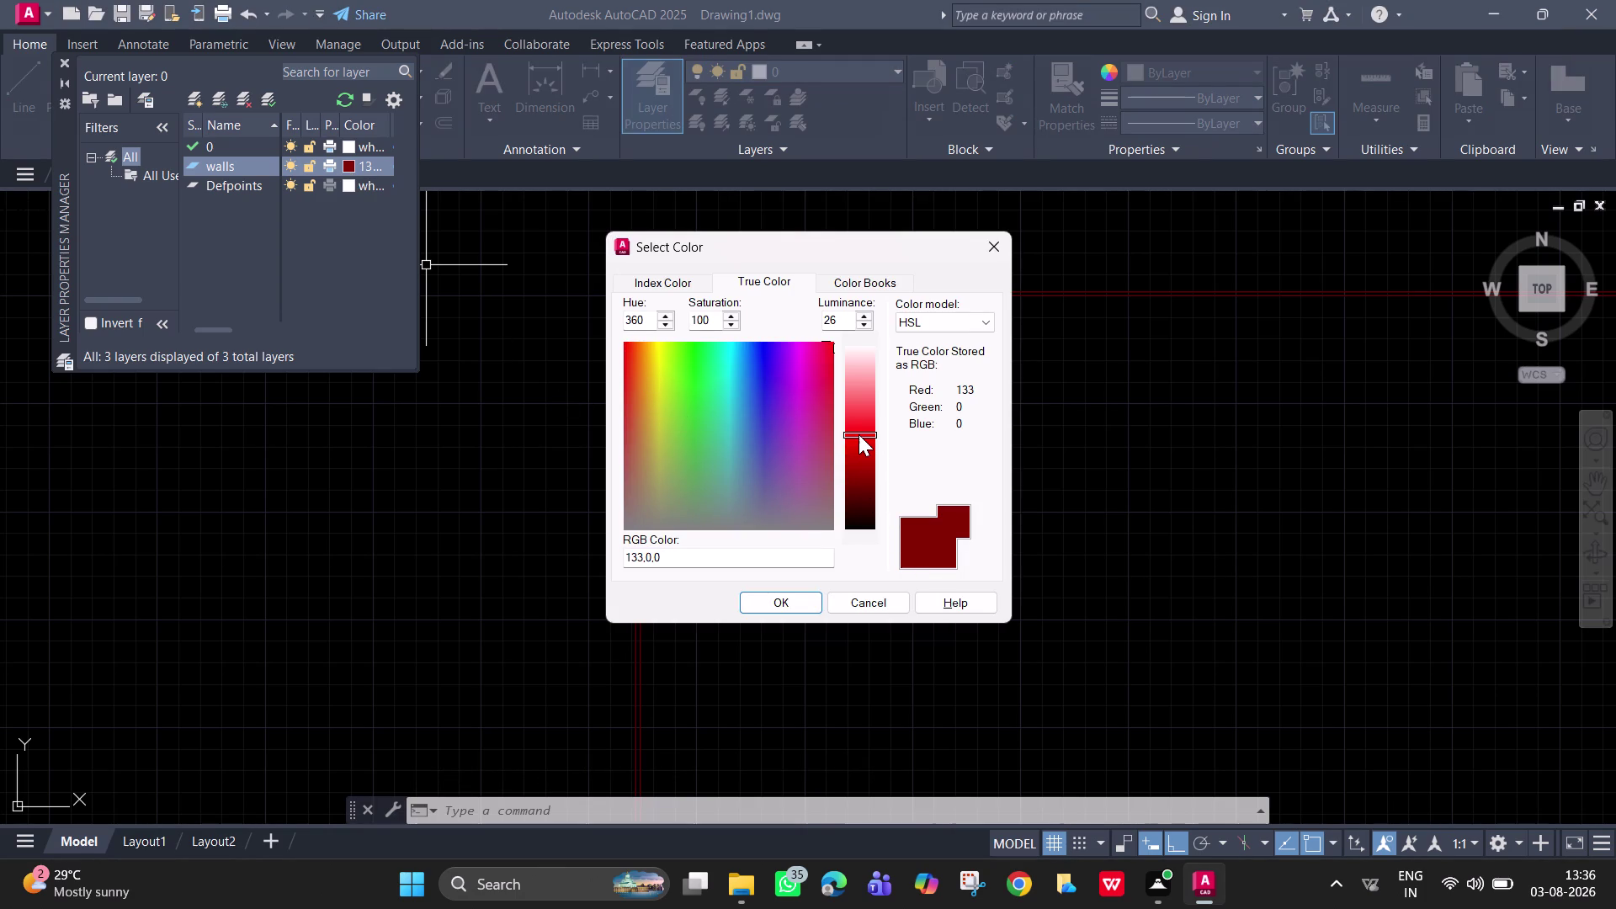
drag(859, 434, 858, 433)
click(805, 602)
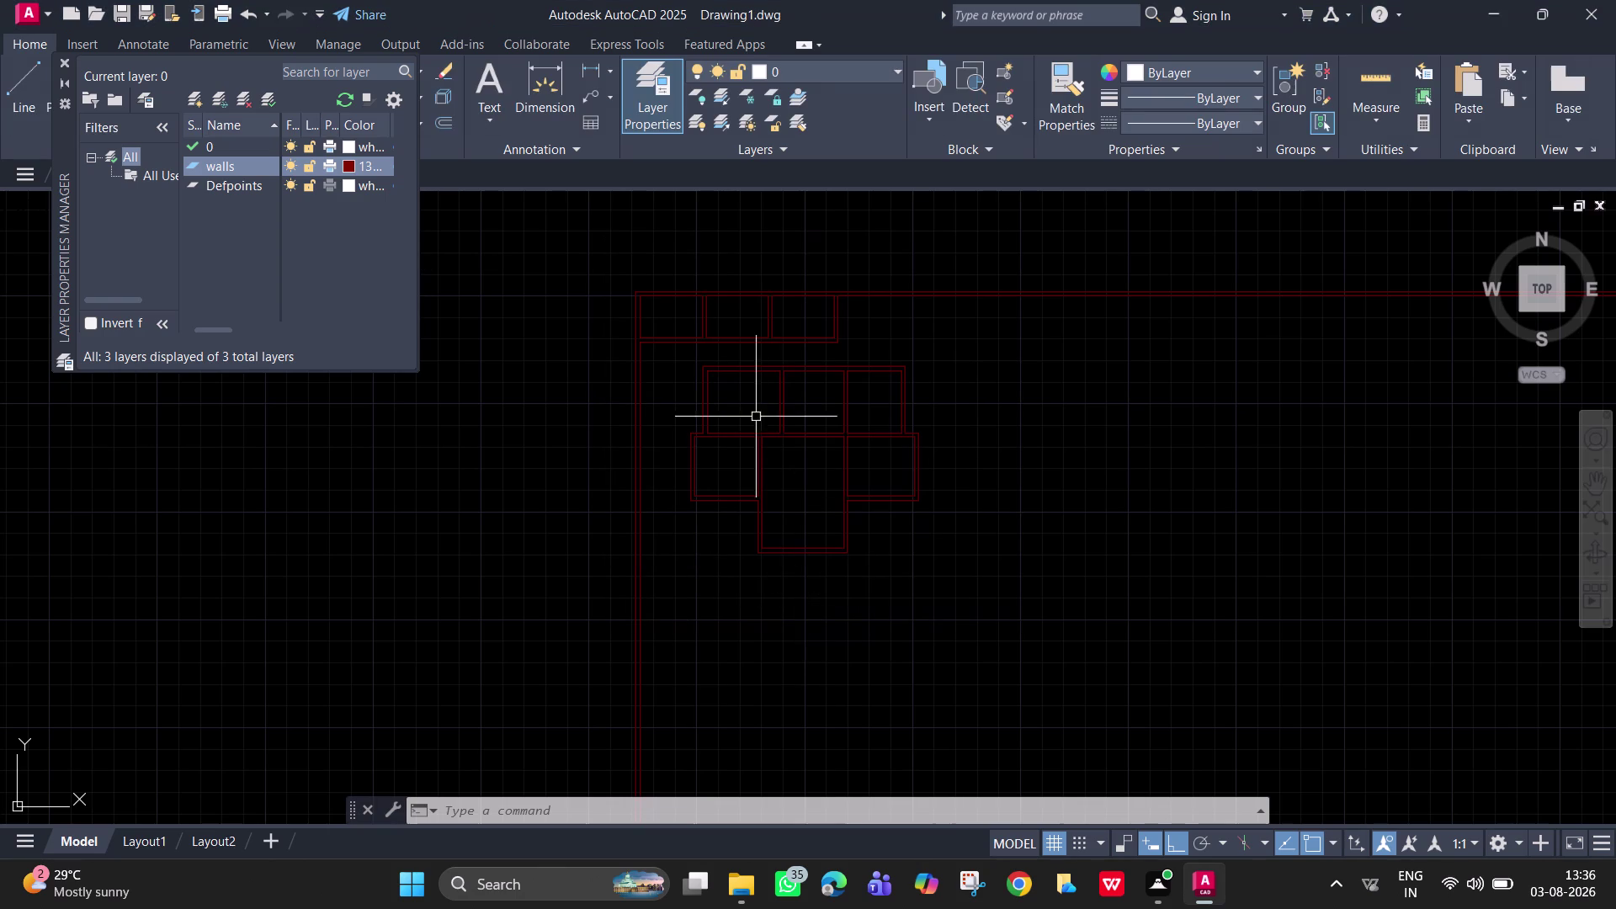
Make walls the current layer from the Layer dropdown and clear the selection.
click(846, 72)
click(827, 138)
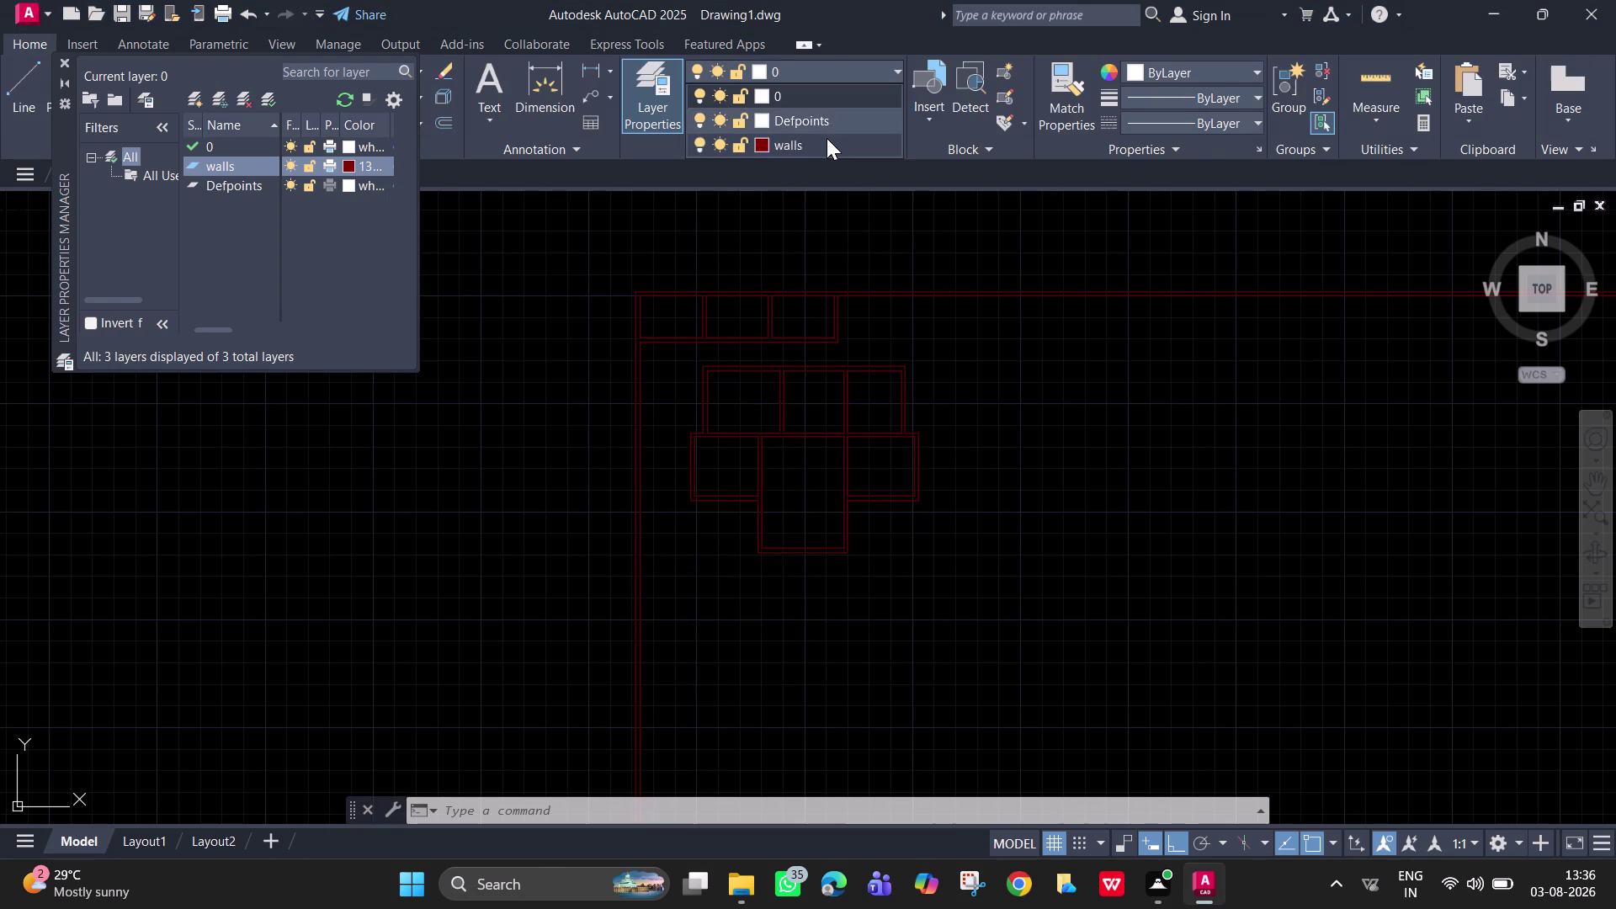
drag(978, 638, 936, 590)
click(607, 242)
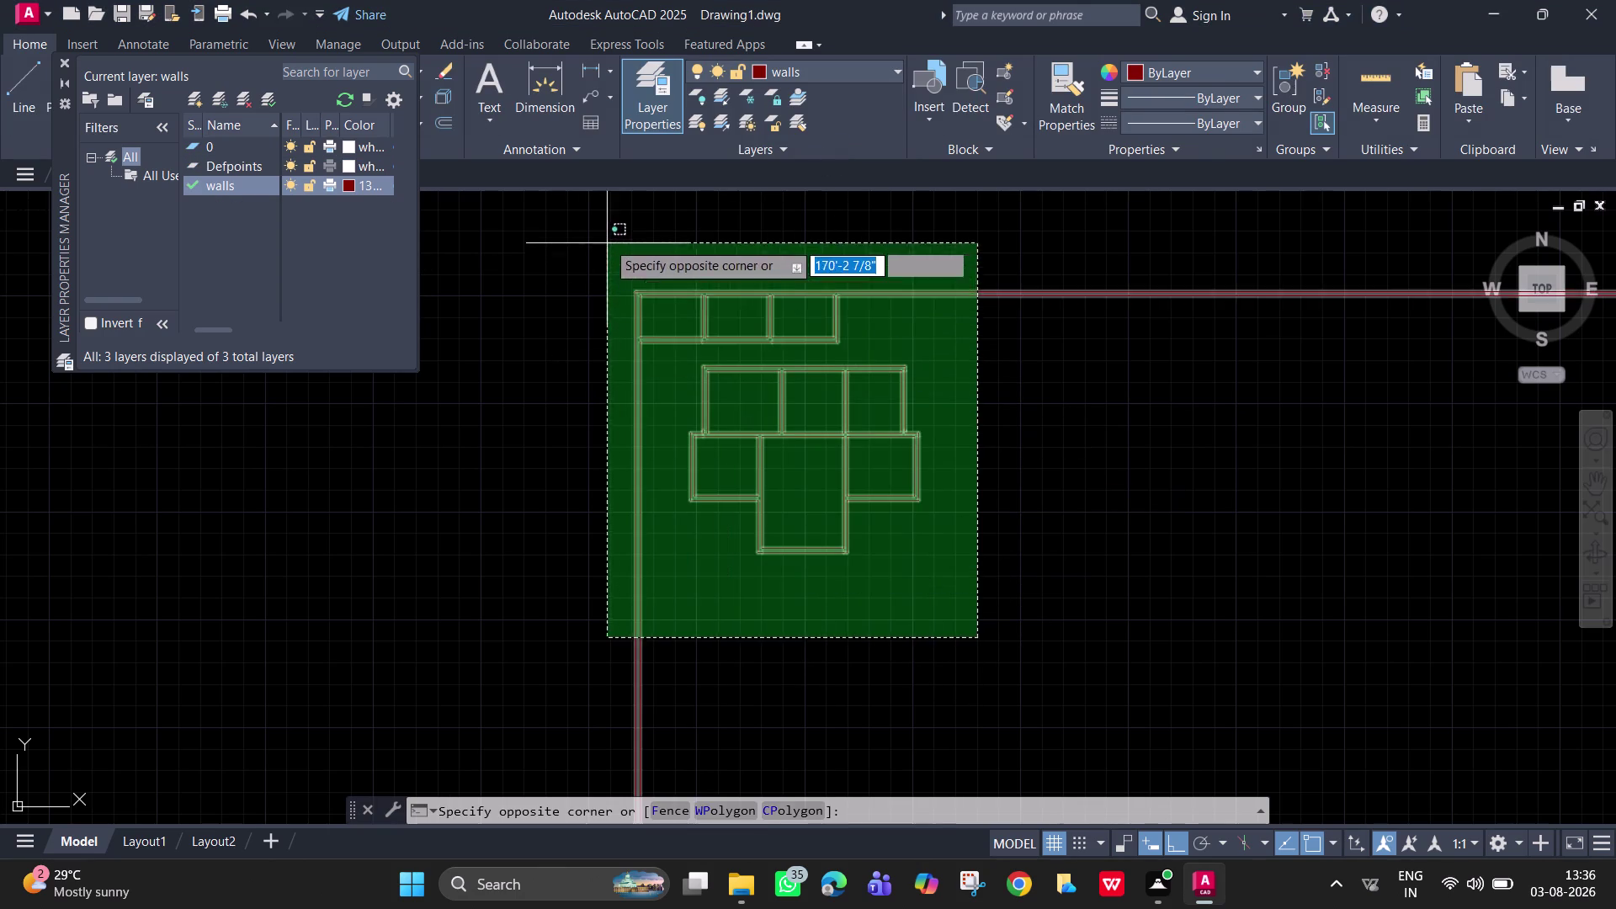
click(832, 75)
click(796, 147)
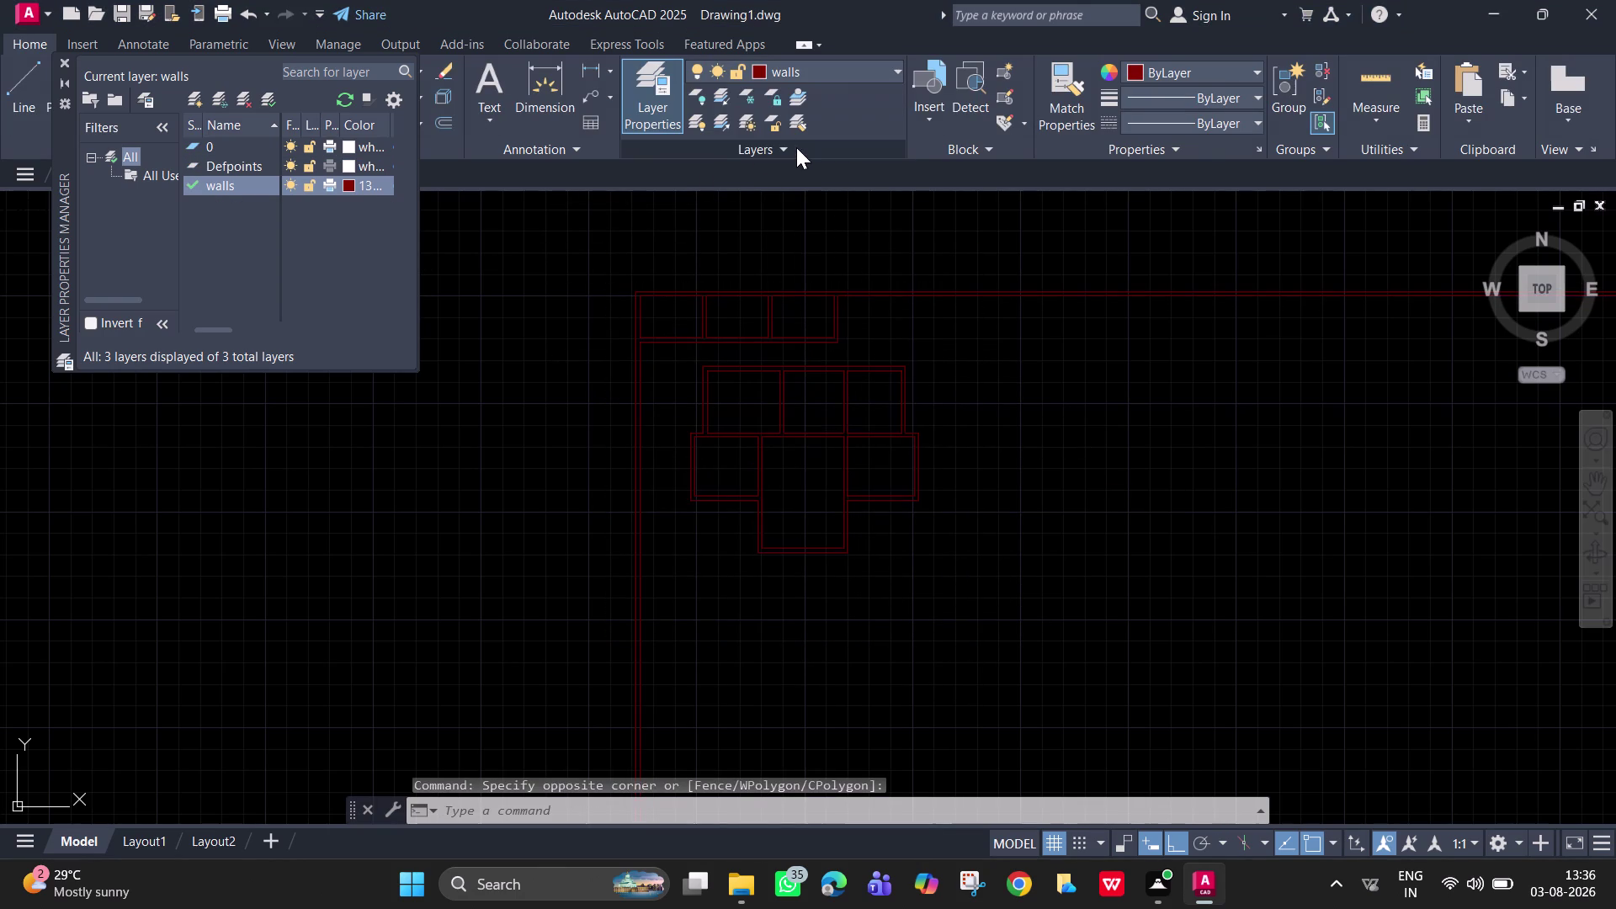
key(Escape)
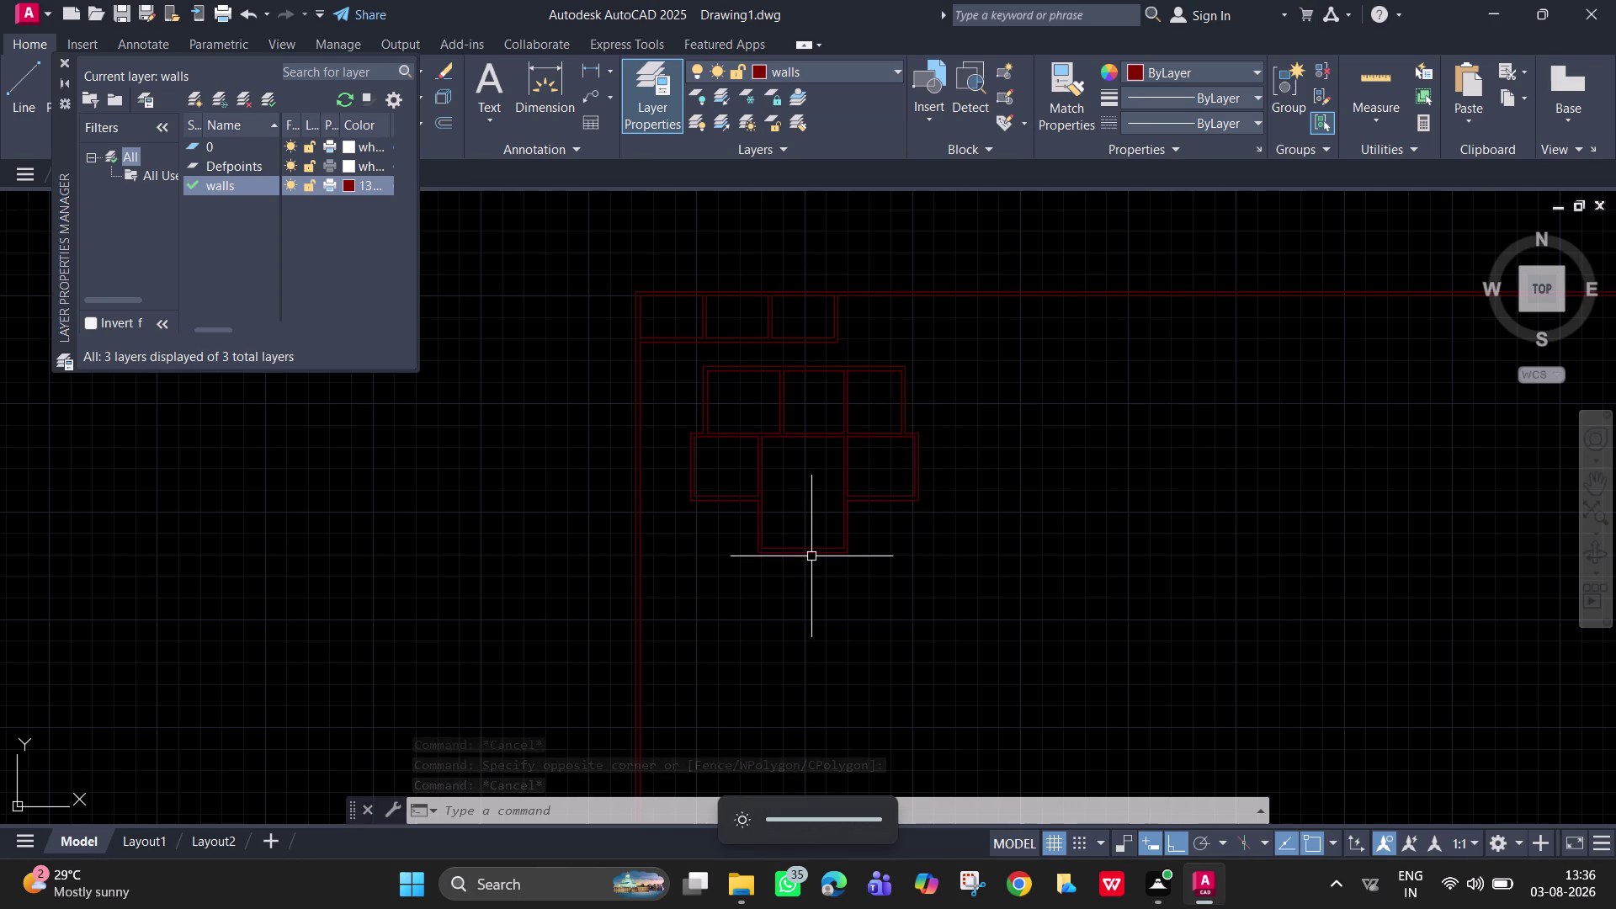
Turn off the grid with F7 and recentre the red floor plan.
scroll(up, 3)
middle_drag(806, 579, 803, 579)
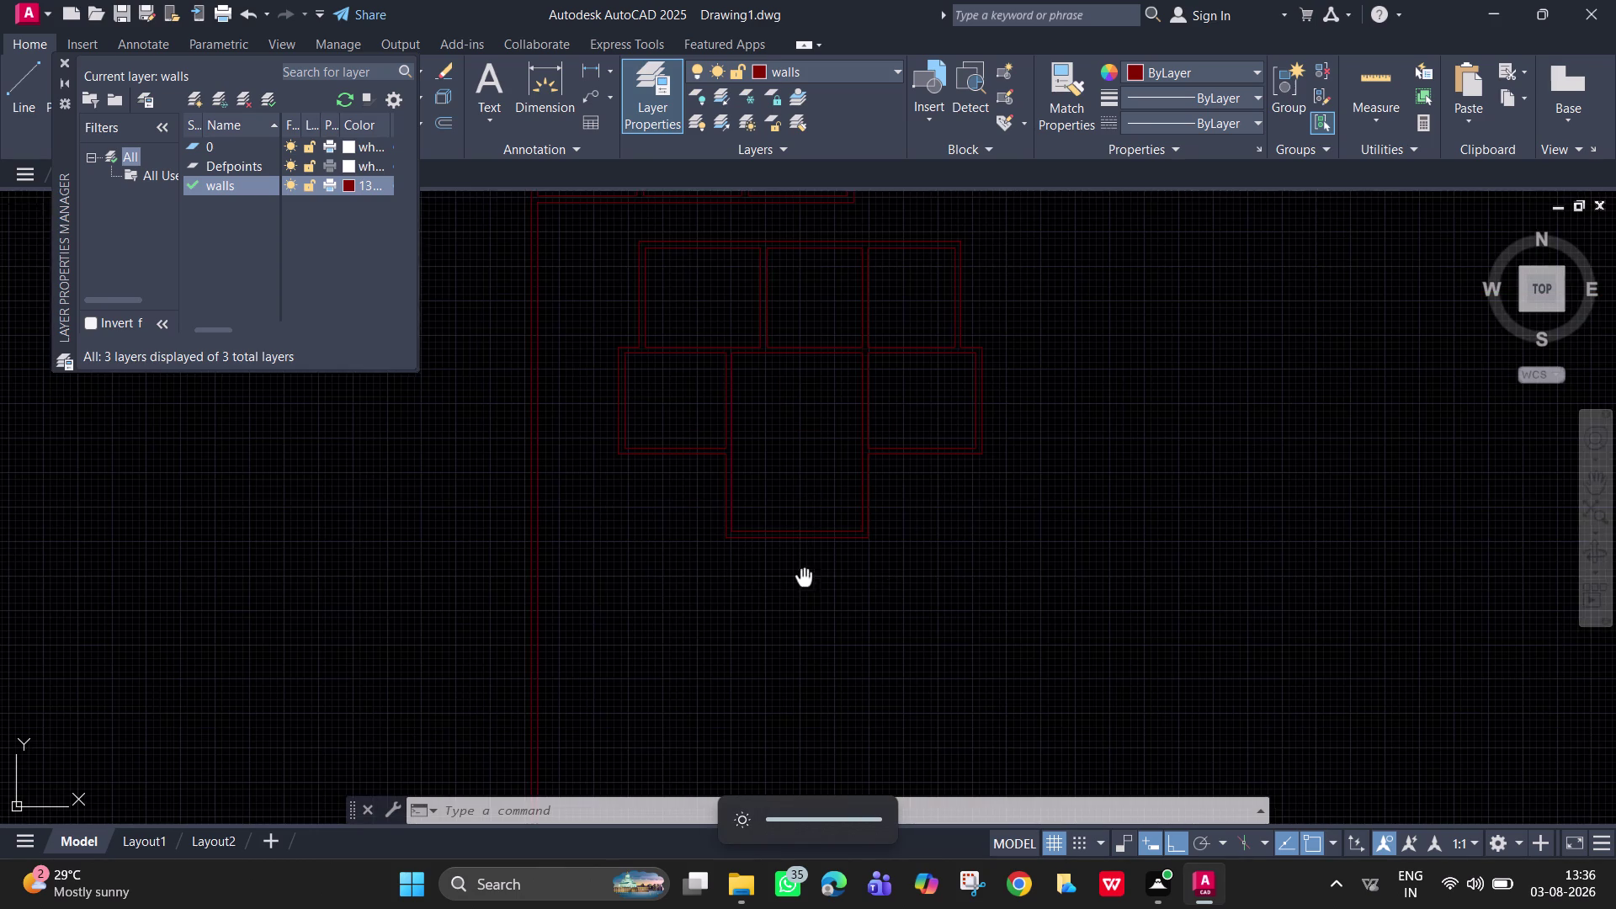
middle_drag(803, 579, 799, 677)
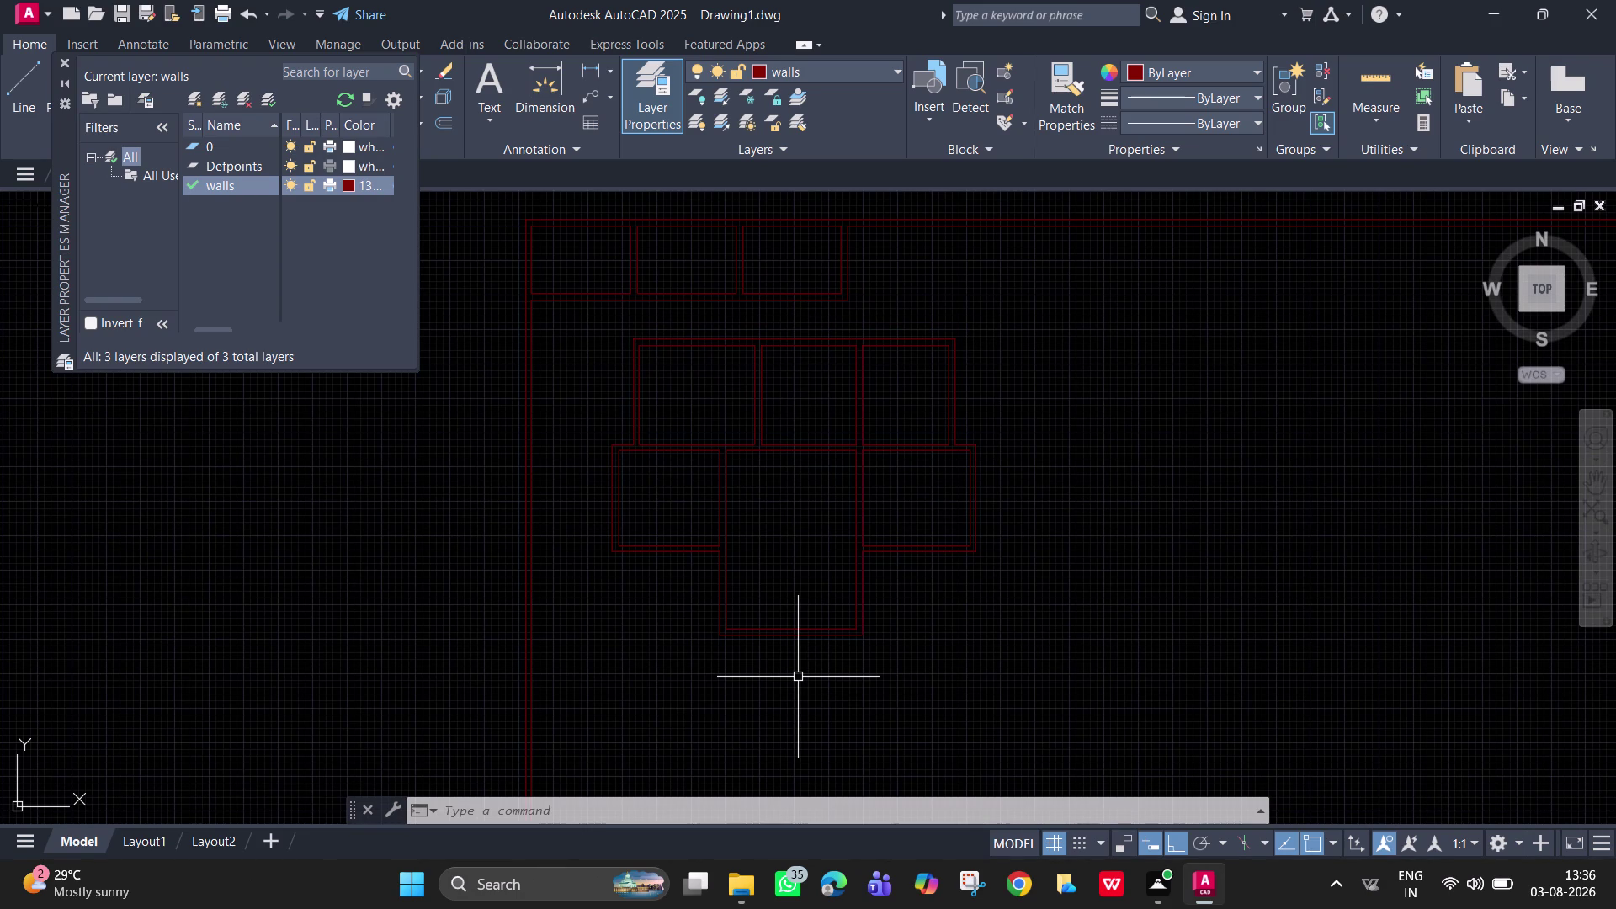
key(F7)
middle_drag(778, 572, 782, 606)
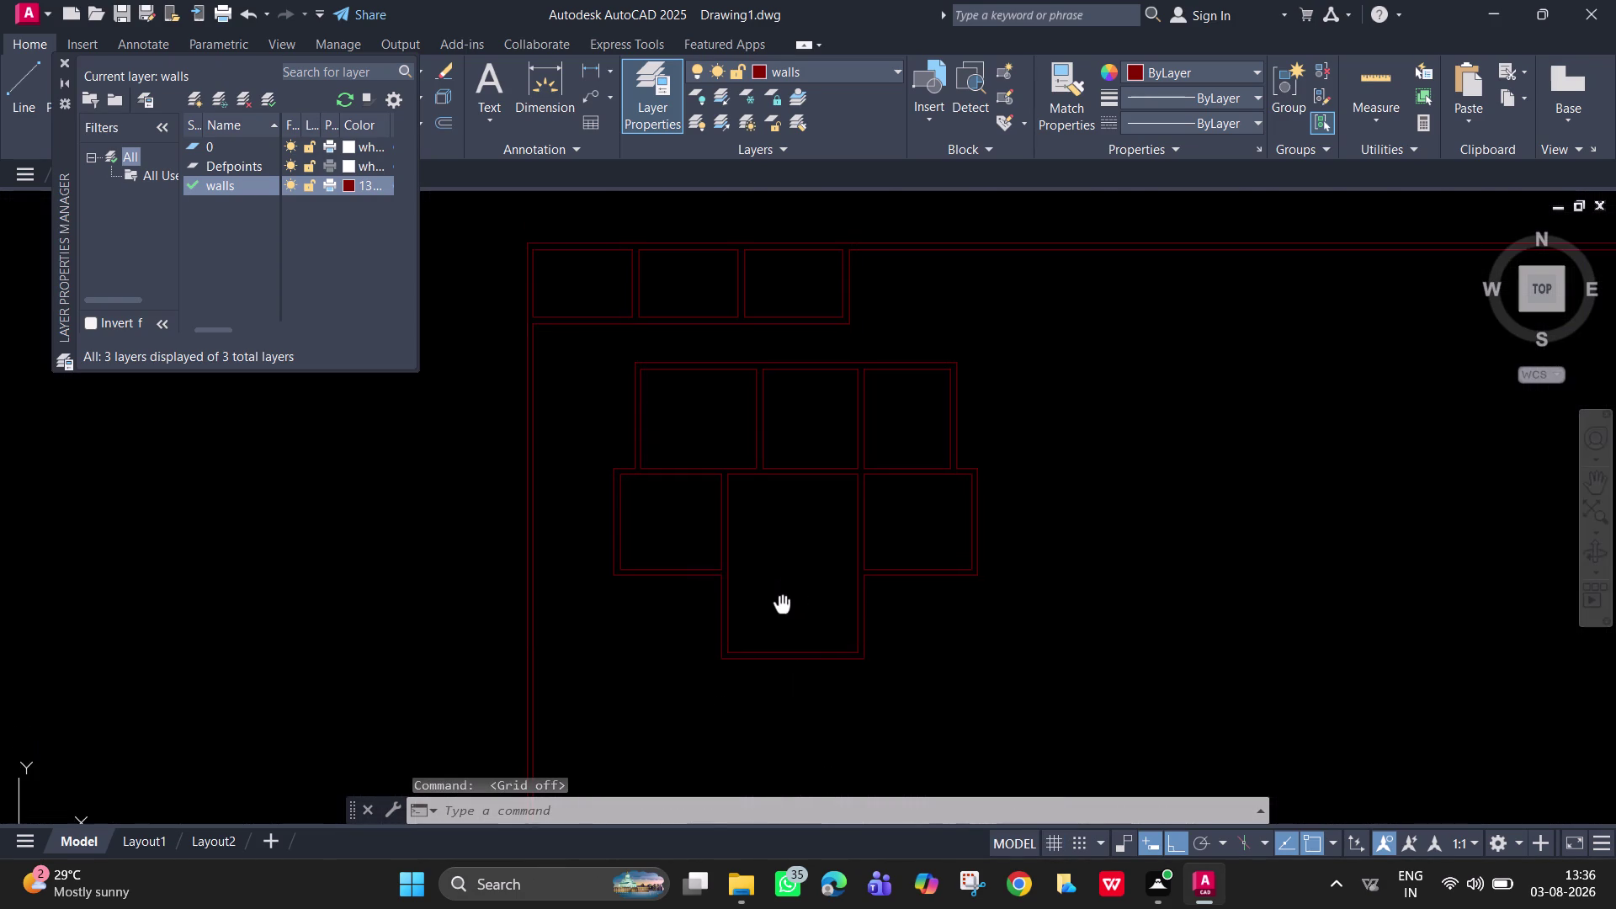
middle_drag(782, 606, 773, 607)
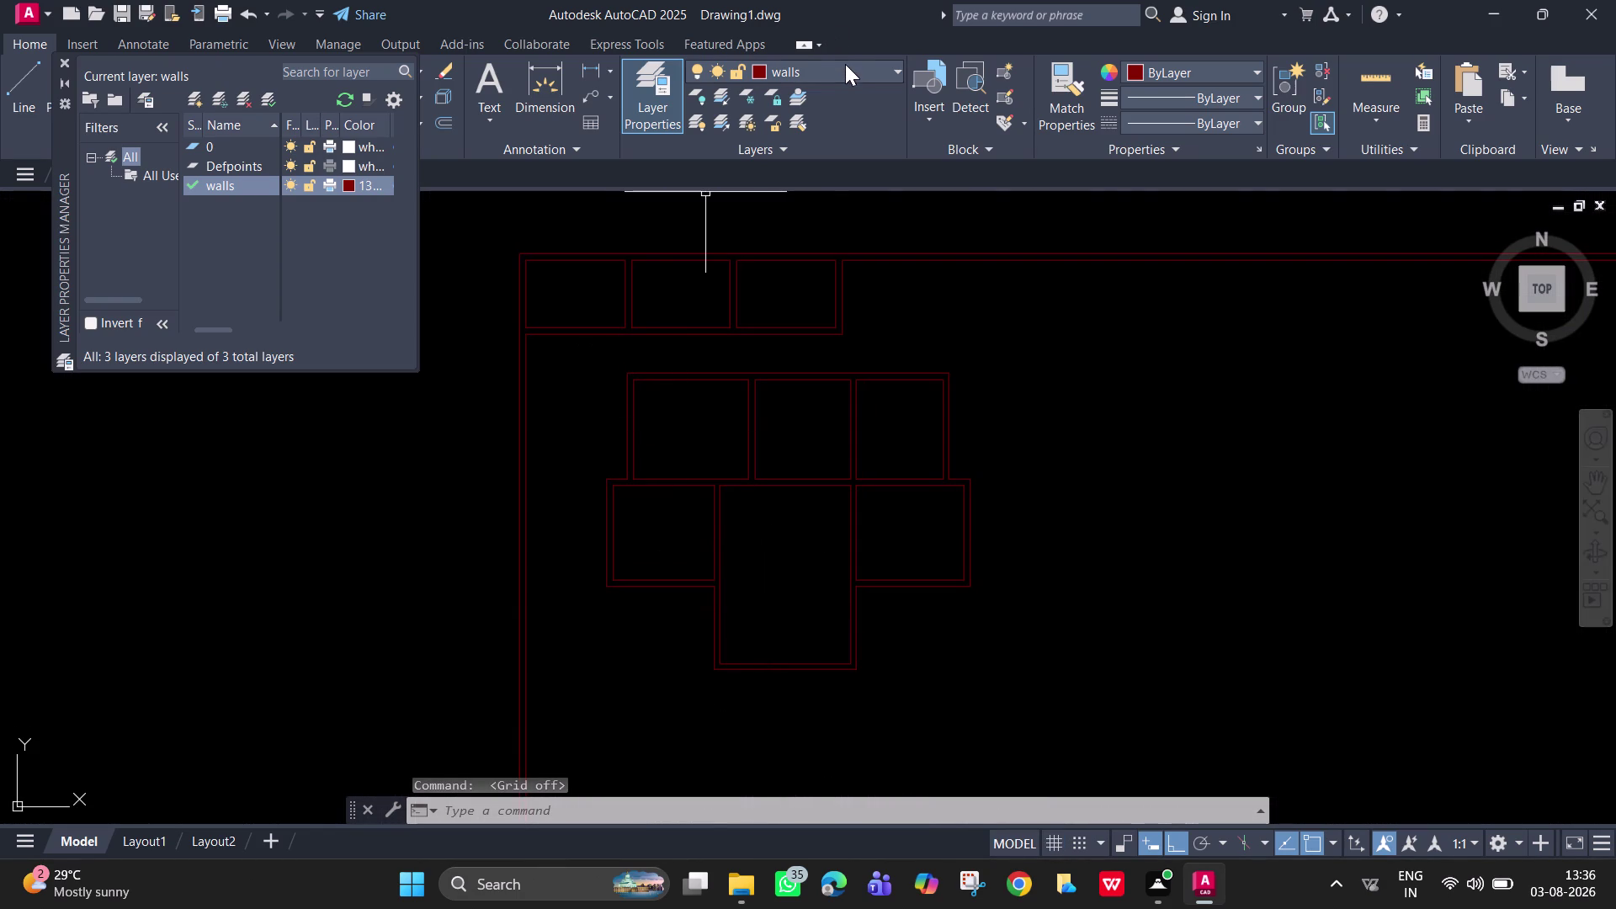
Brighten the walls layer's red in Select Color and confirm it.
click(846, 66)
click(760, 149)
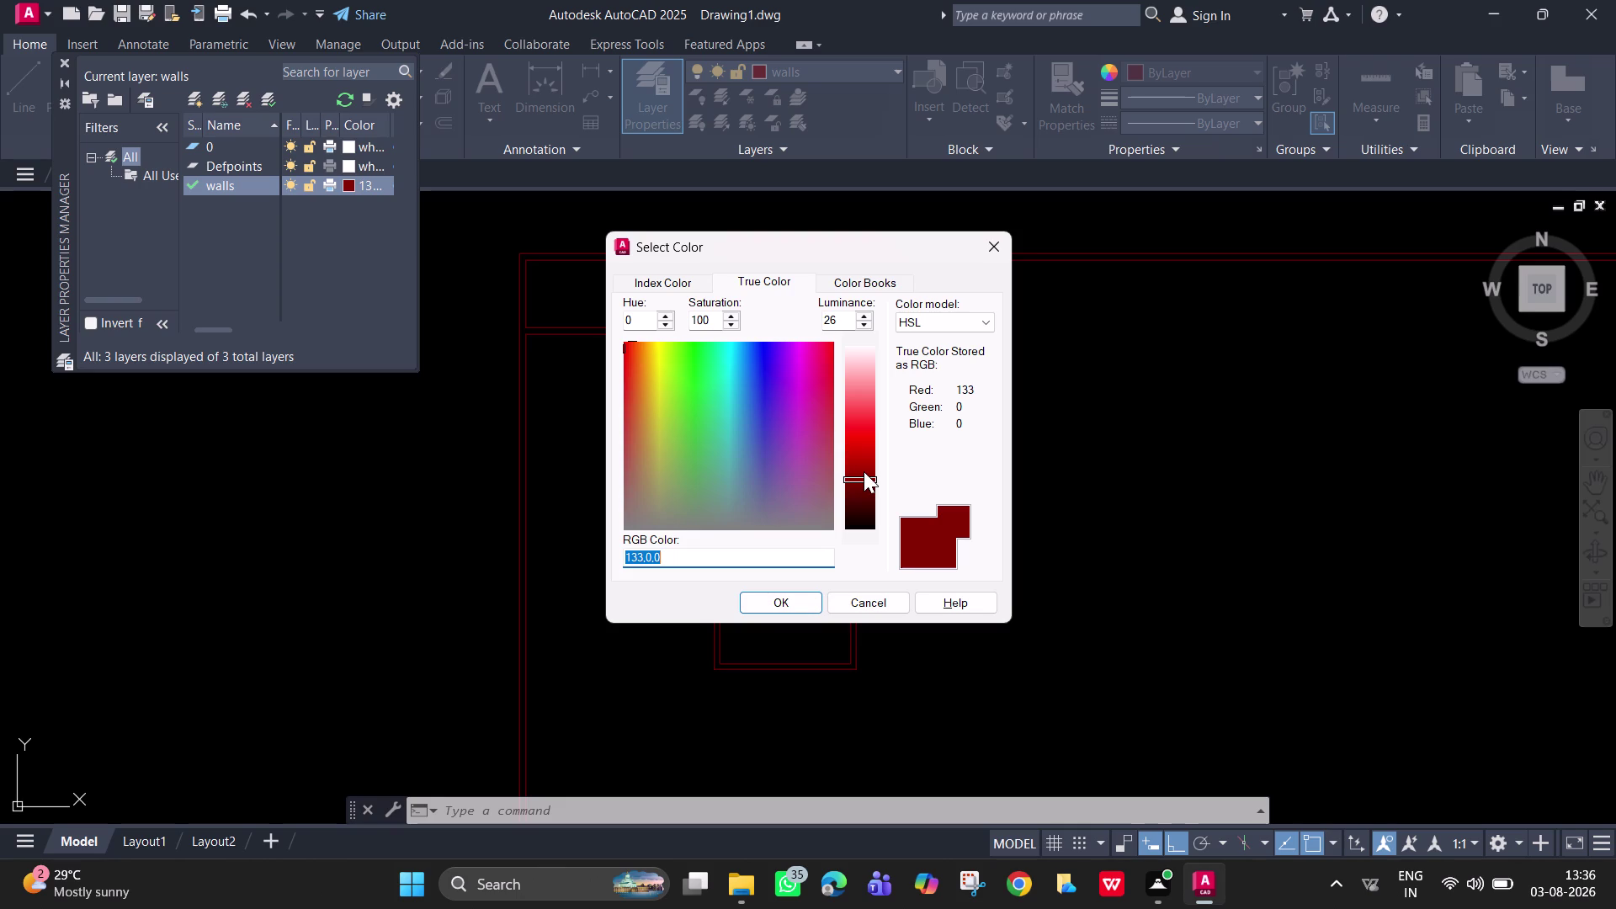
drag(864, 472, 864, 443)
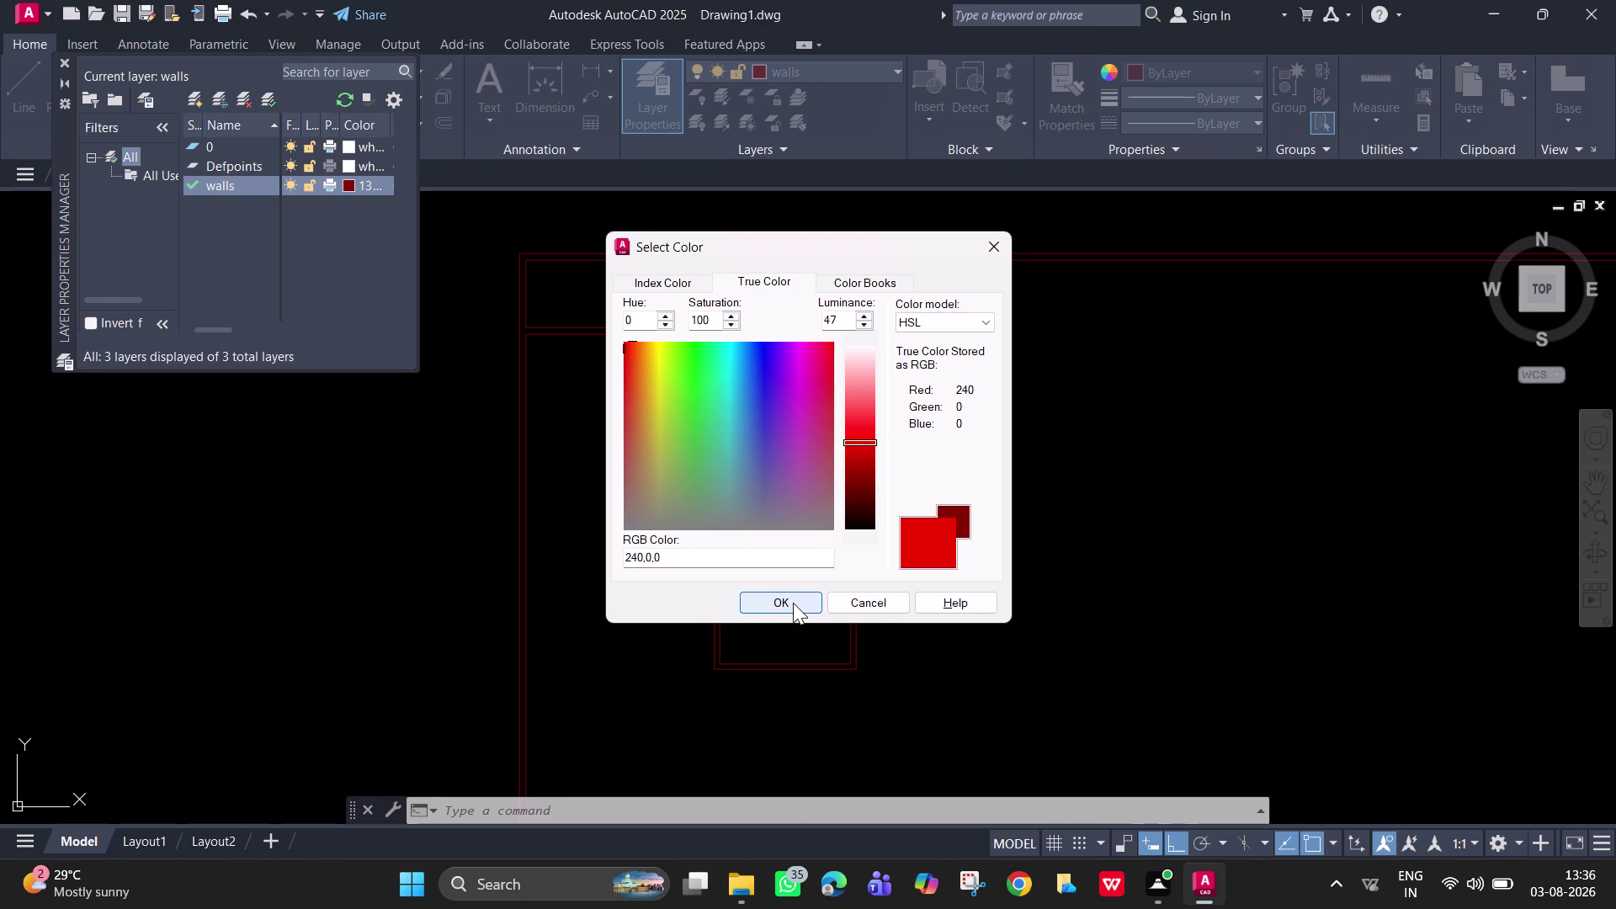
click(793, 602)
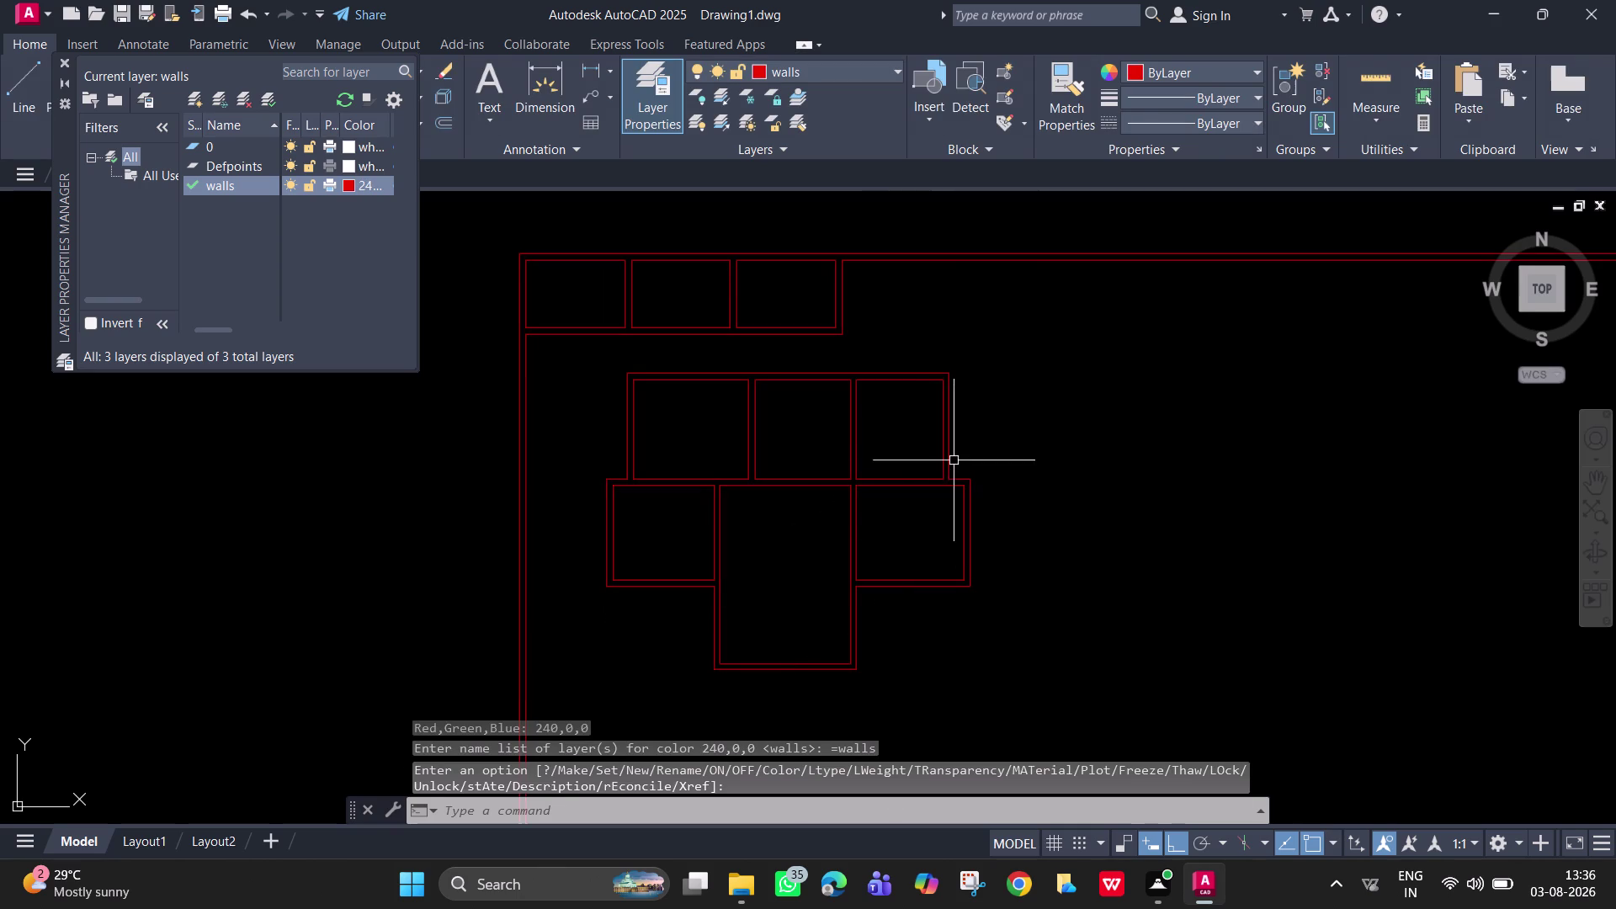
Readjust the walls red to RGB 255,31,31 and confirm it.
click(853, 72)
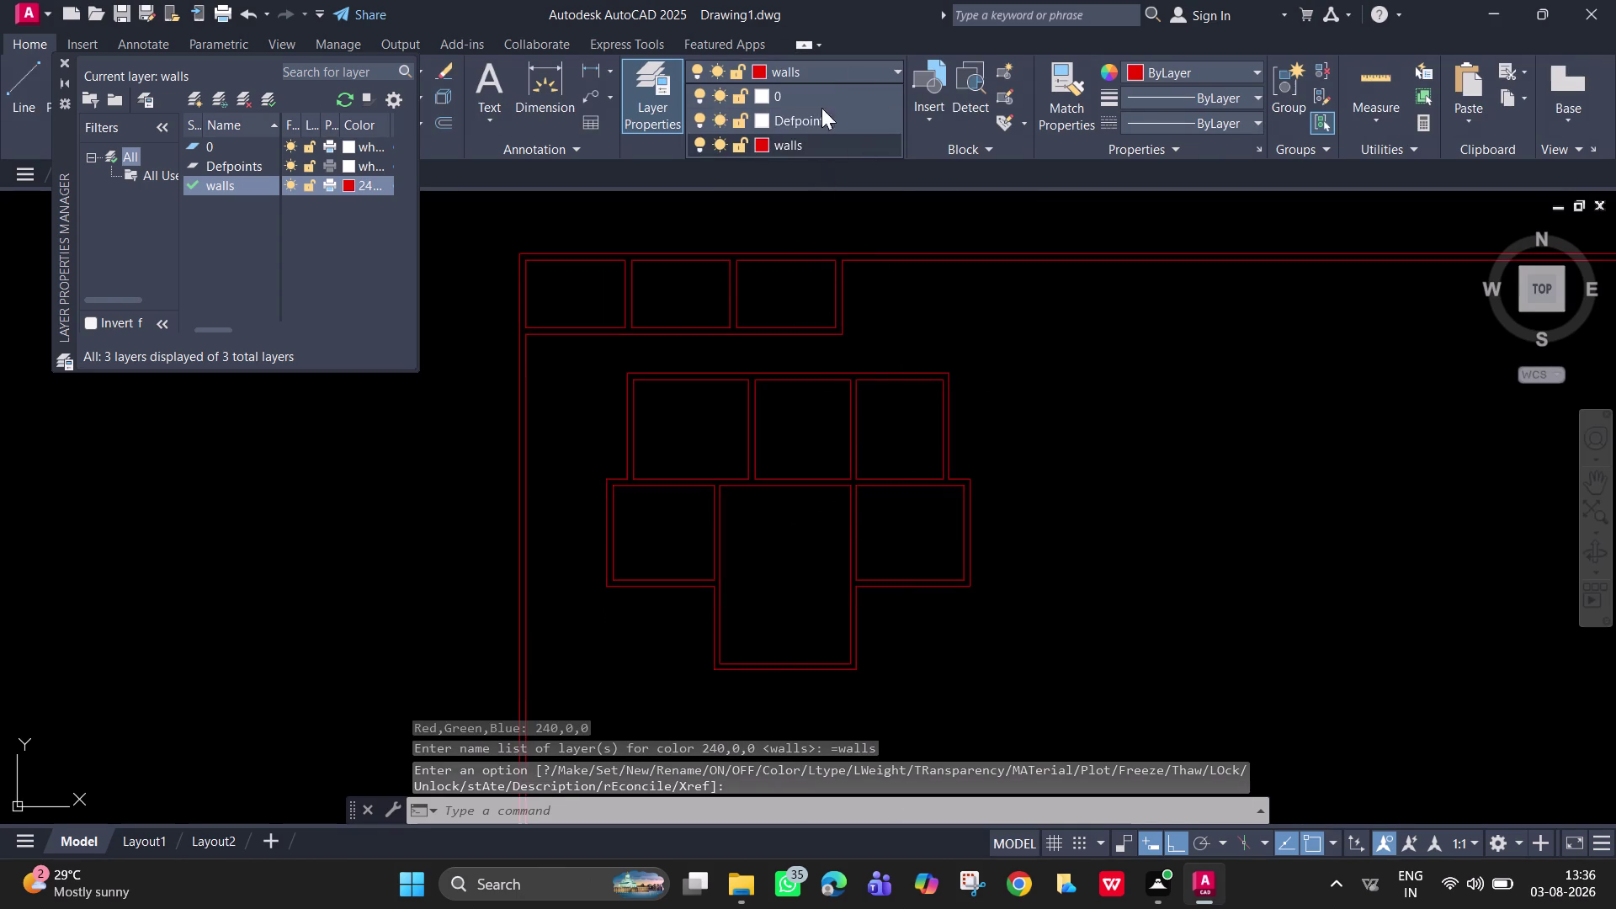
click(821, 75)
click(760, 72)
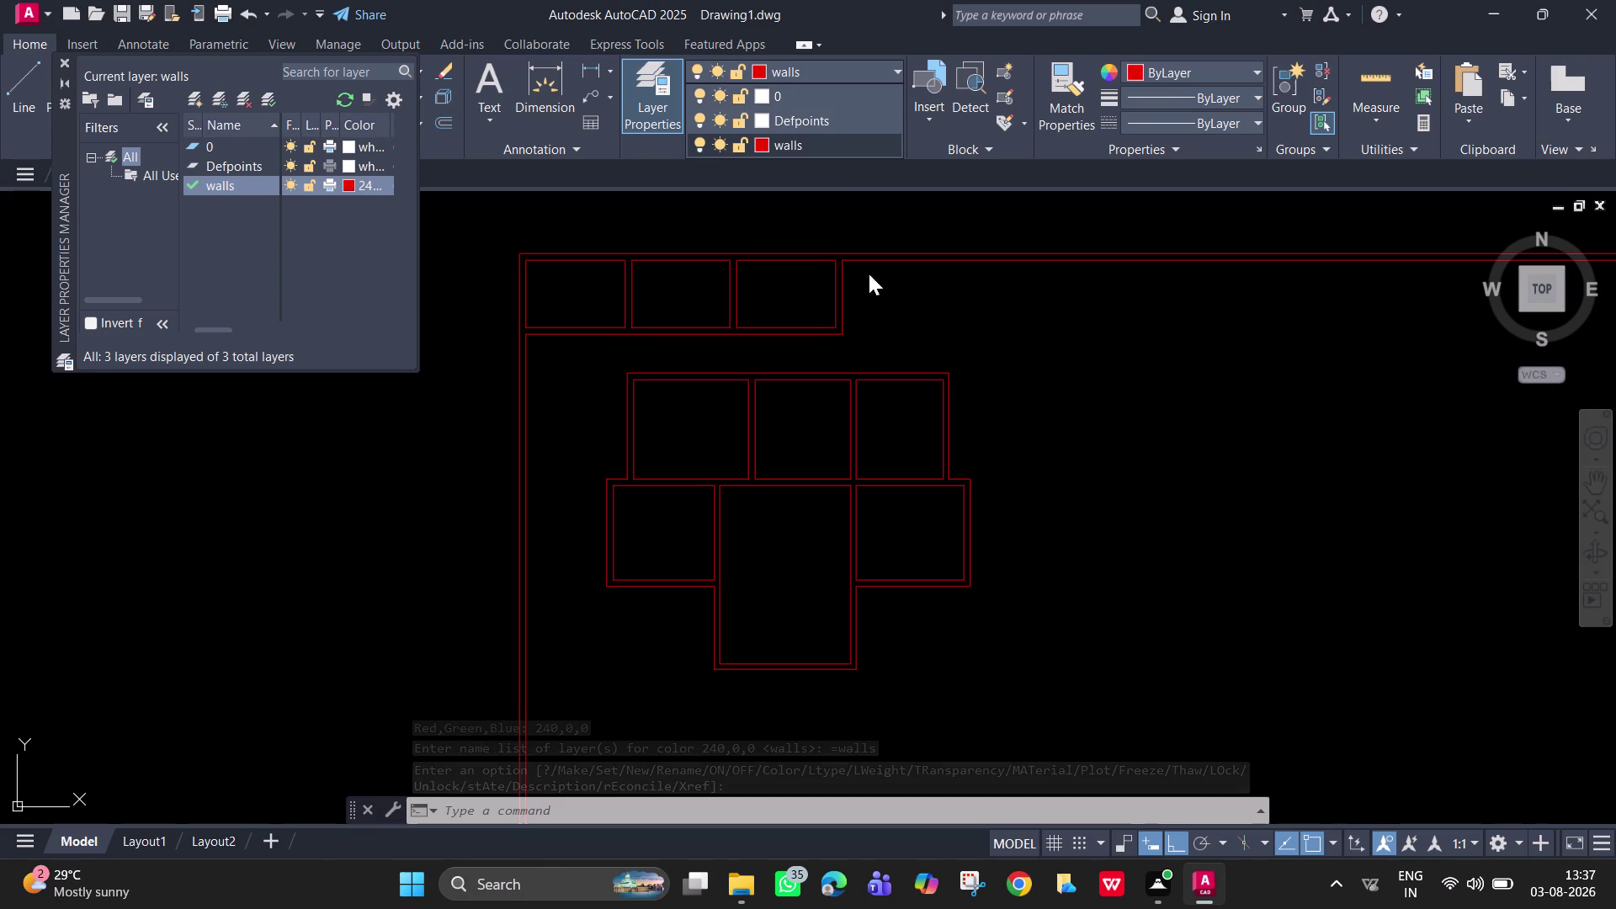
click(762, 141)
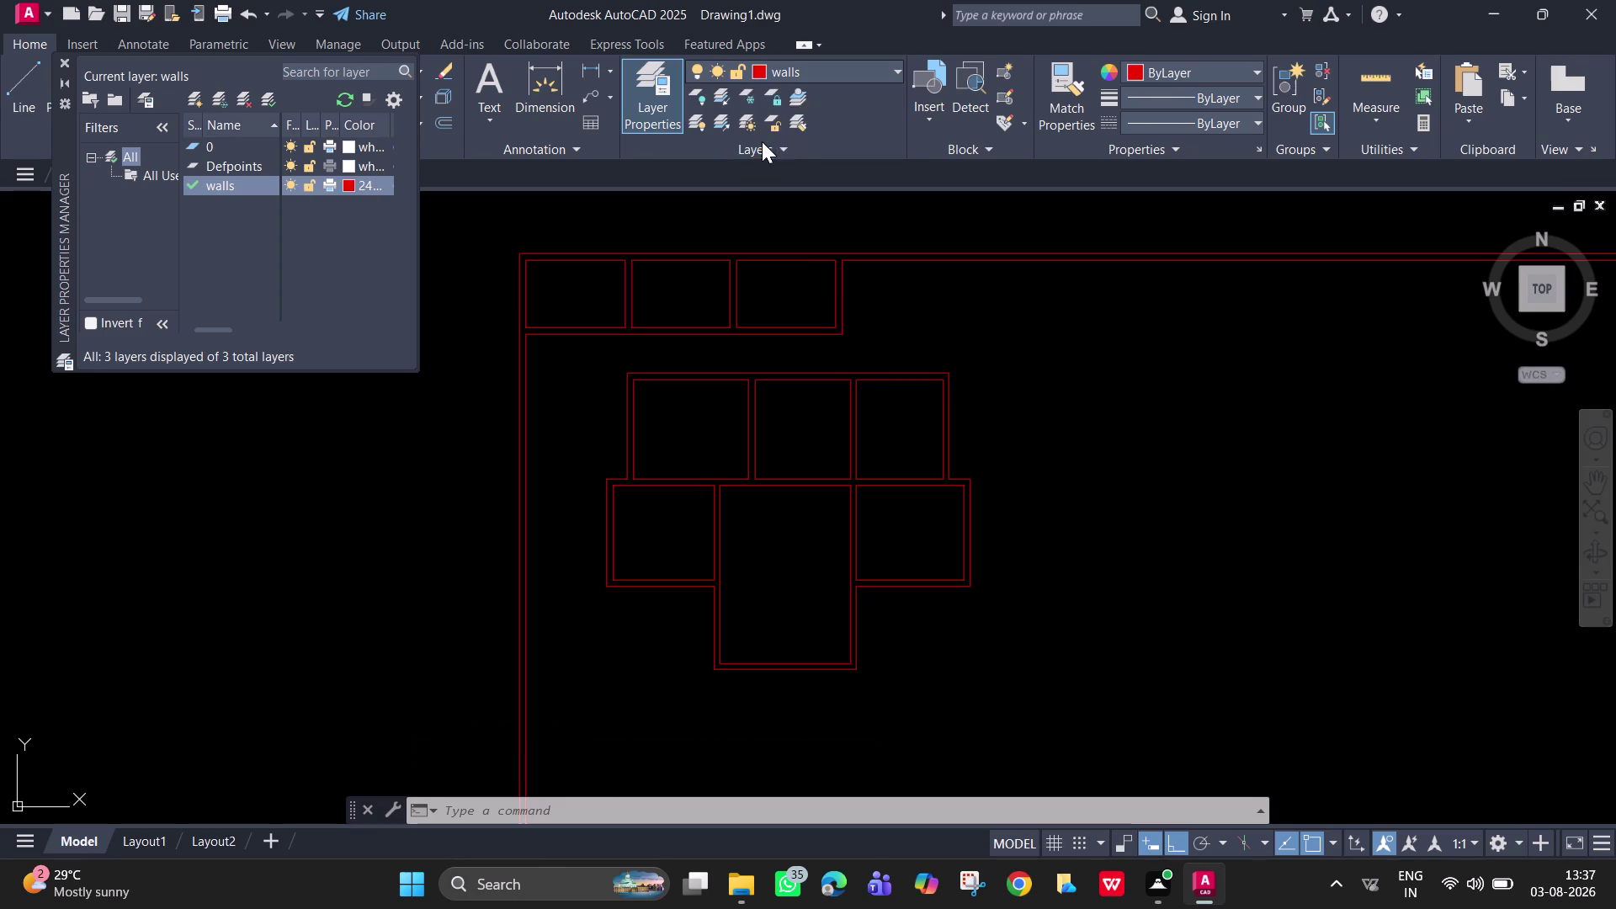
drag(856, 441, 856, 408)
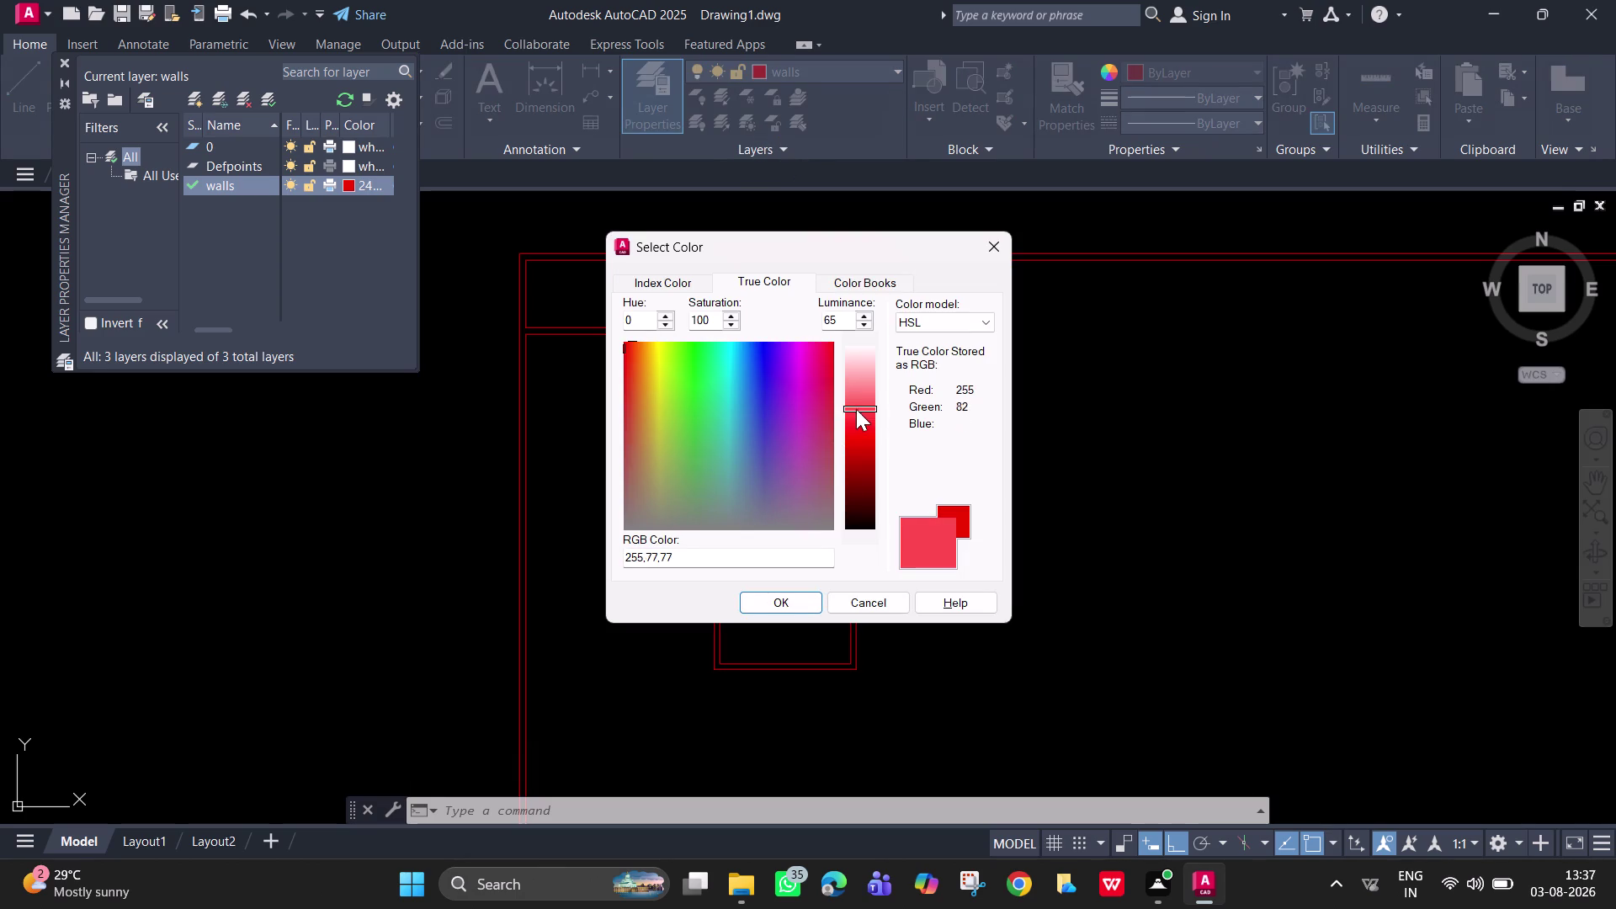
drag(856, 408, 856, 426)
click(801, 610)
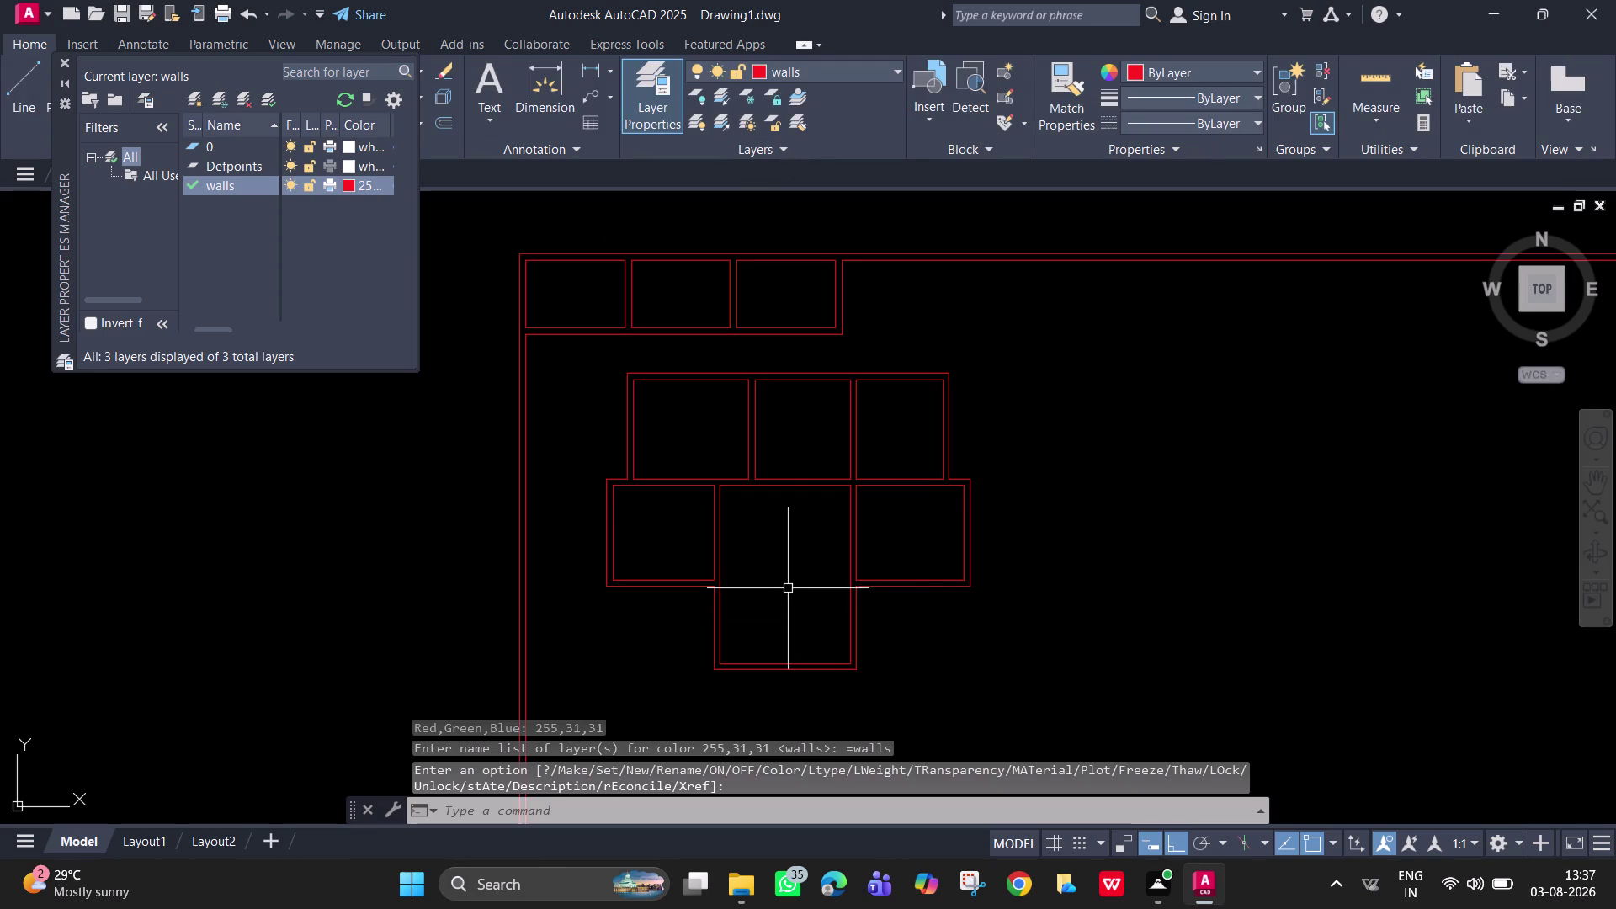
Cancel the leftover layer prompt and close the Layer Properties palette.
scroll(down, 3)
scroll(down, 3)
middle_drag(933, 525, 865, 468)
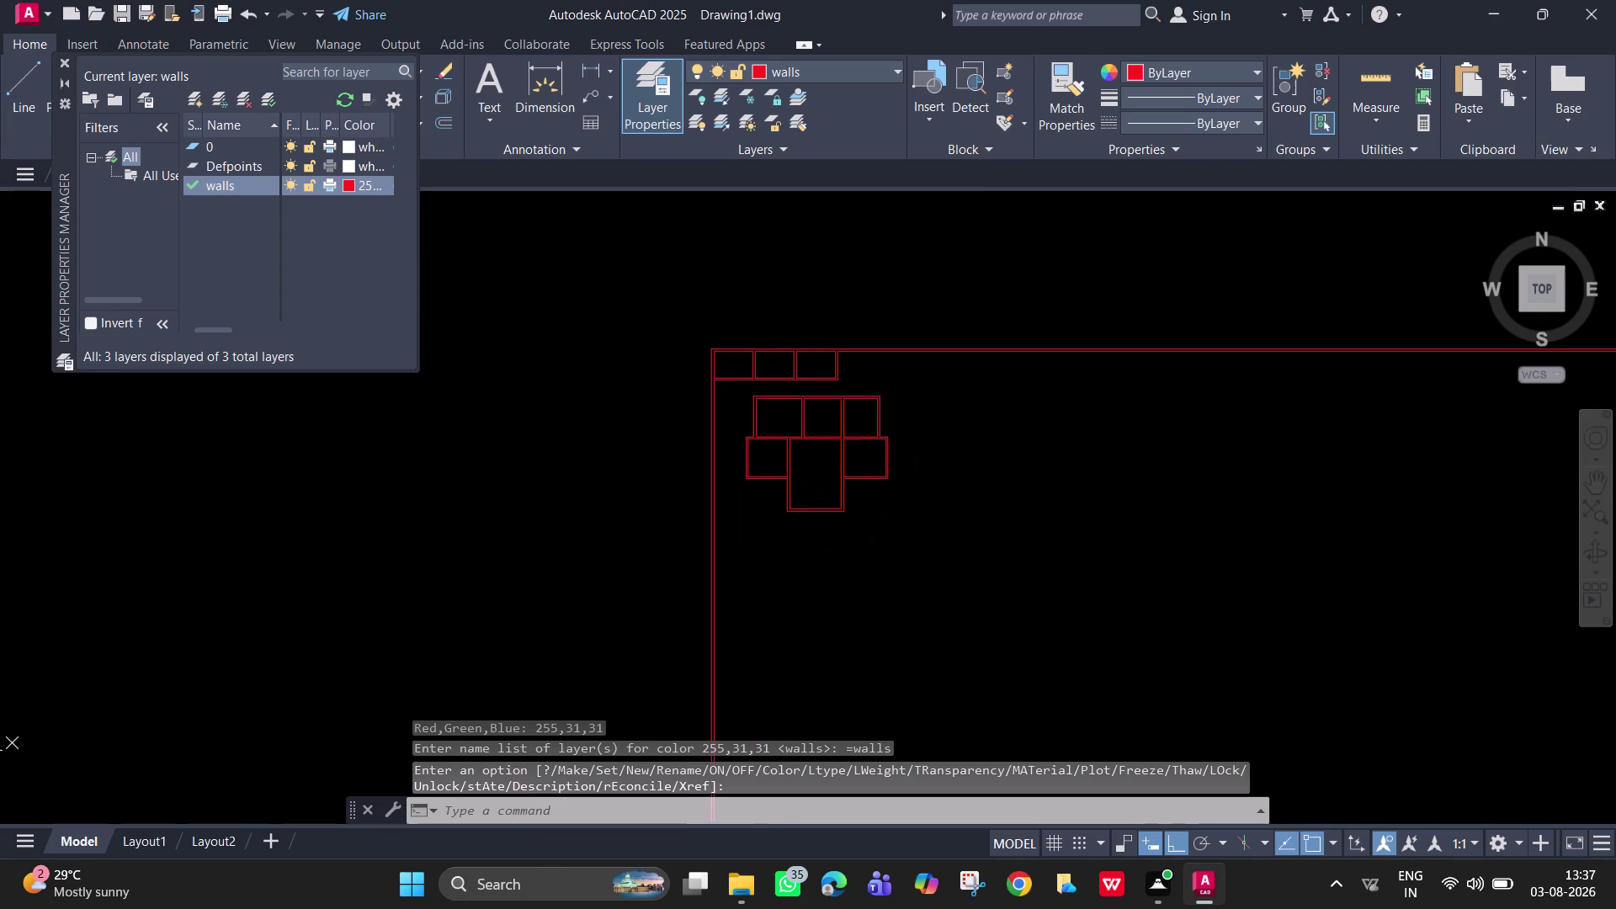
scroll(up, 3)
scroll(up, 3)
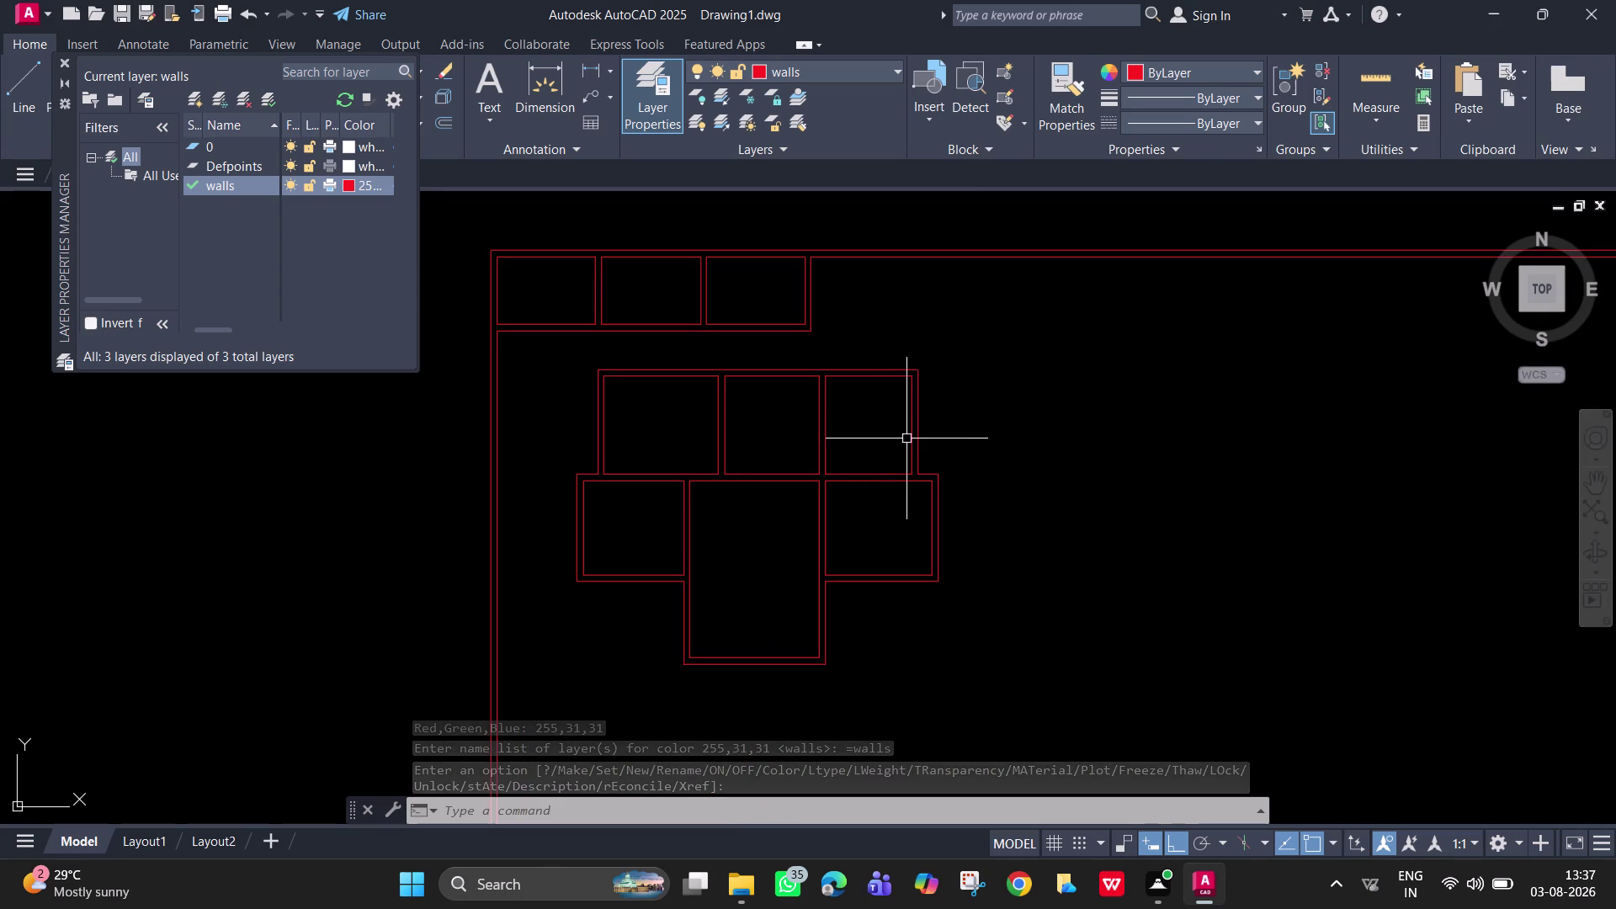
key(Escape)
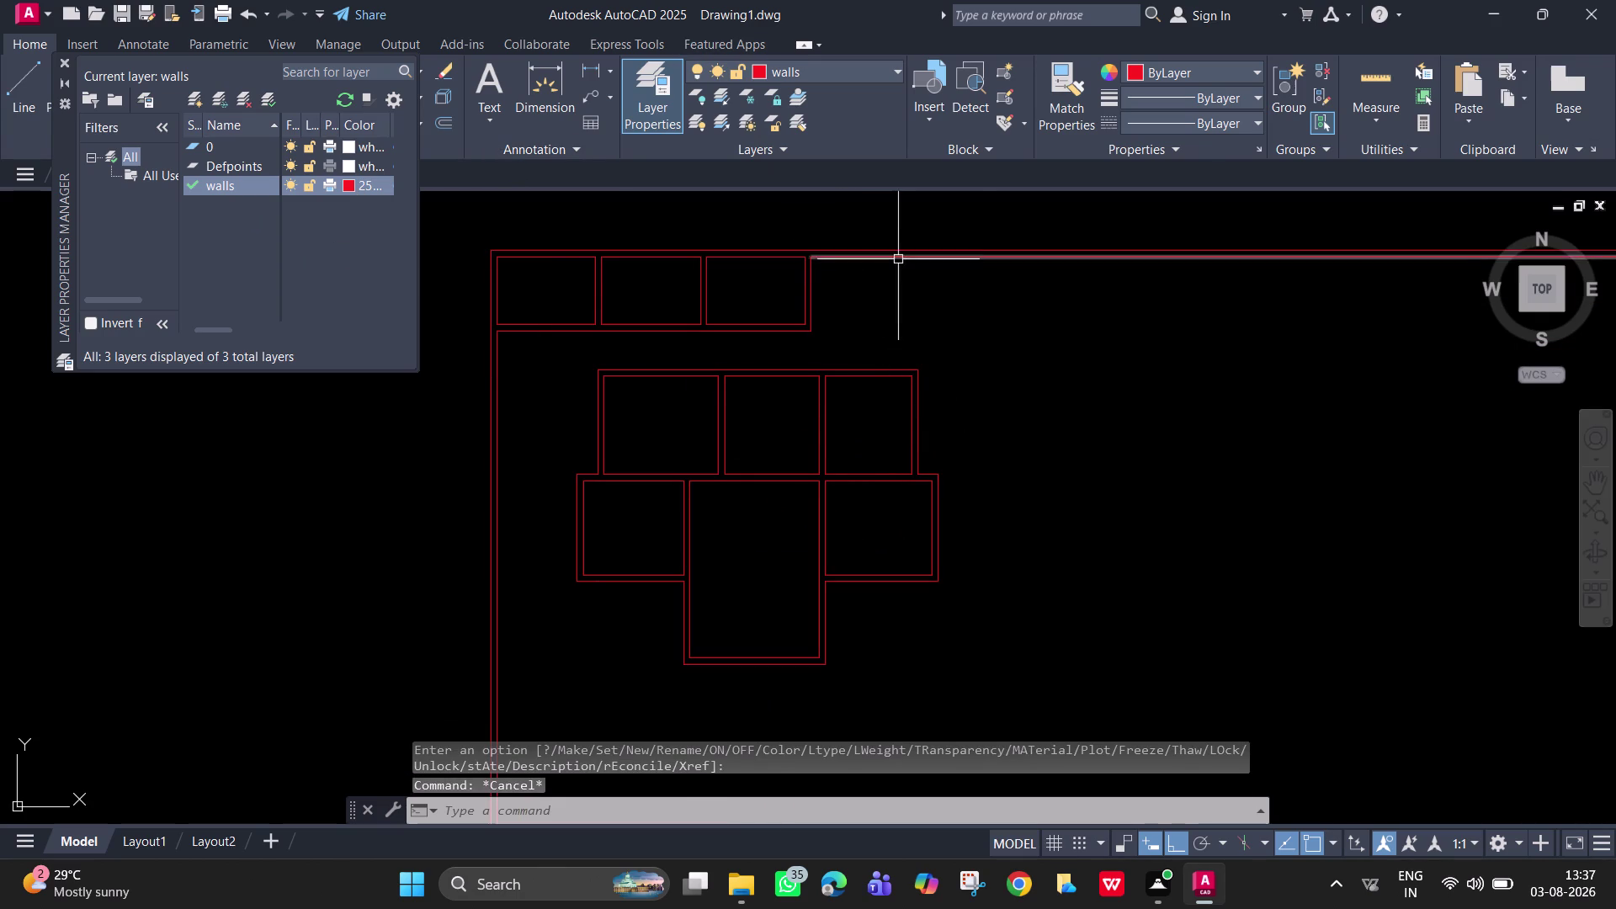
click(65, 58)
middle_drag(841, 456, 765, 405)
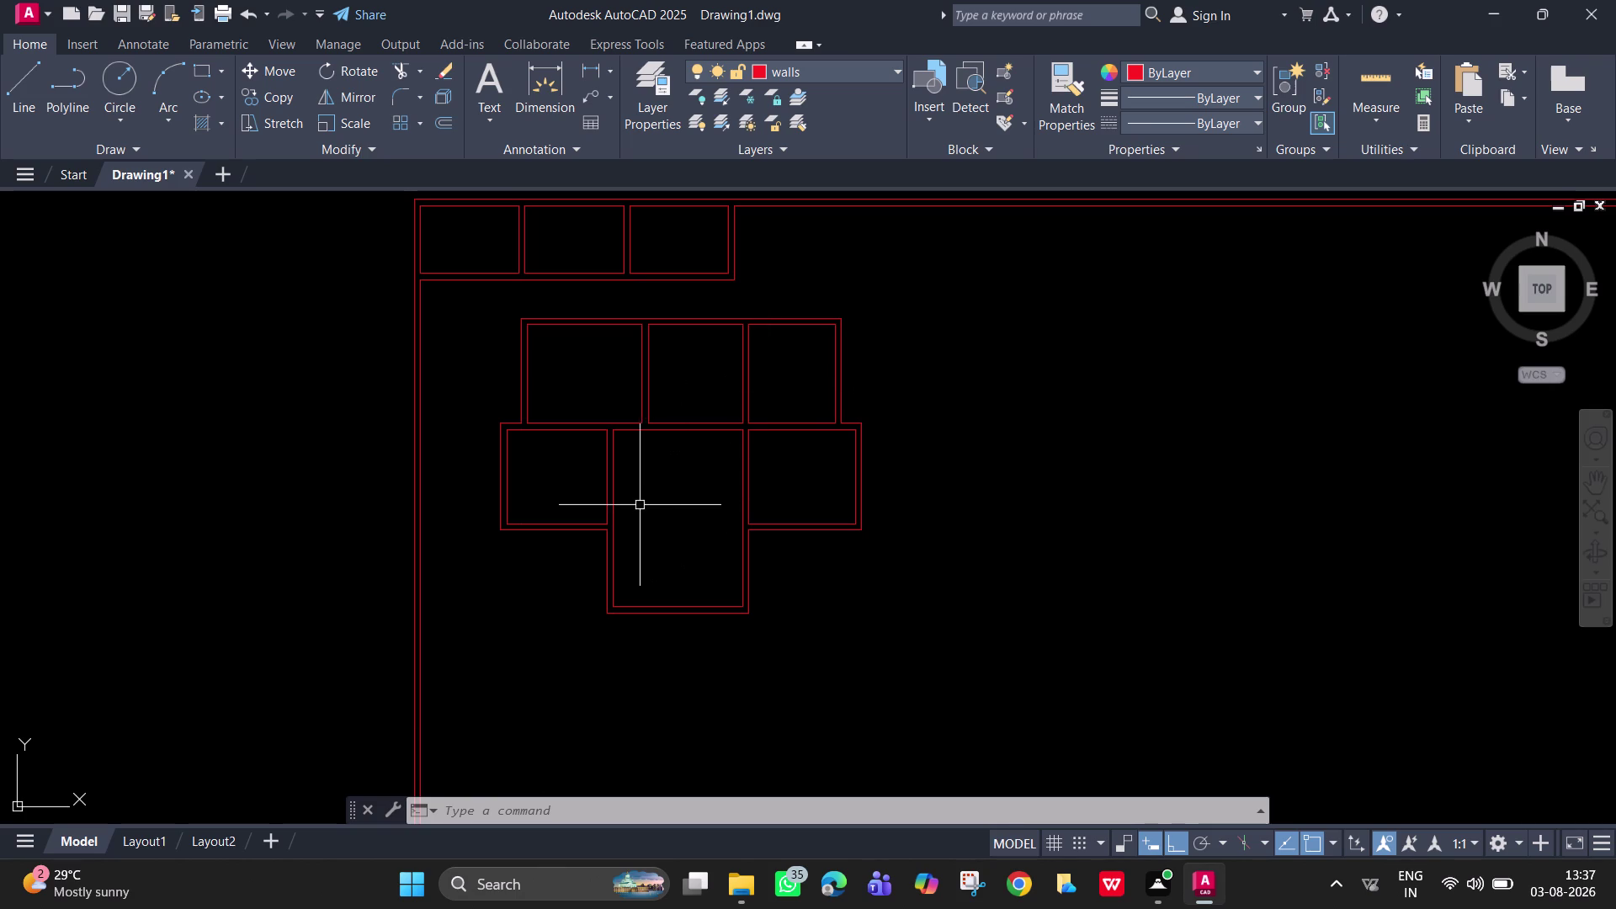
Start a LINE using TK tracking from the lower-left room corner.
key(l)
key(Return)
text(t)
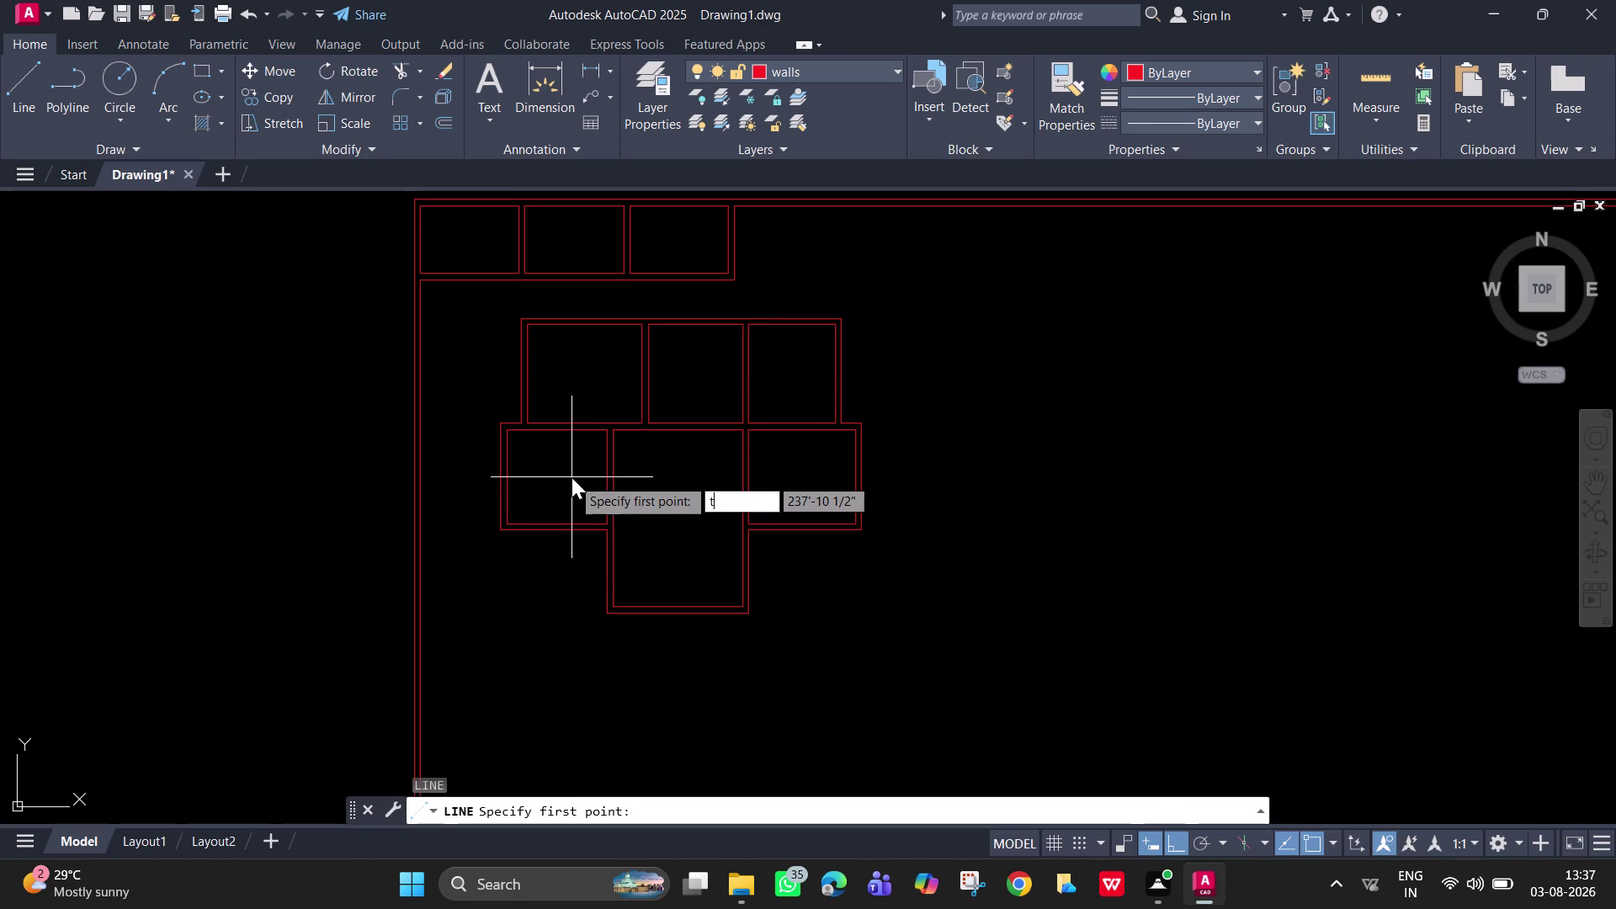
text(k)
key(Return)
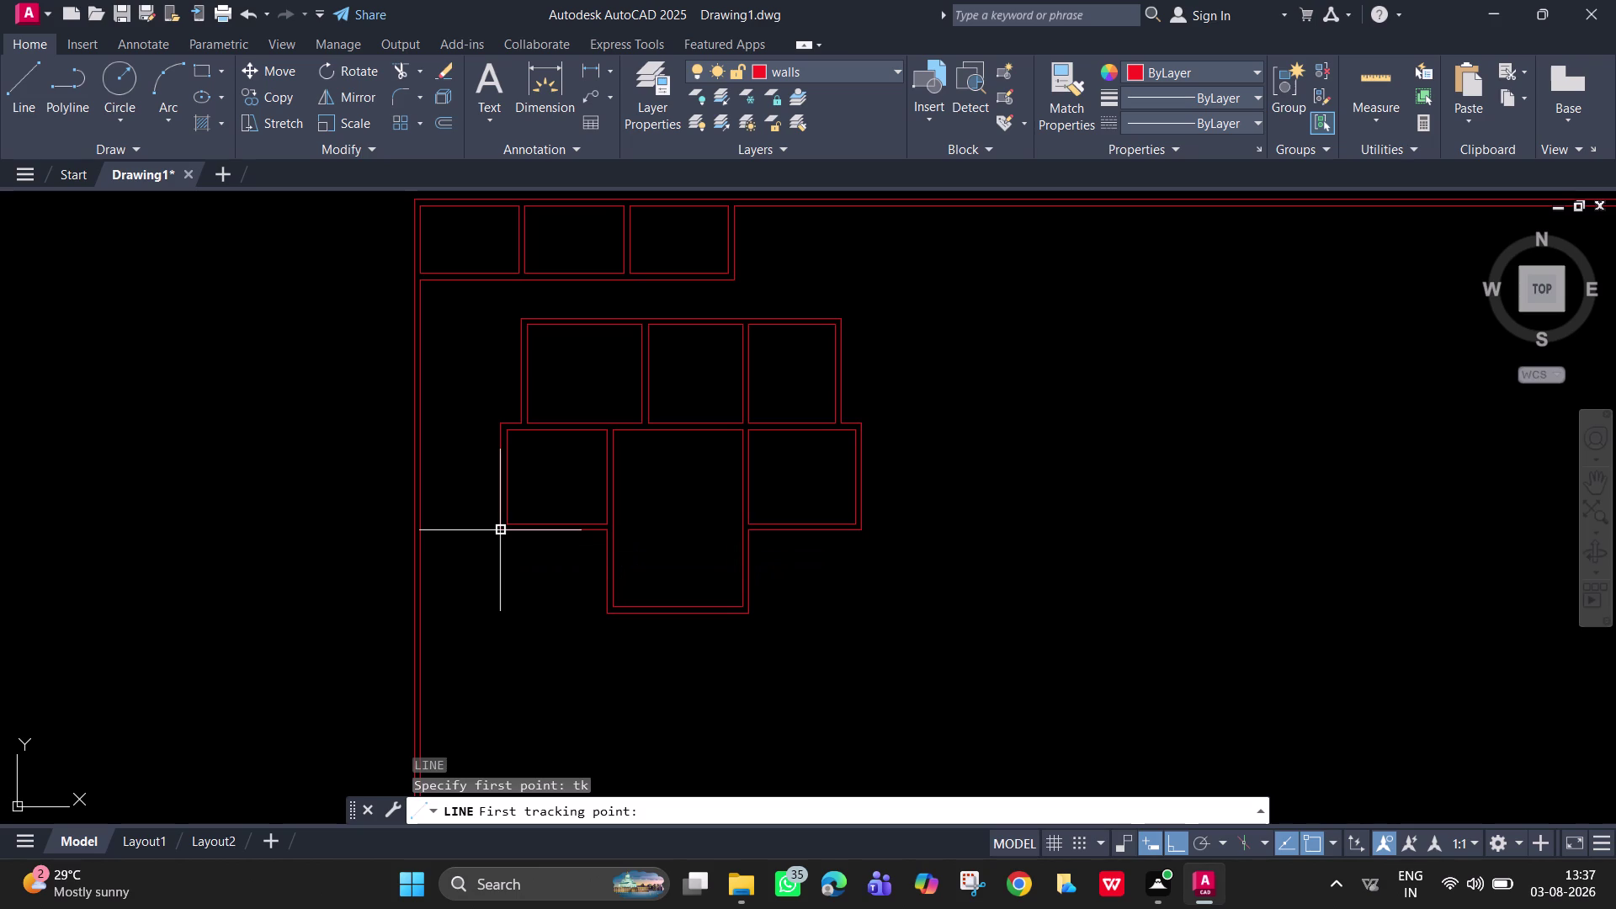
drag(500, 534, 506, 557)
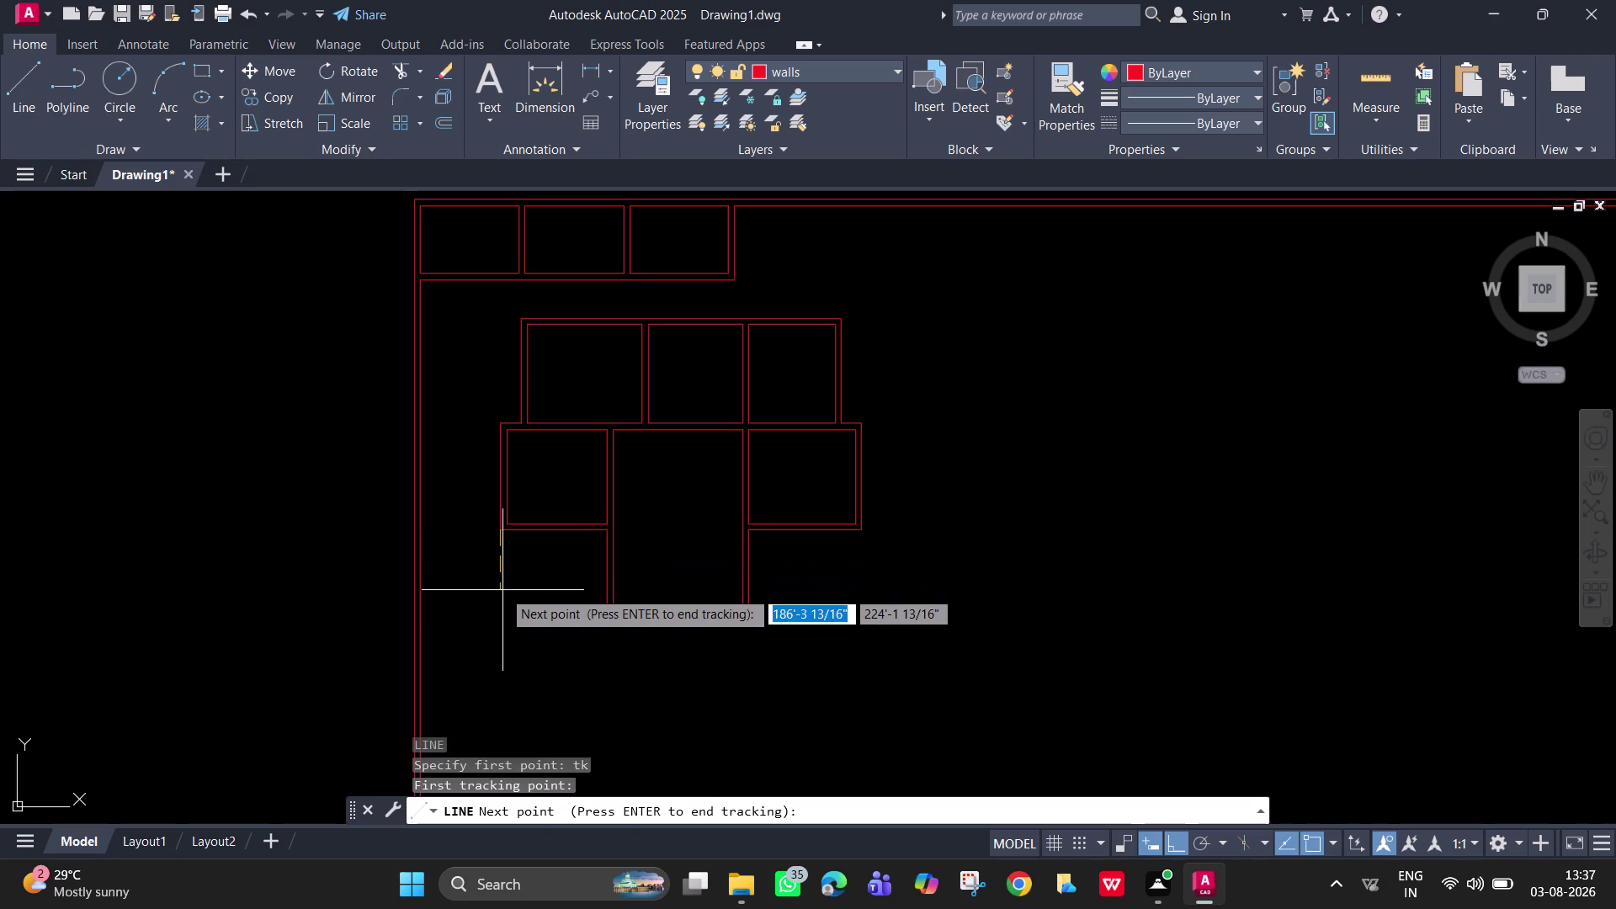
Track 3' then 2'6" to fix the wall line's start point.
text(3)
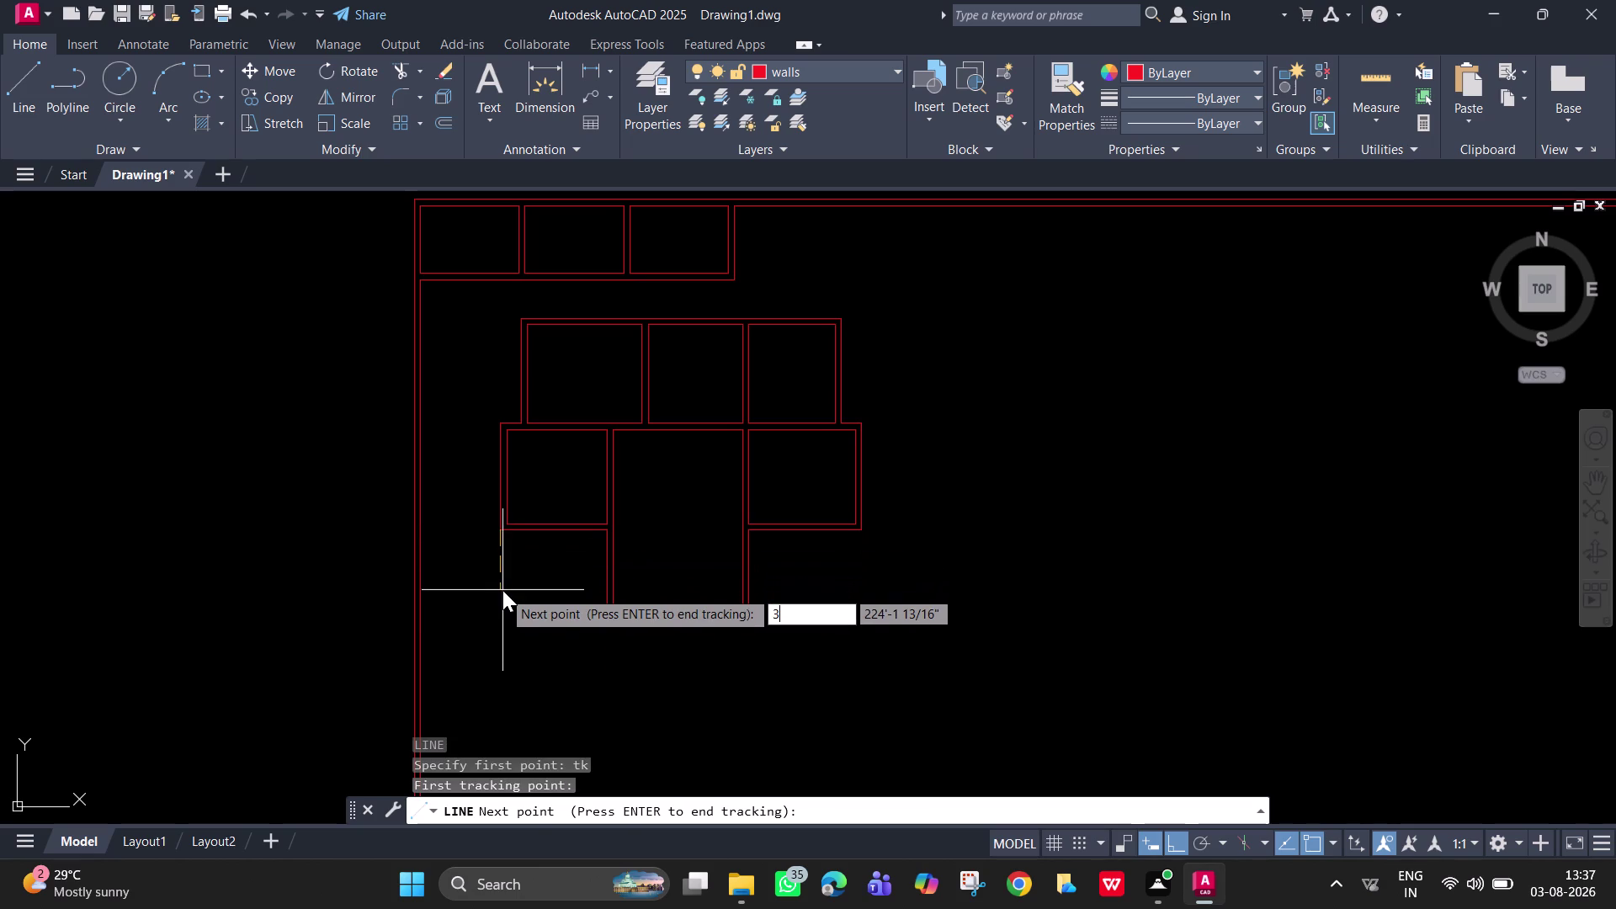
text(')
key(Return)
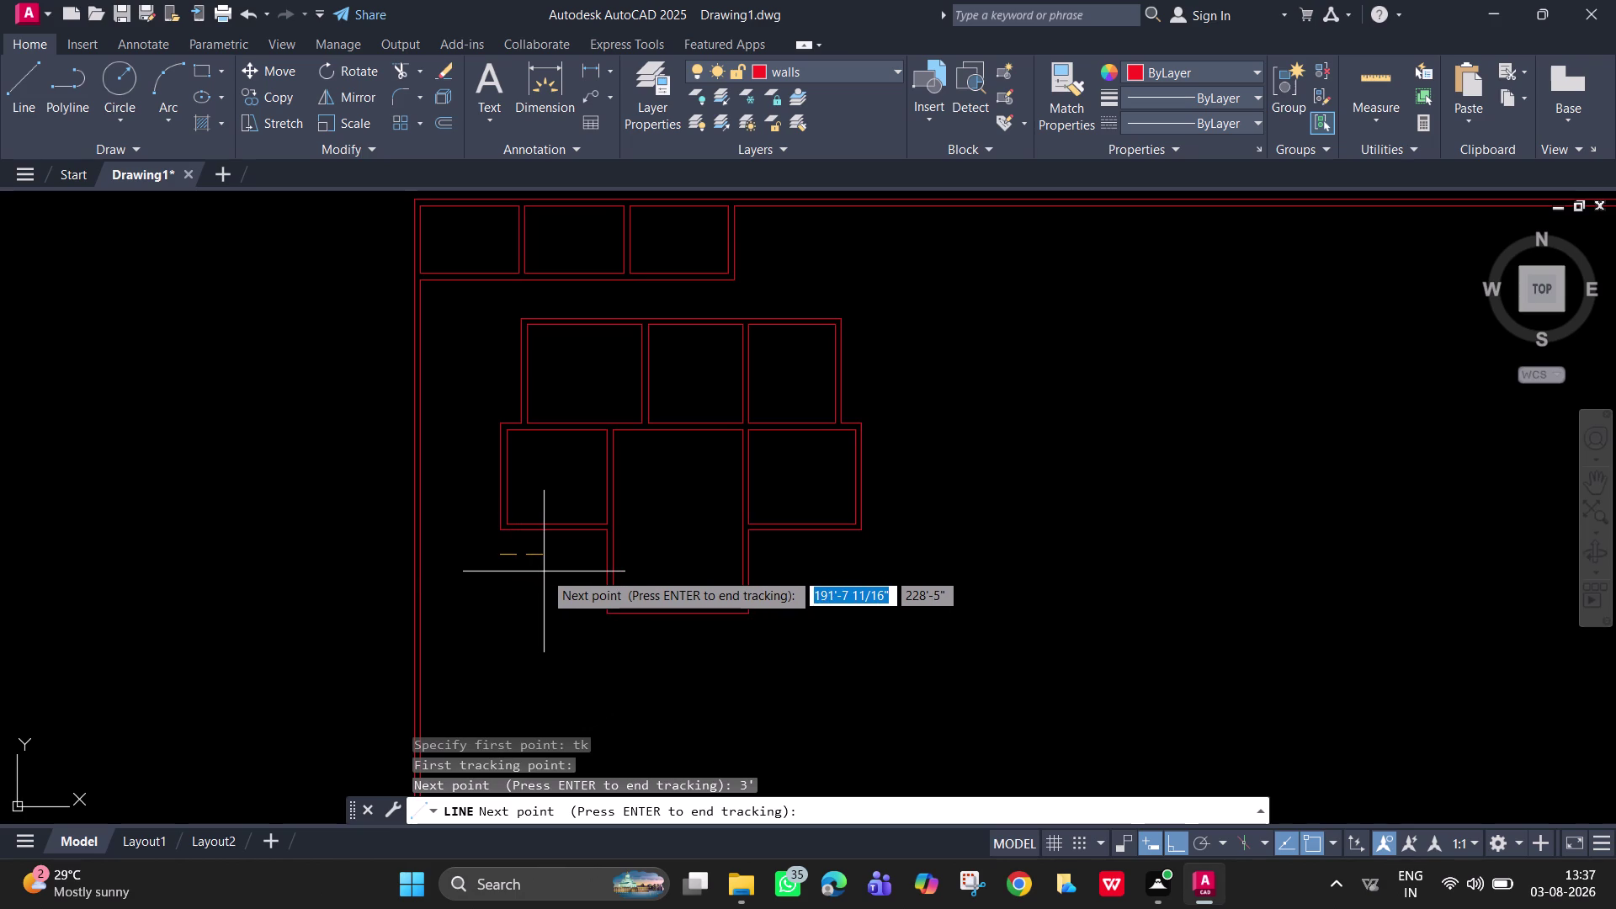
text(2'6)
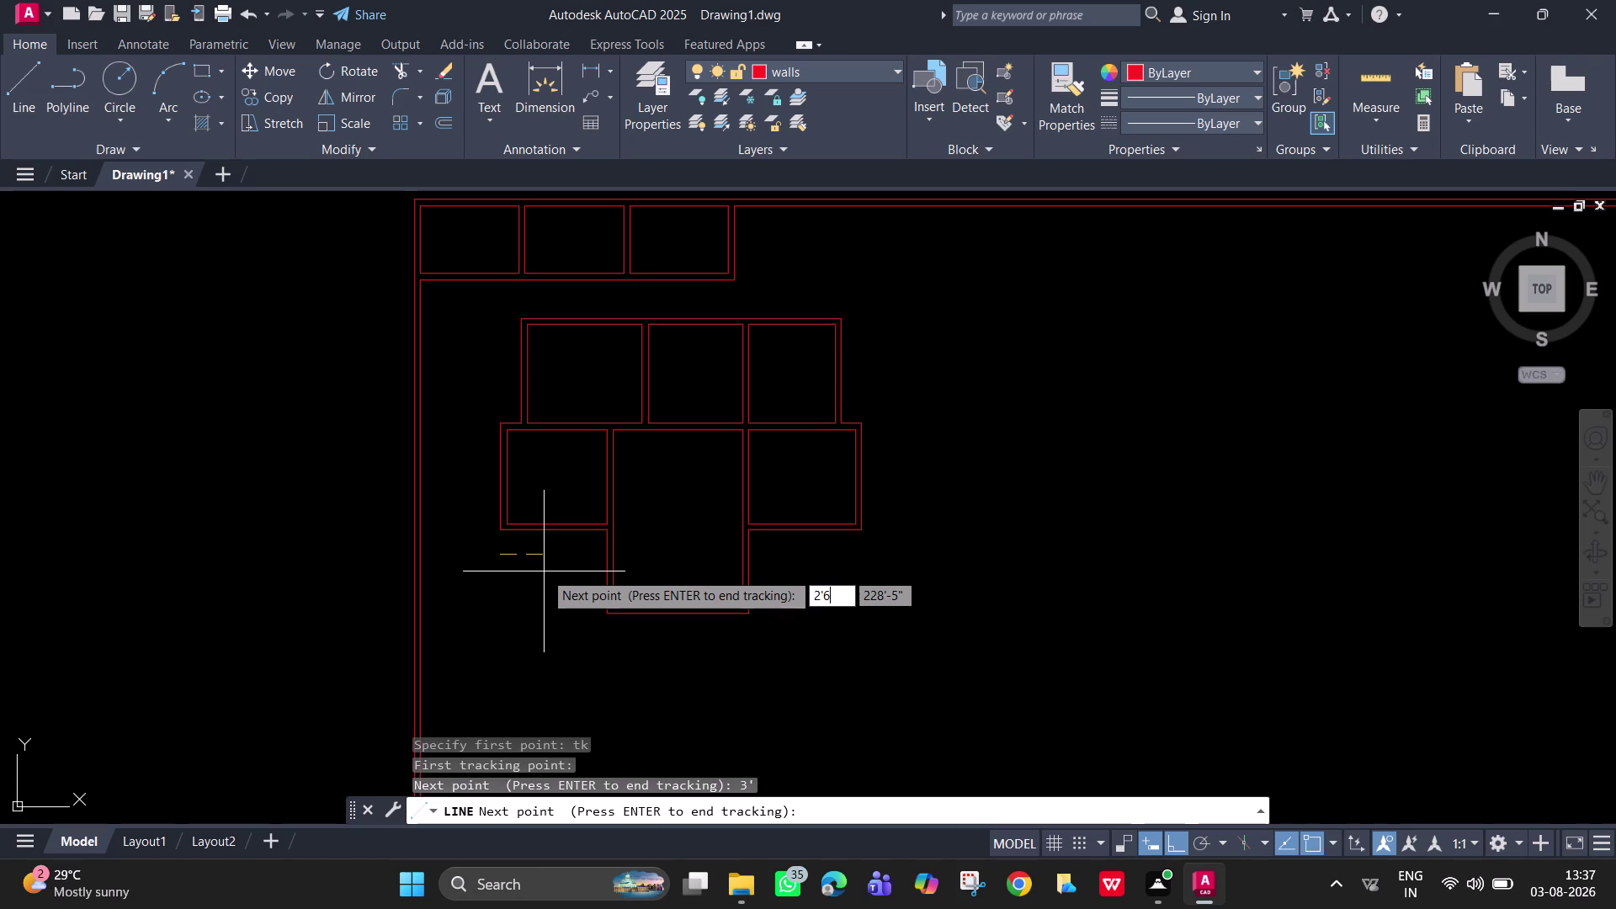
text(")
key(Return)
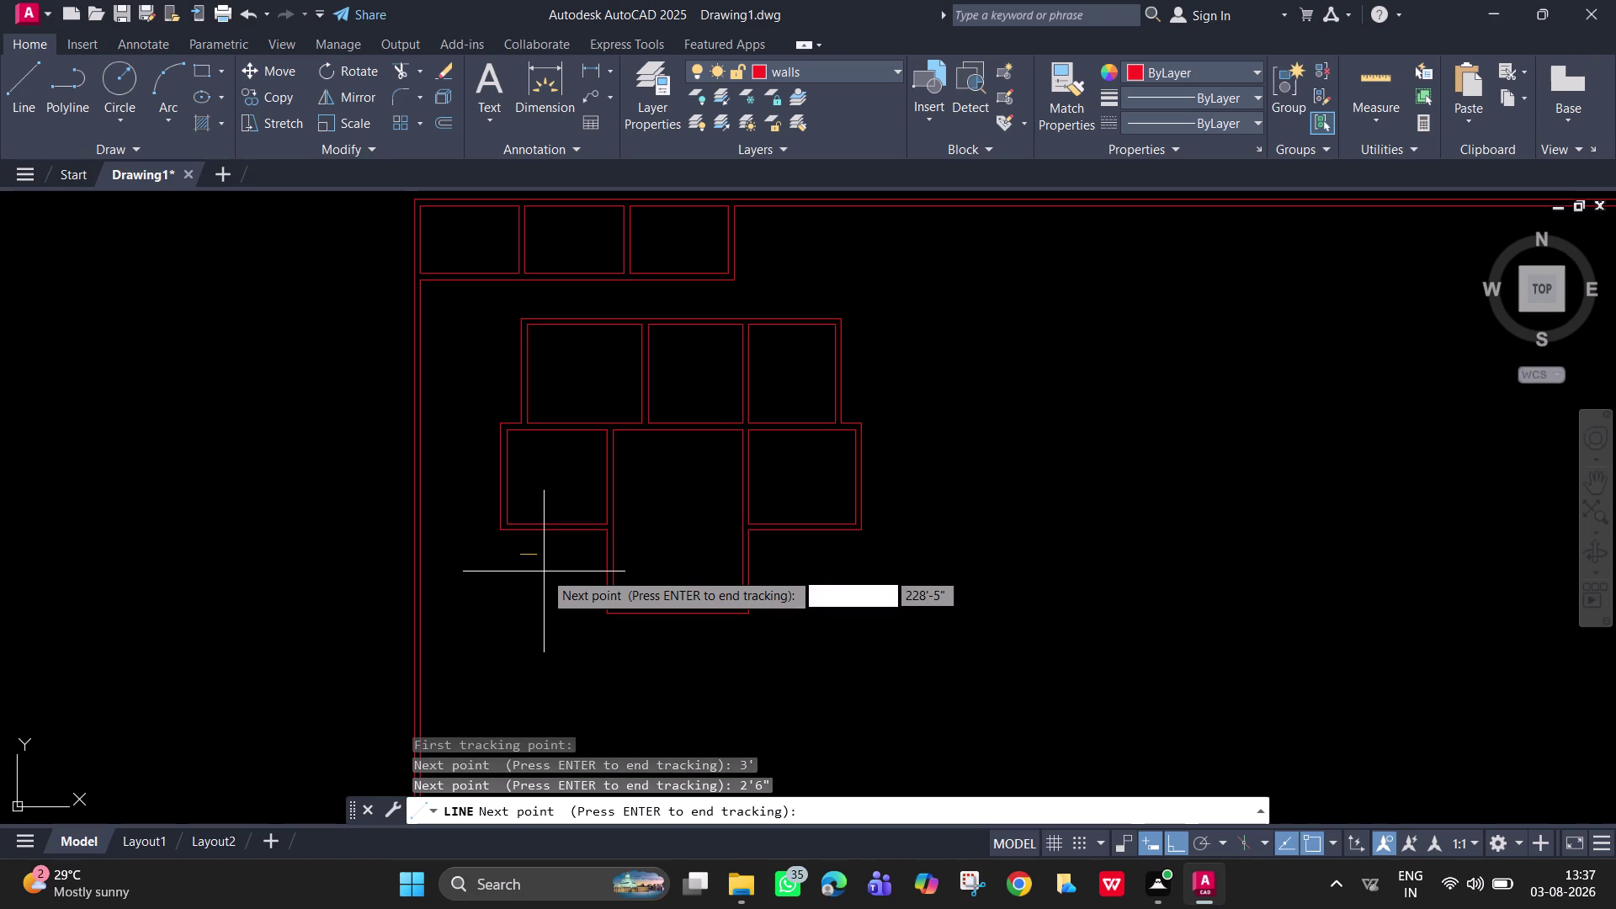
key(Return)
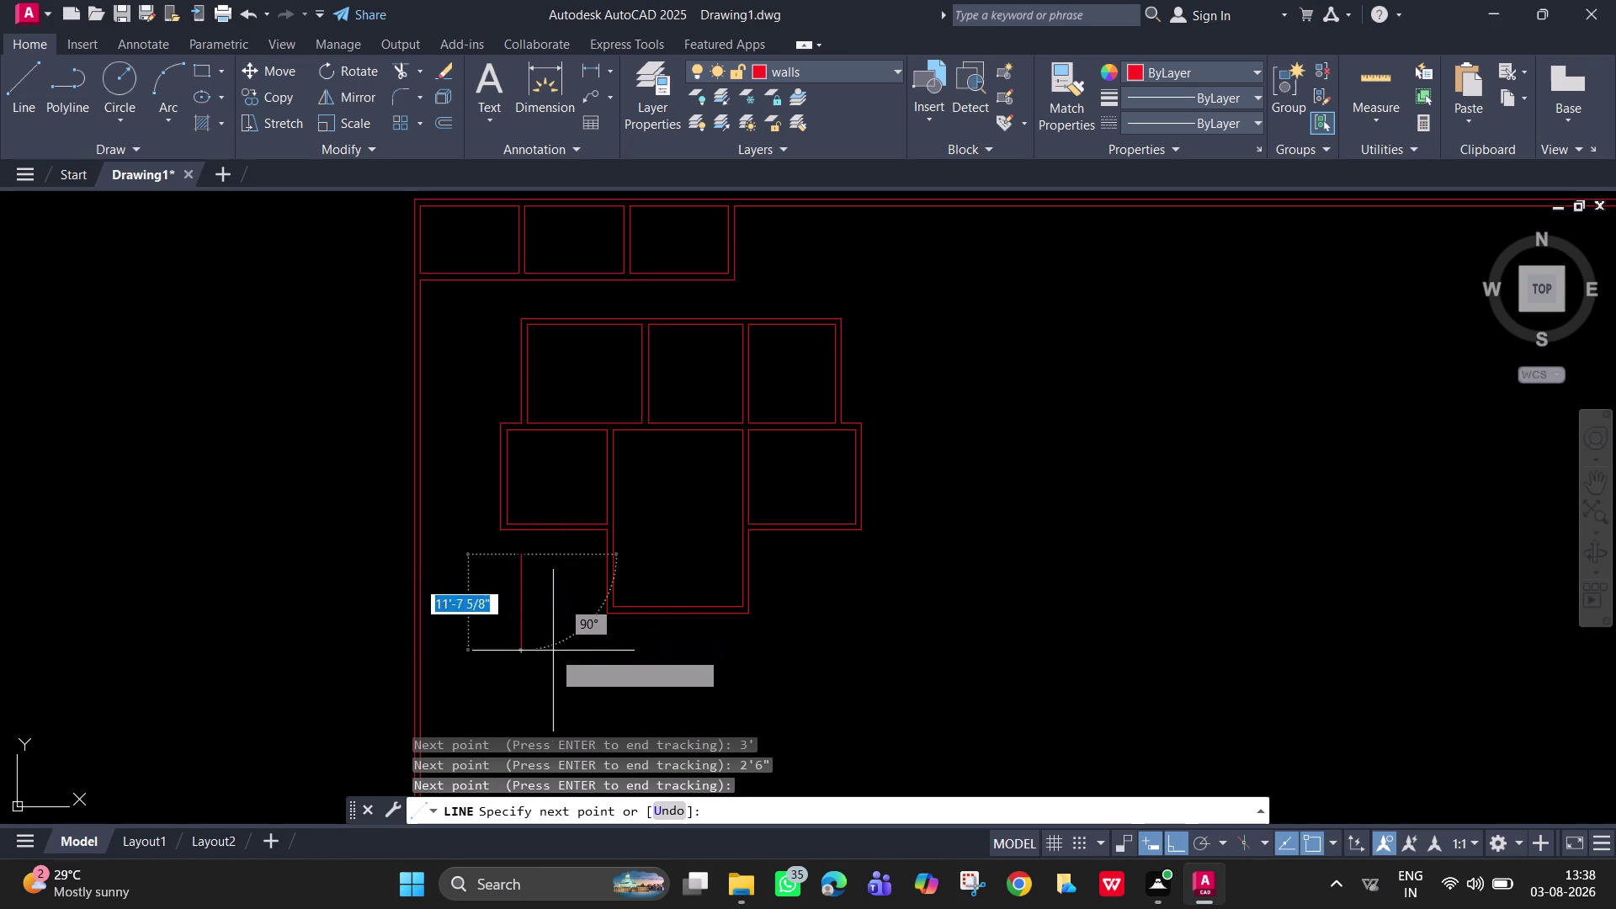
Pick the lower endpoint to finish the vertical wall line.
scroll(down, 3)
middle_drag(551, 687, 568, 524)
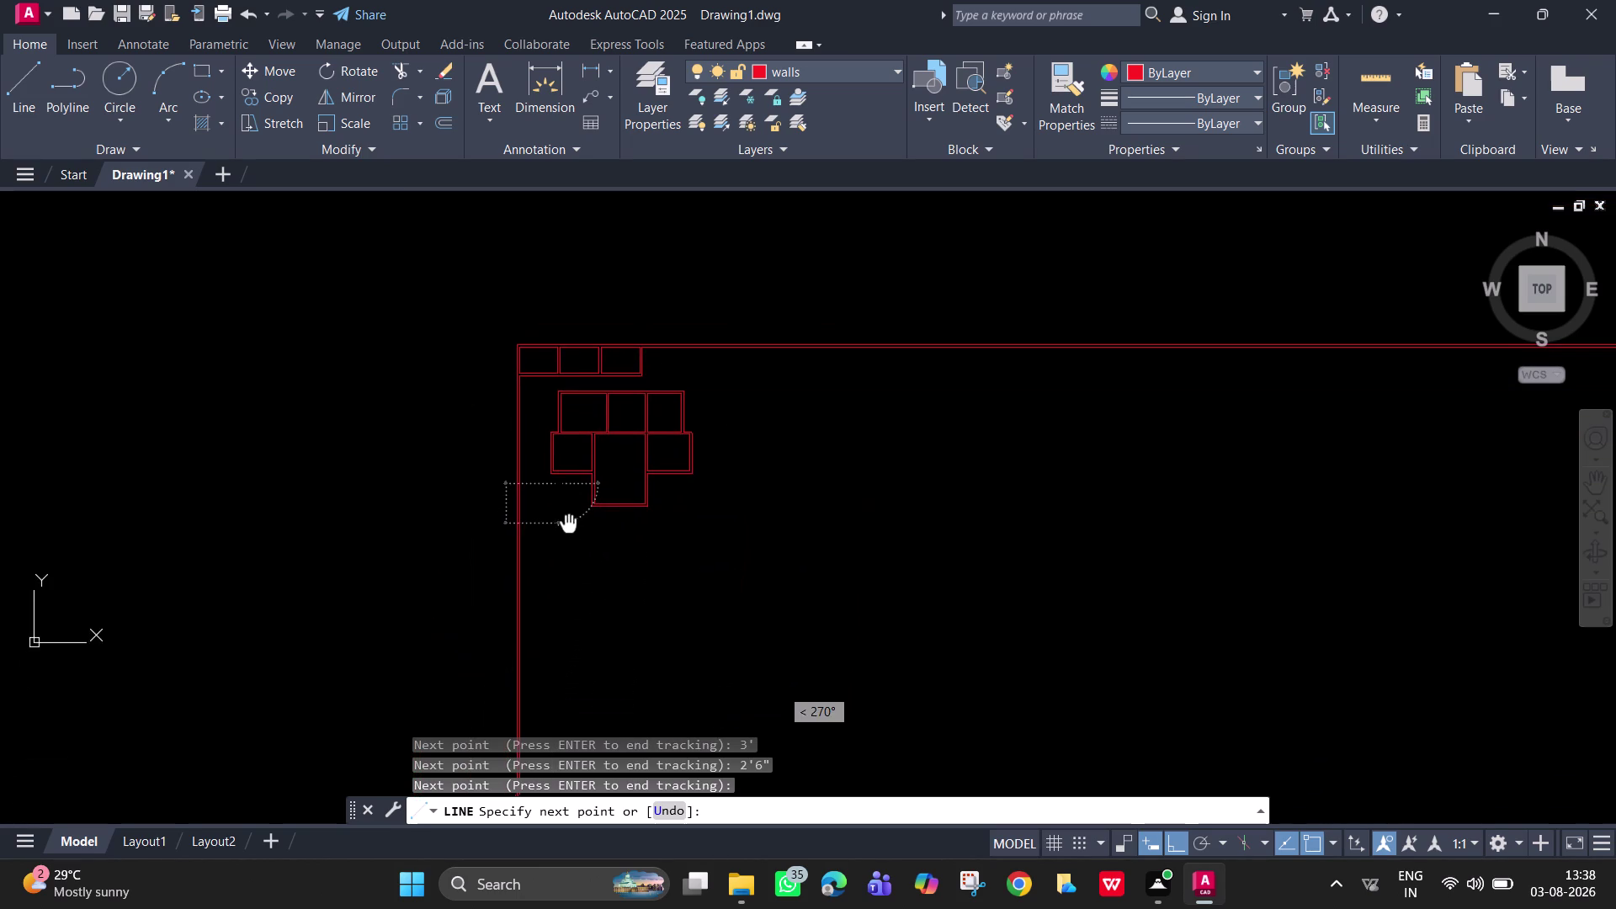
click(548, 663)
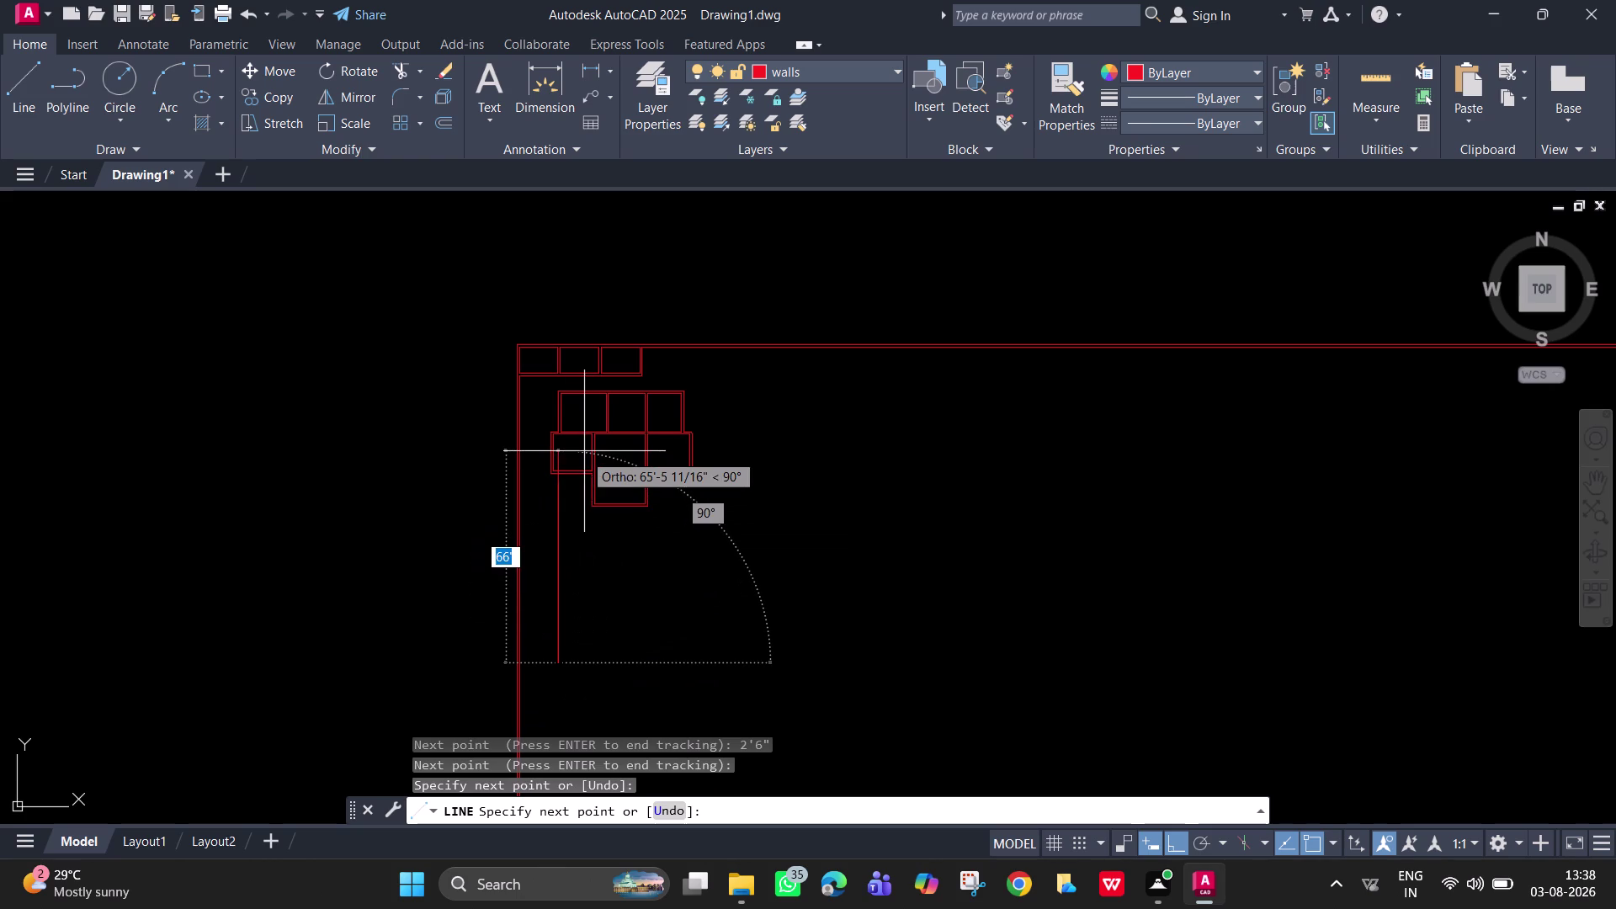
key(space)
scroll(up, 3)
middle_drag(596, 498, 687, 568)
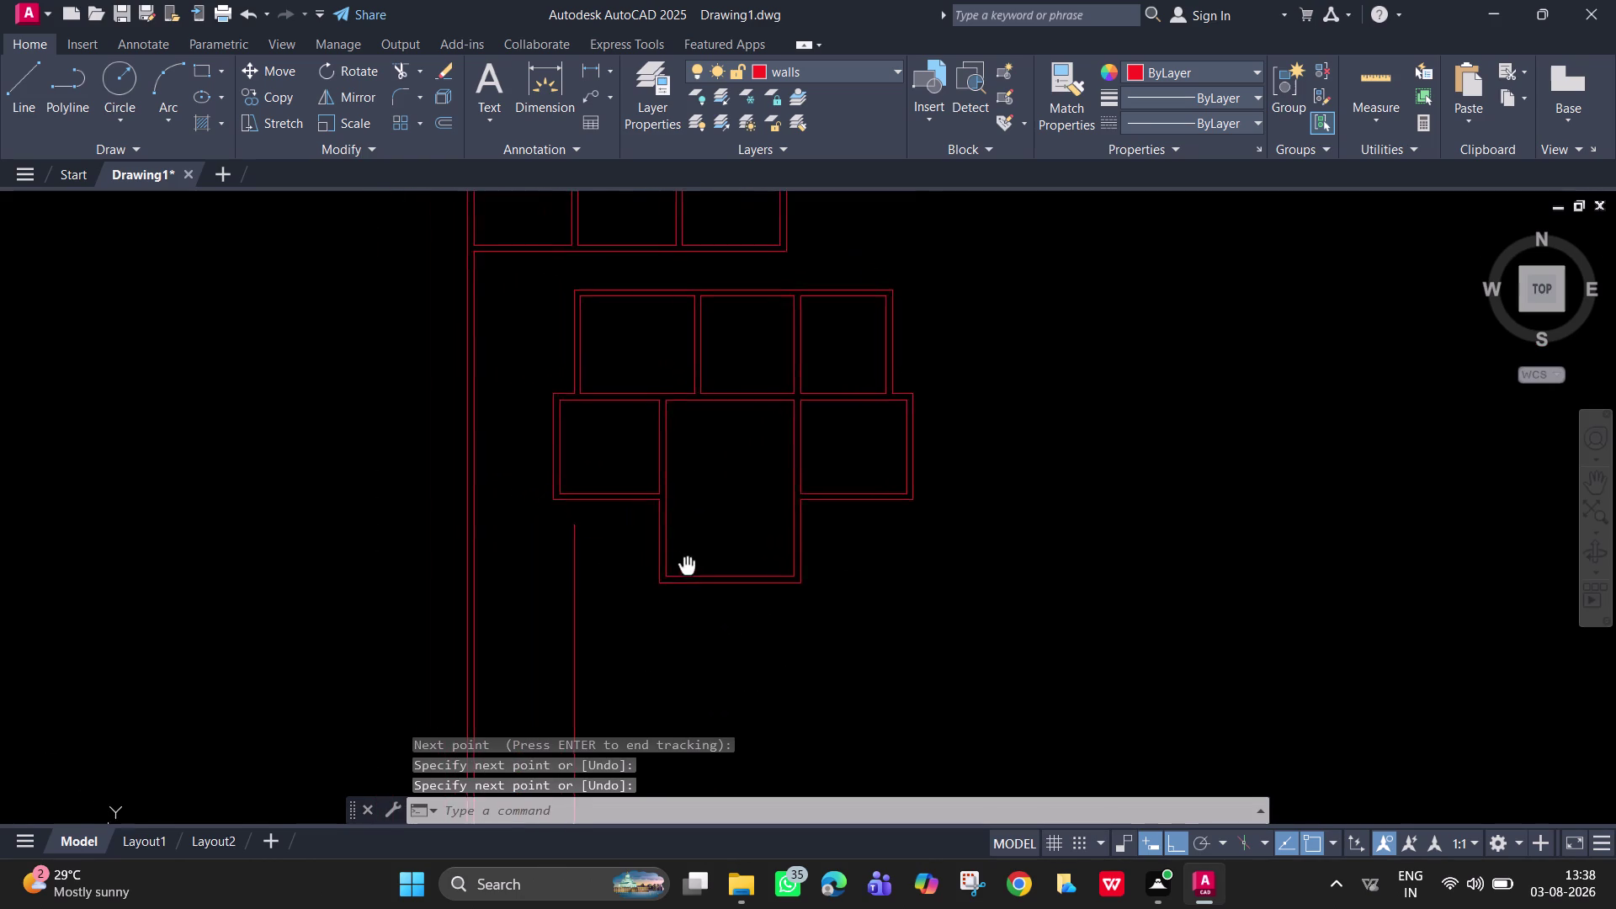
middle_drag(687, 567, 693, 598)
key(o)
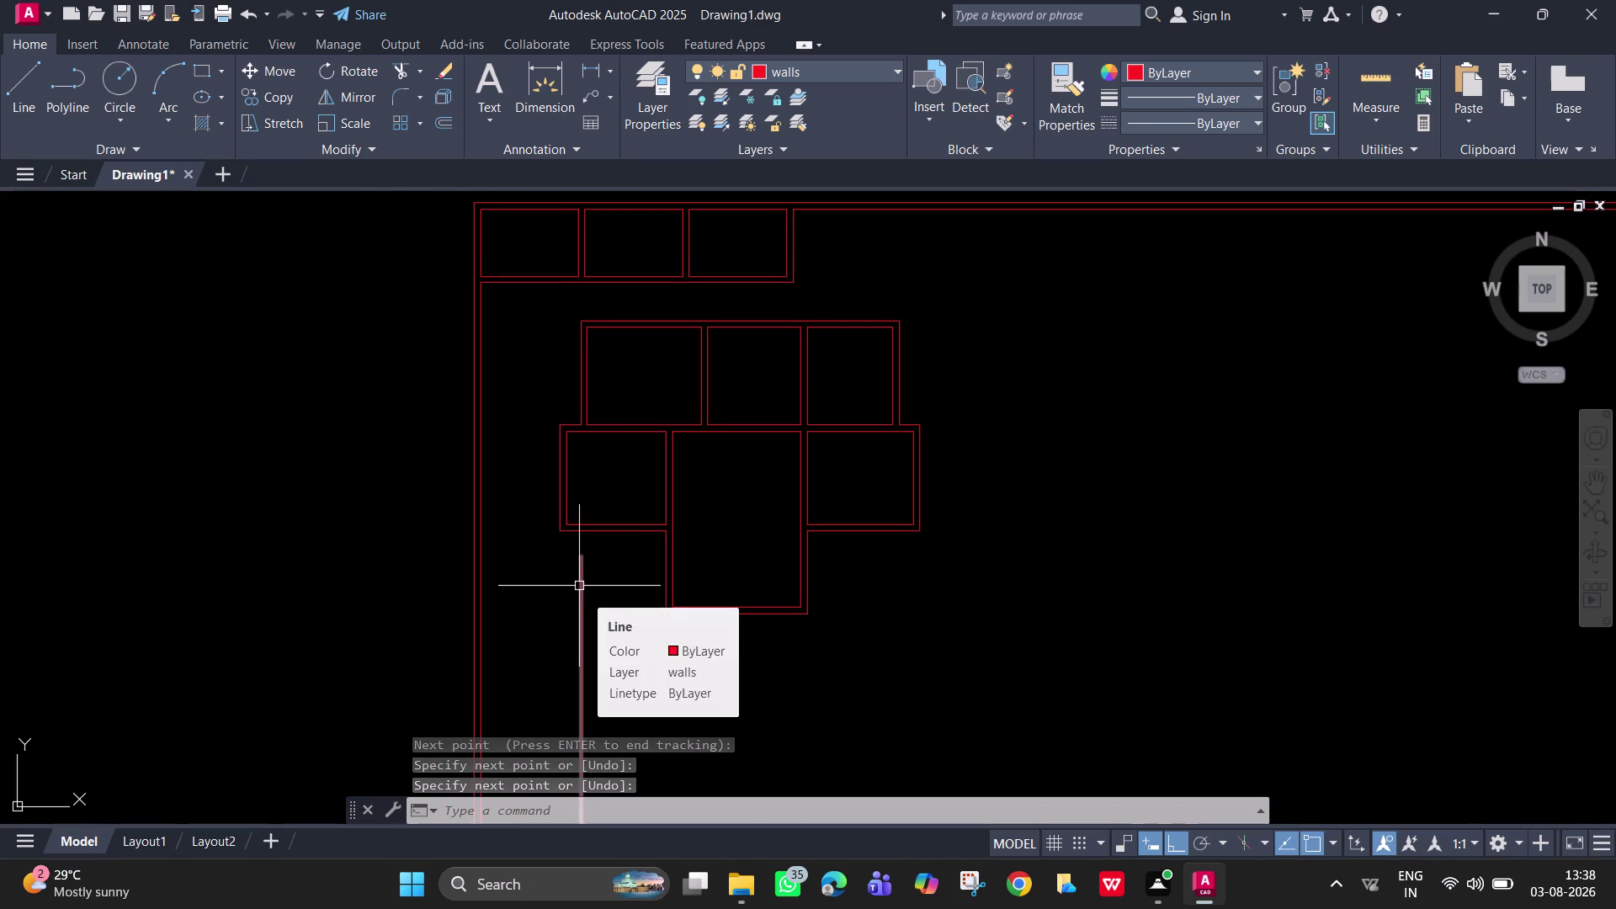
key(Return)
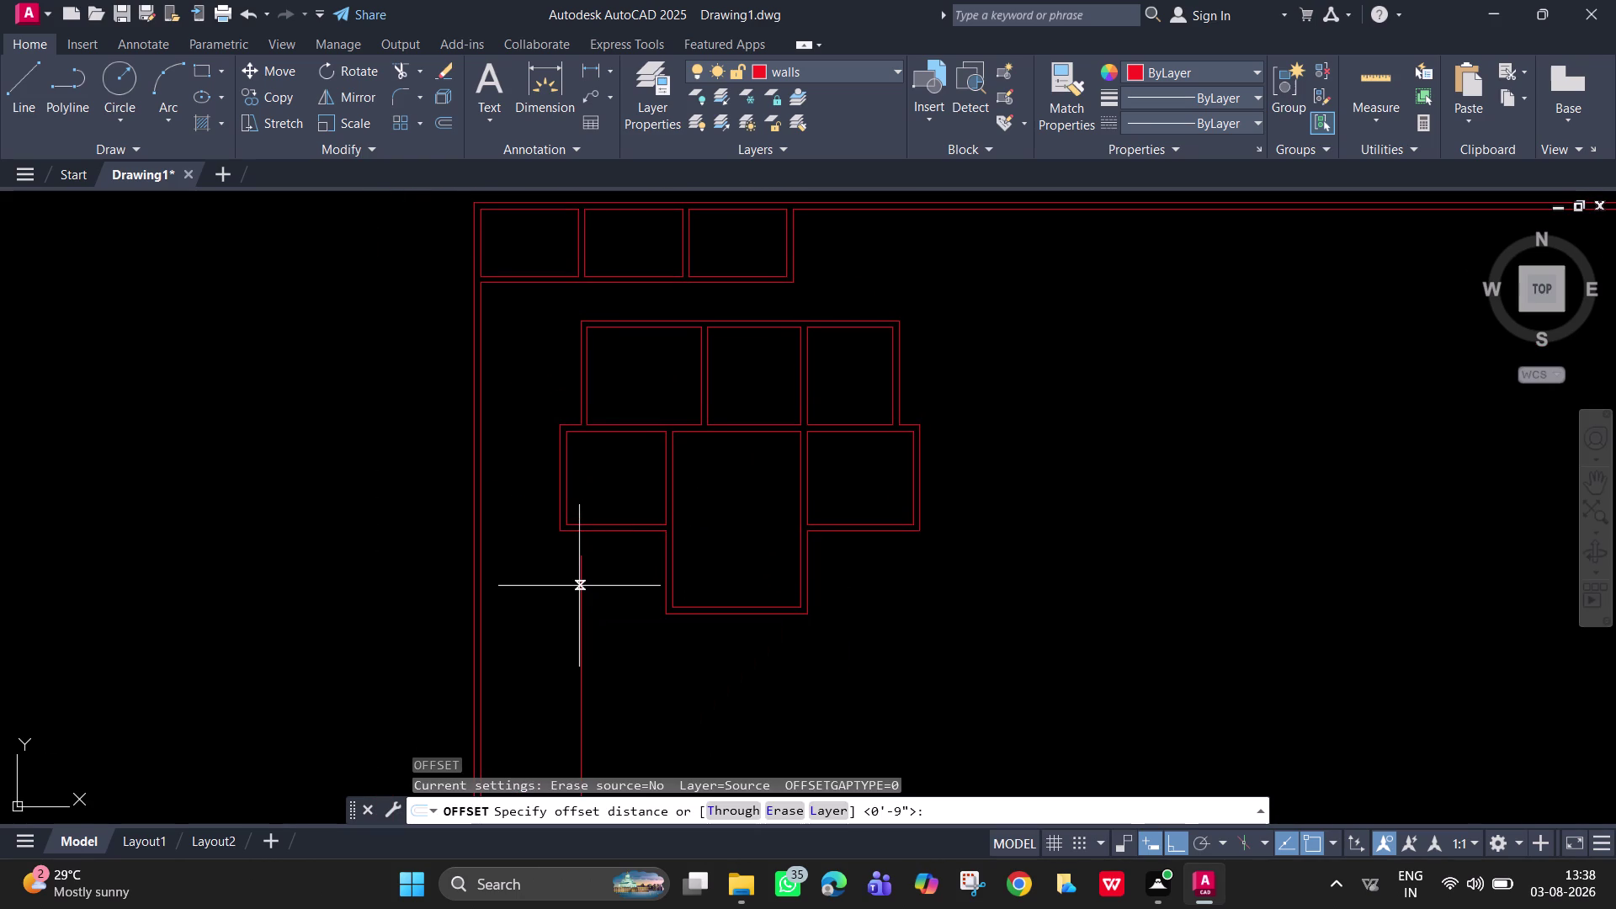
Offset the new wall line 9" to create its parallel twin.
key(Return)
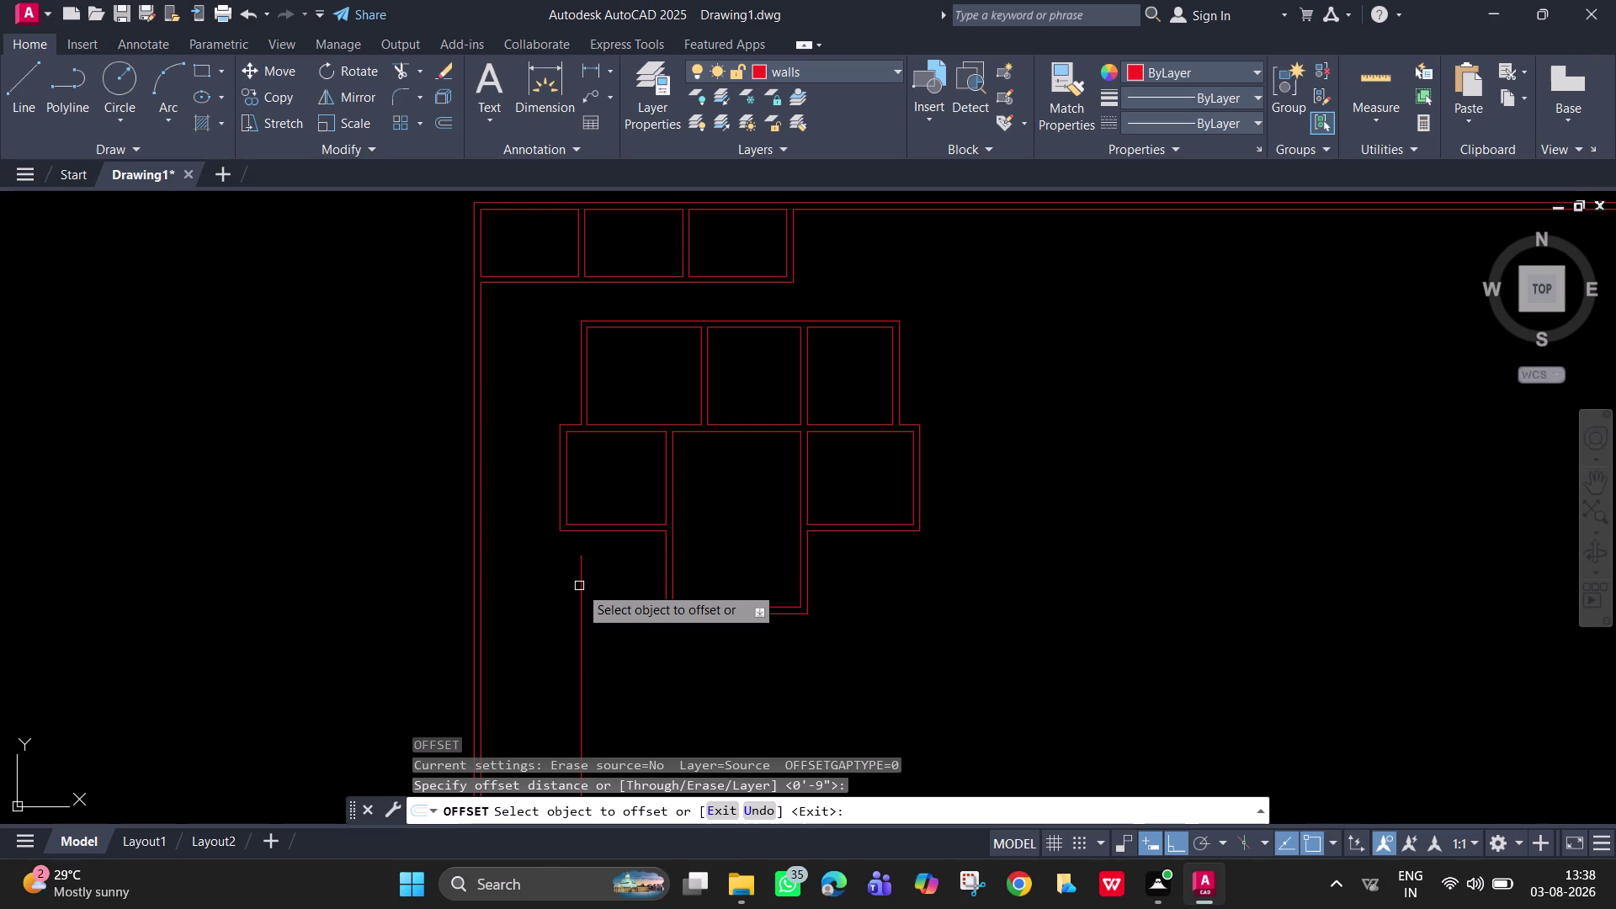
key(9)
key(Return)
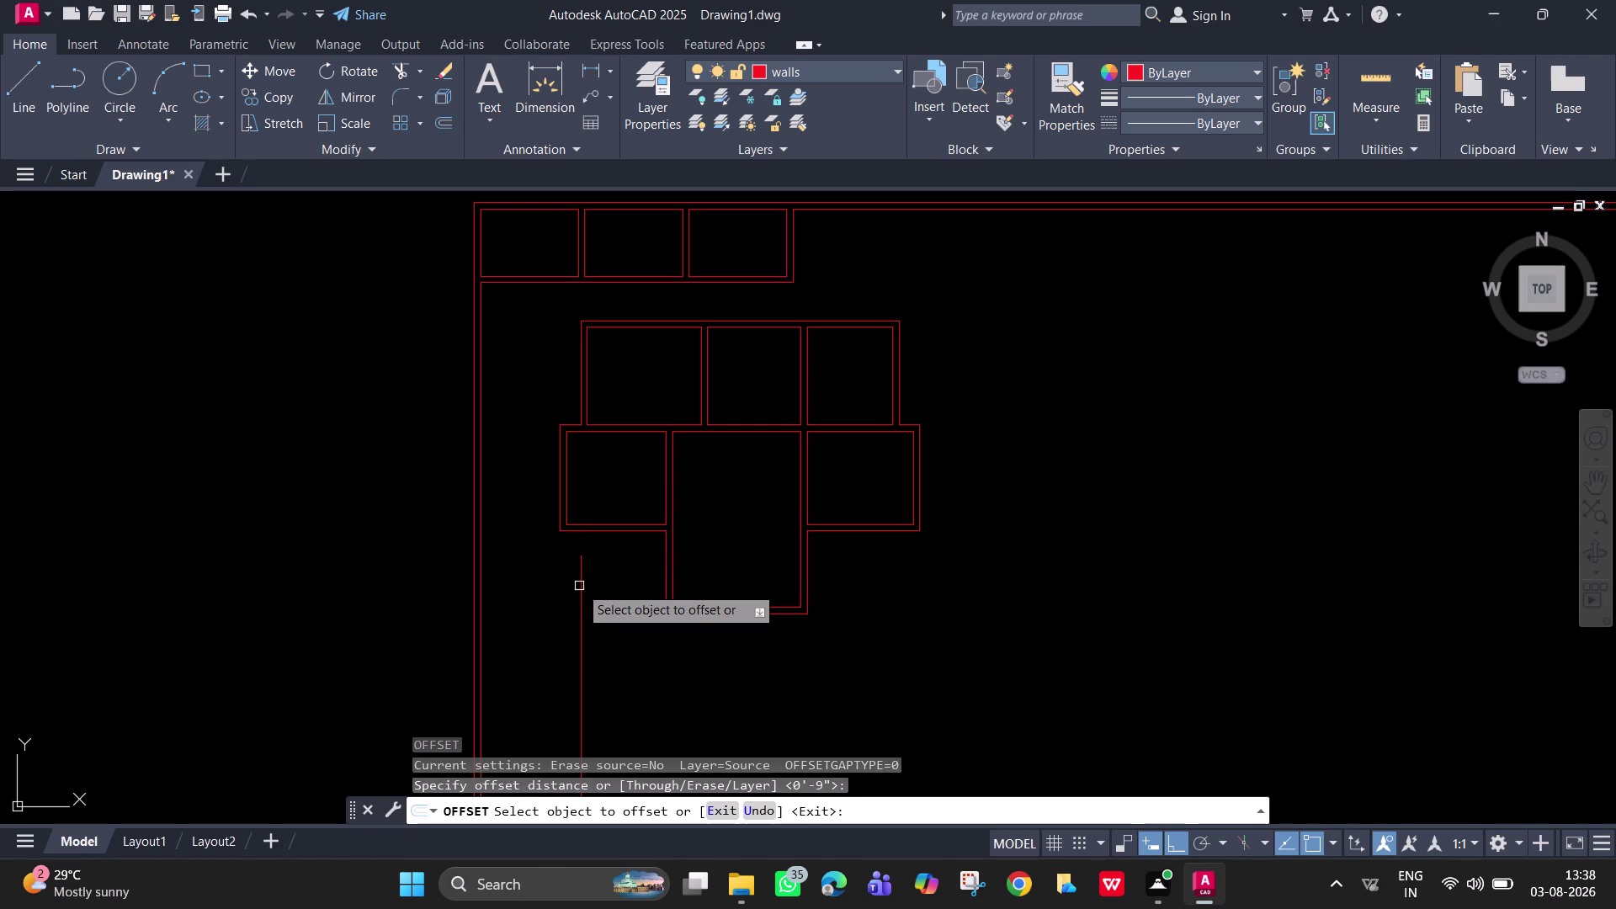
click(579, 586)
click(628, 593)
scroll(up, 3)
middle_drag(593, 576, 553, 576)
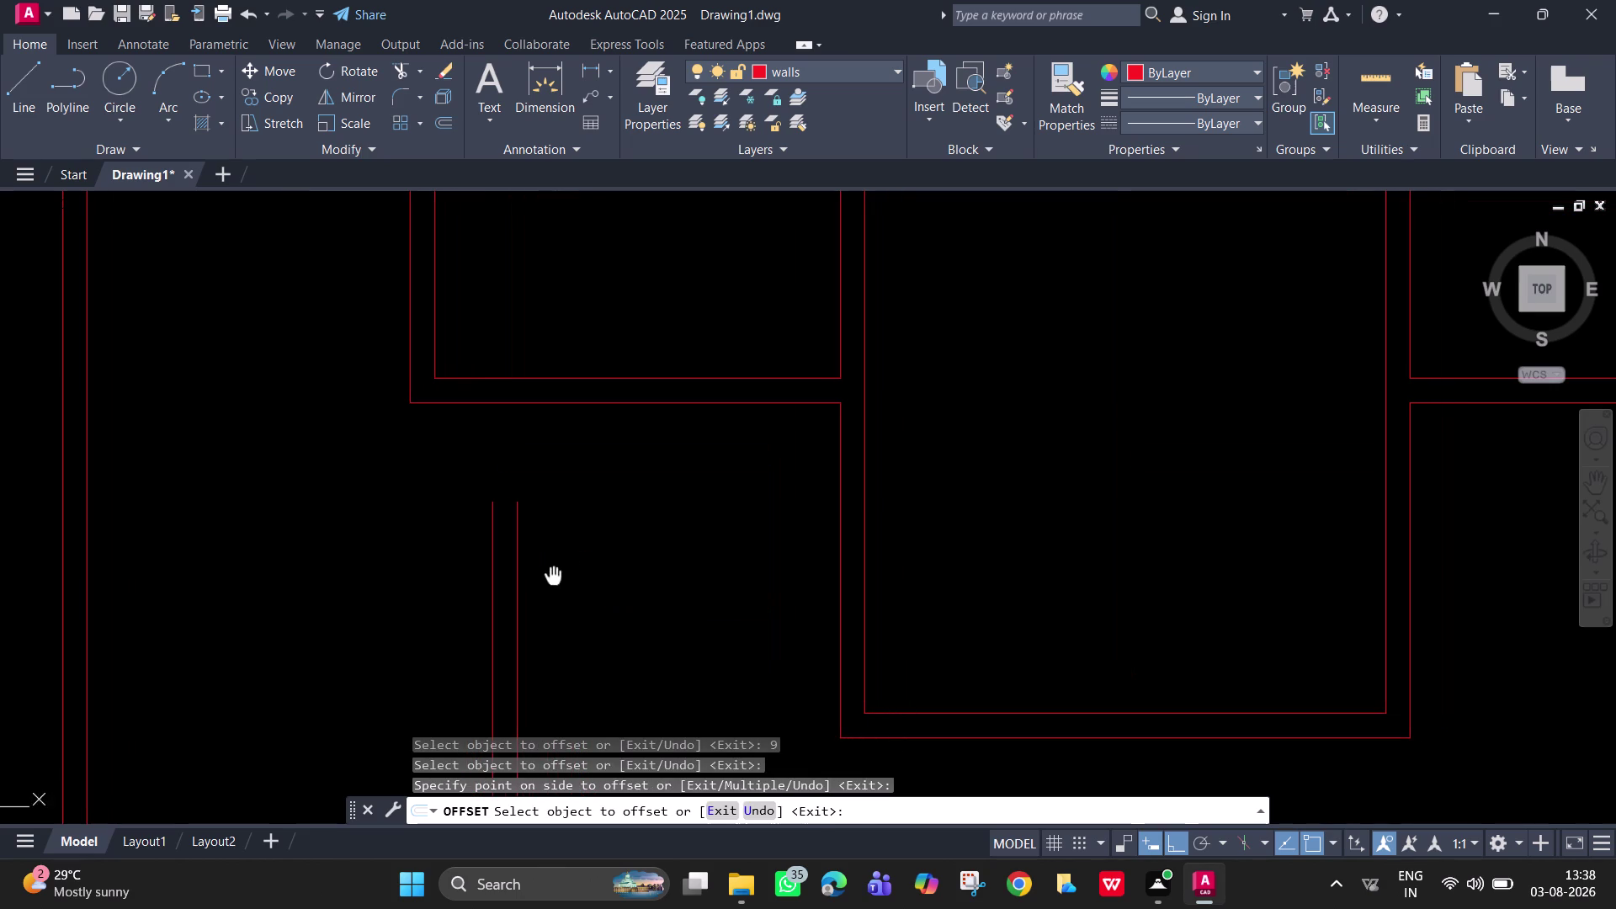
key(Escape)
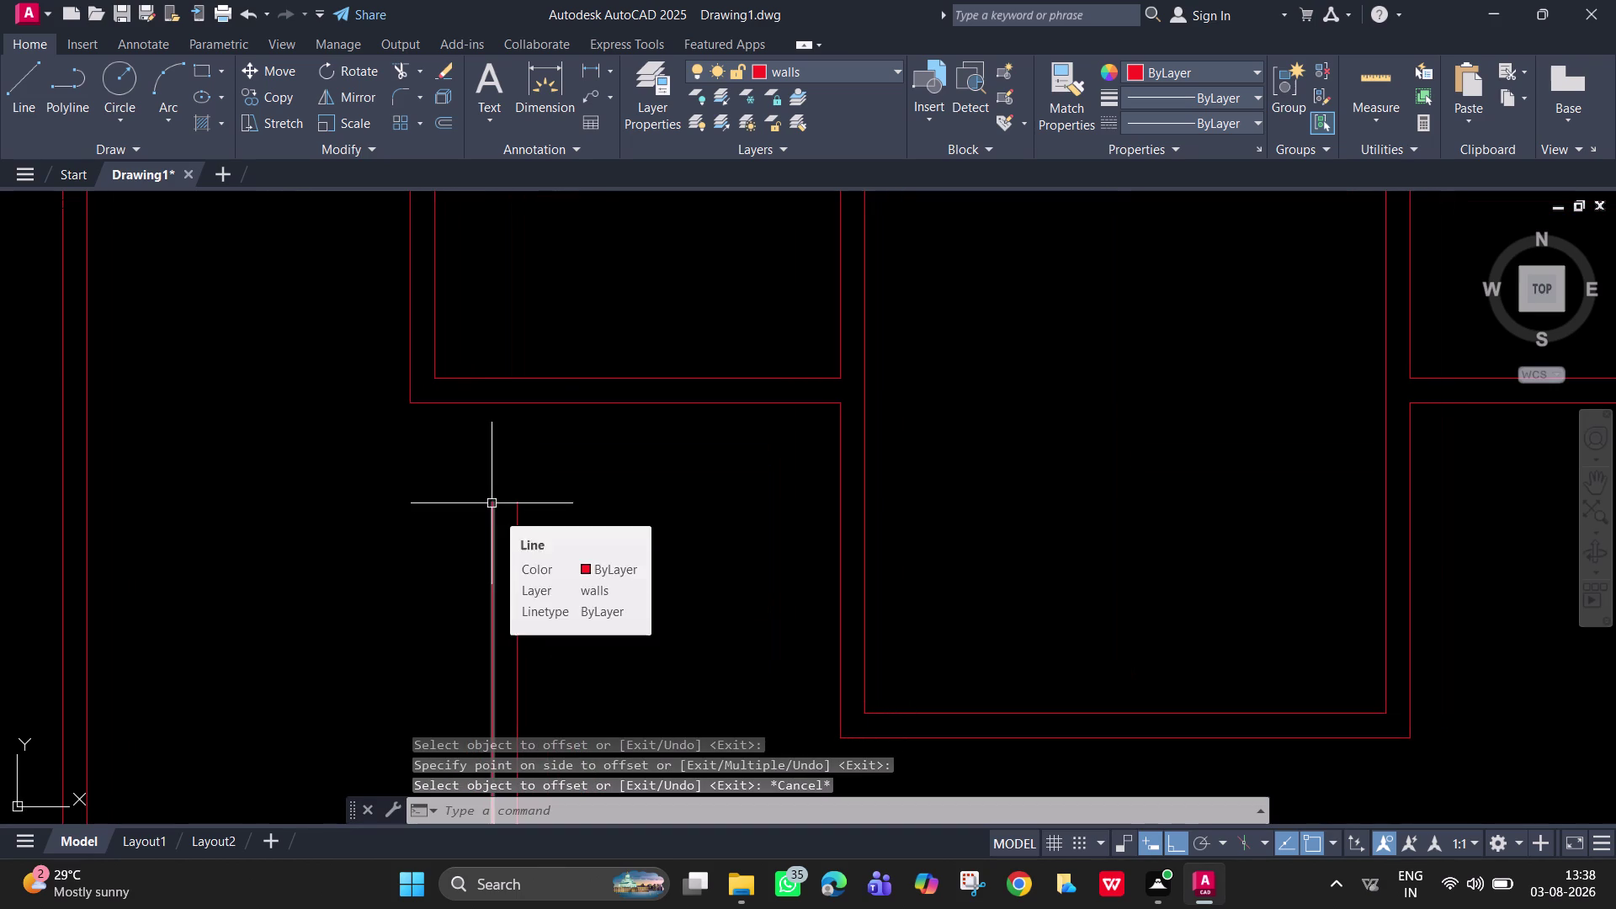
Offset the inner wall line 5'6" to the right.
key(space)
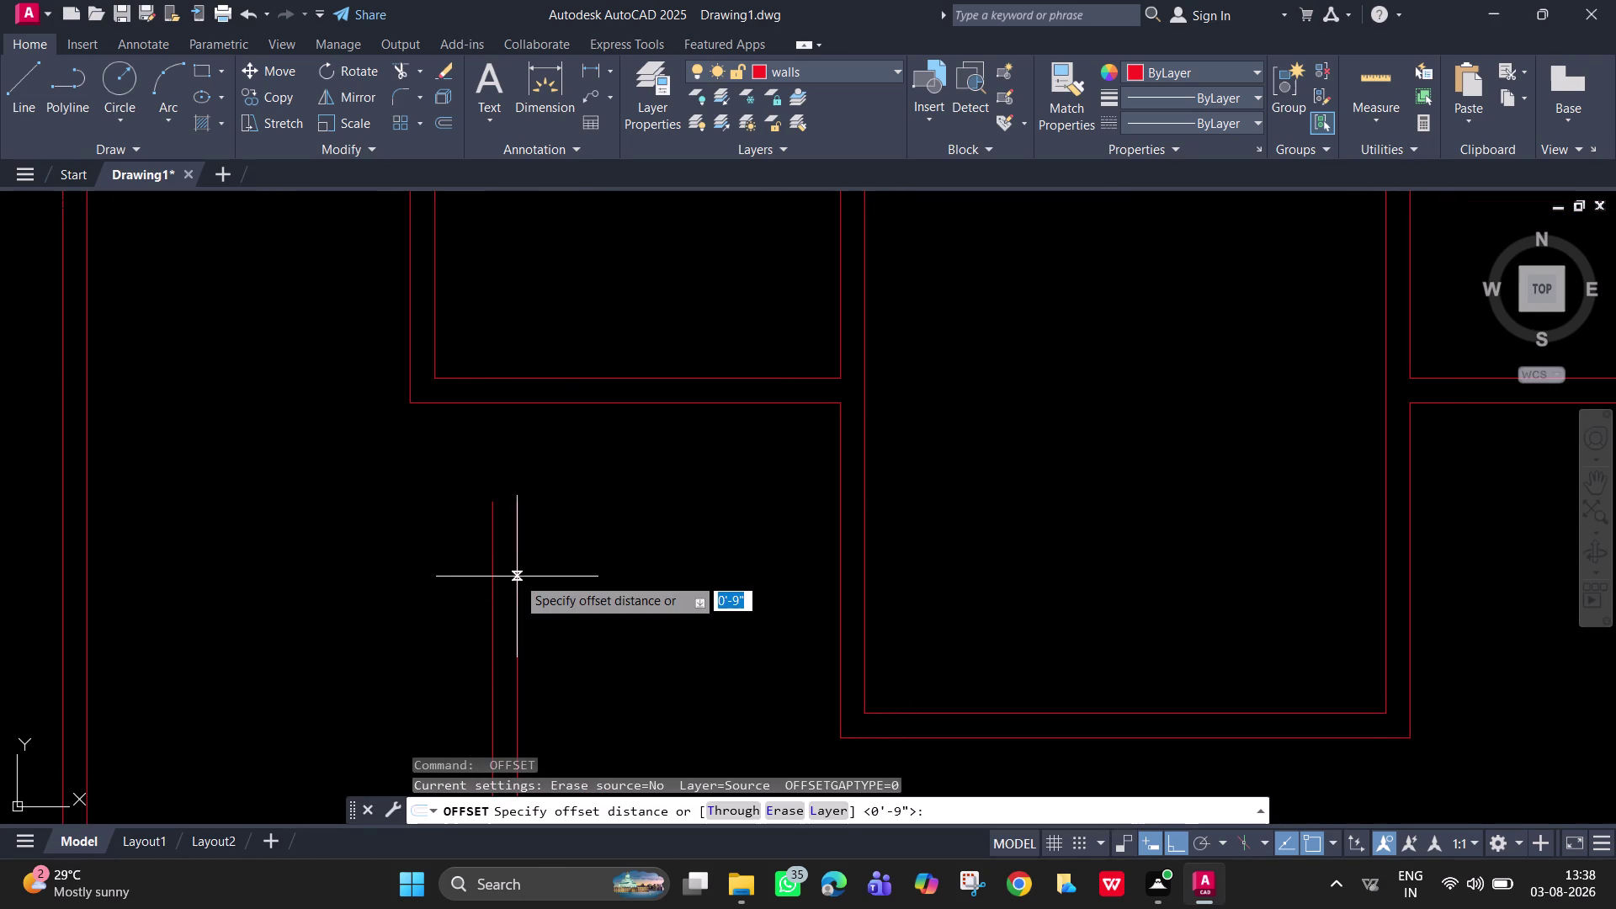
text(5')
text(6")
key(Return)
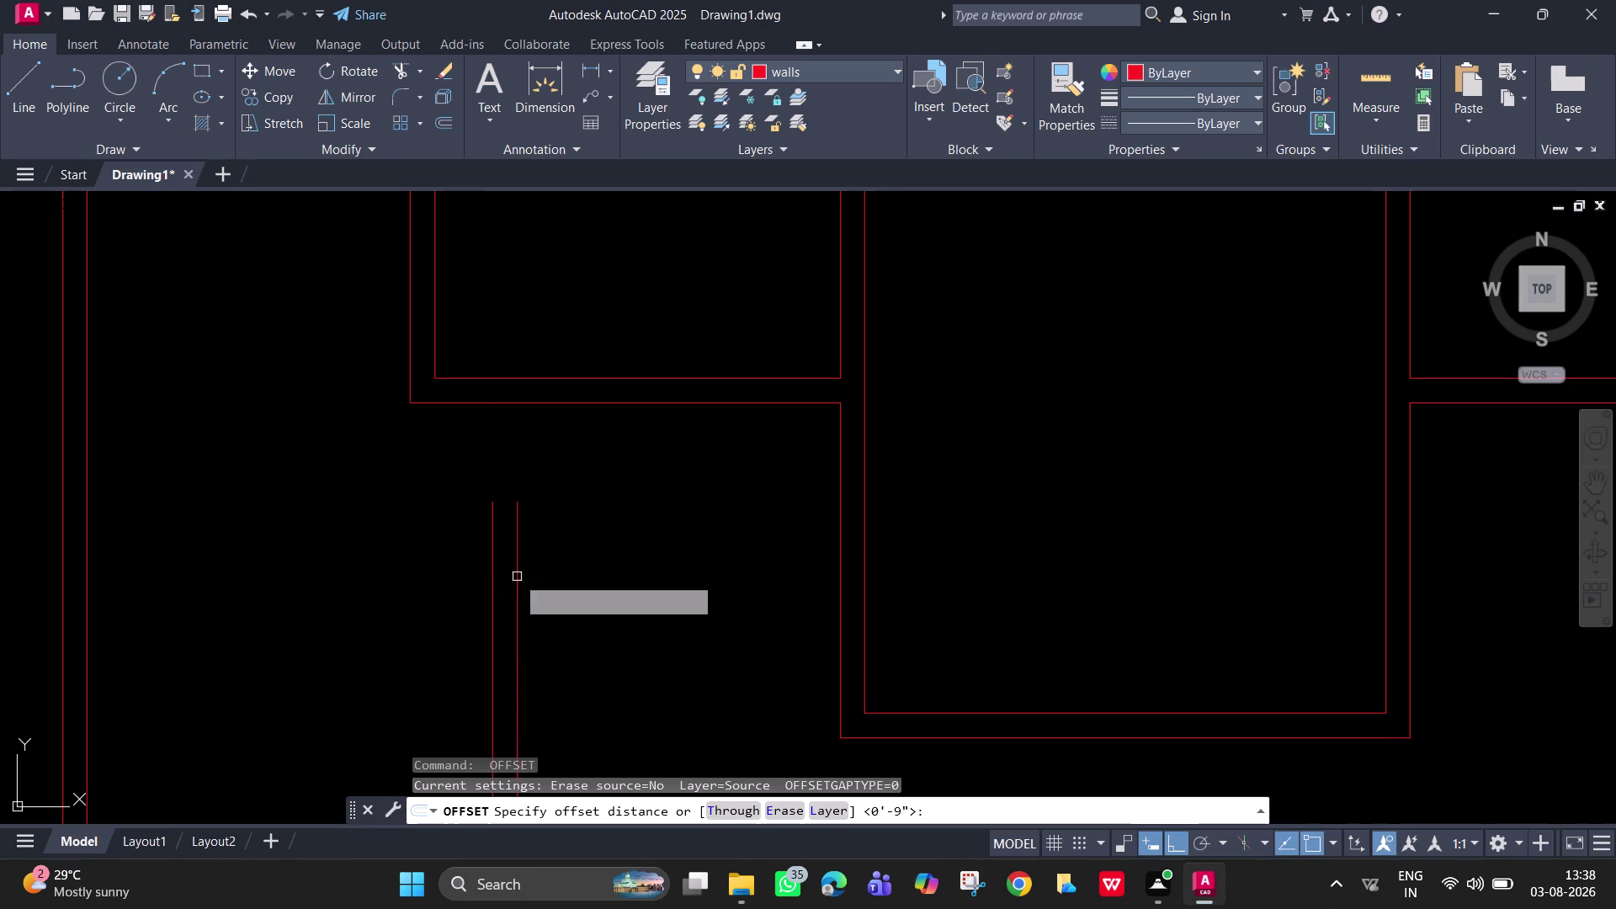
click(517, 577)
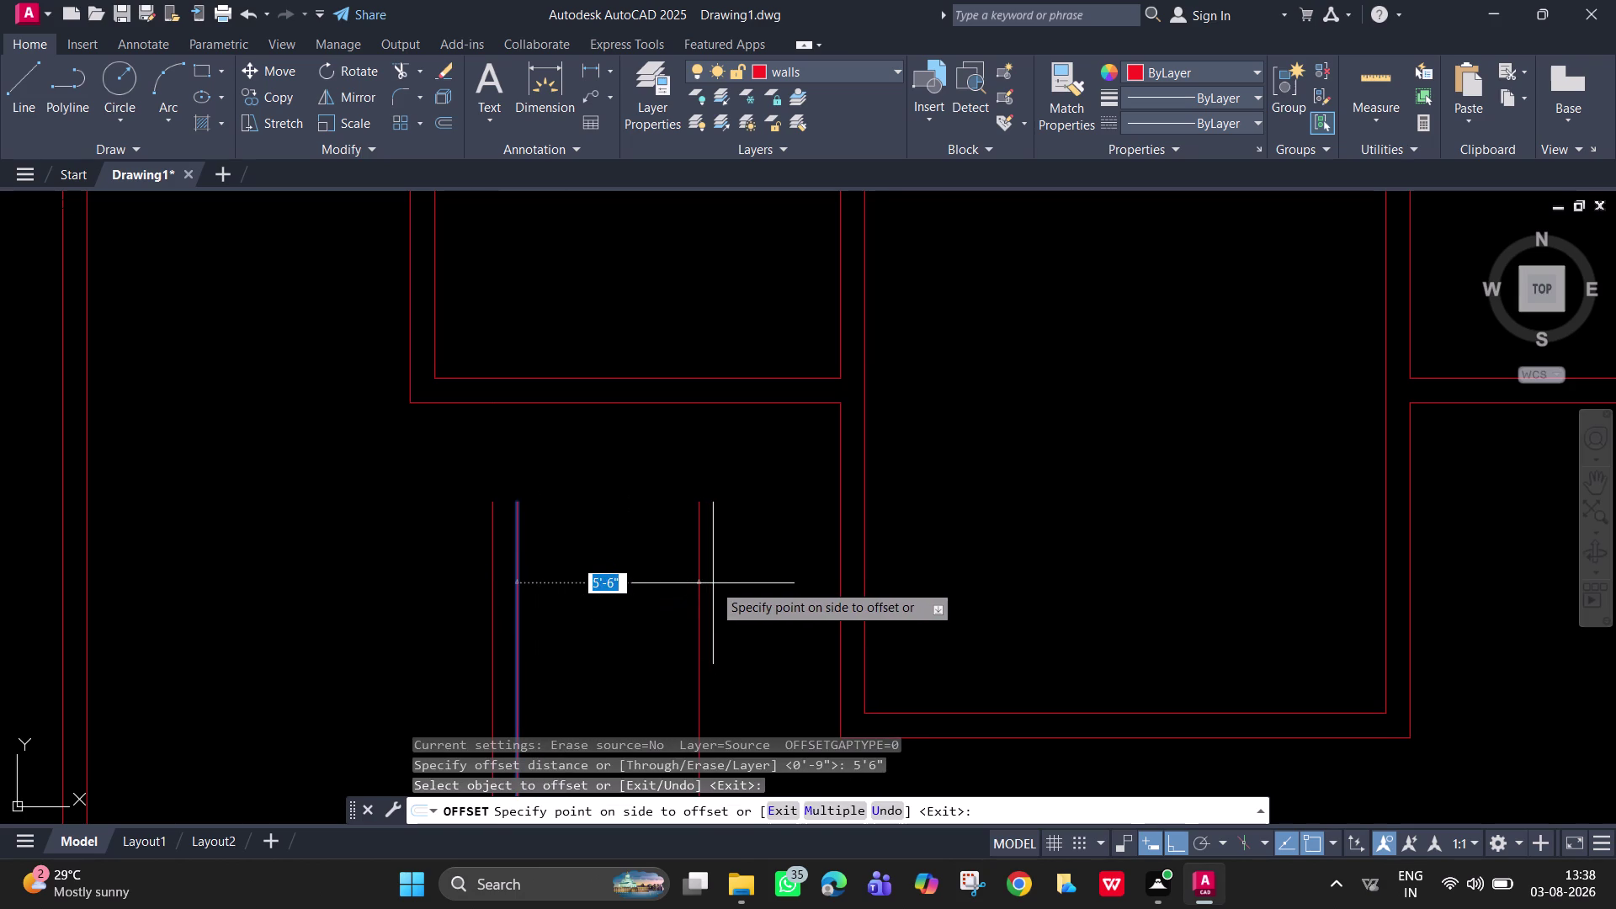
click(712, 583)
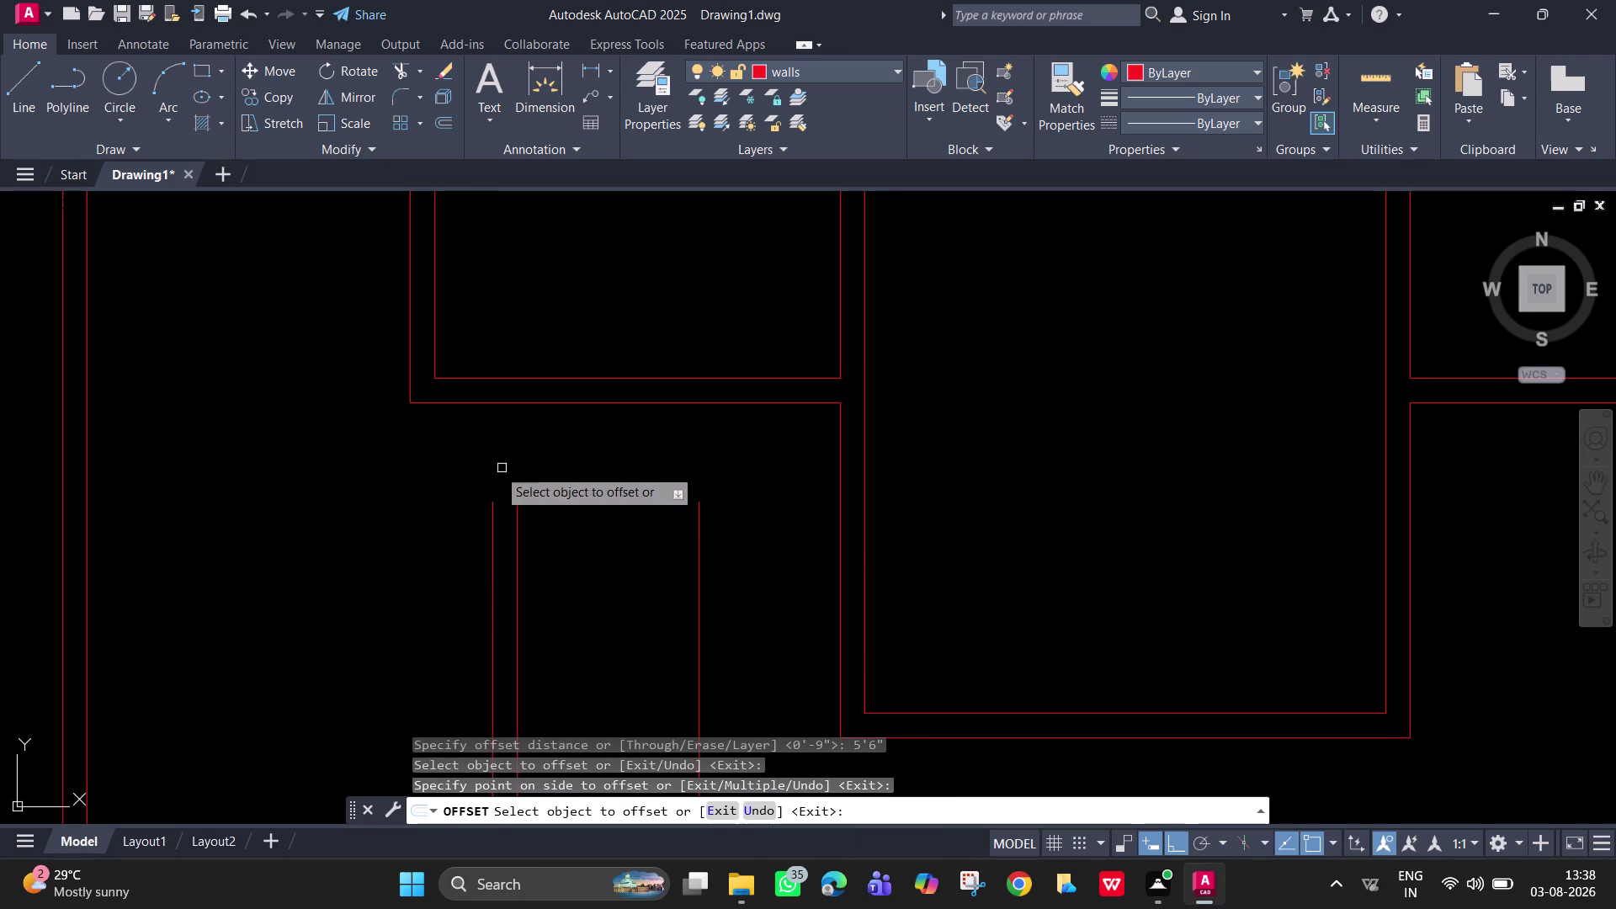
key(space)
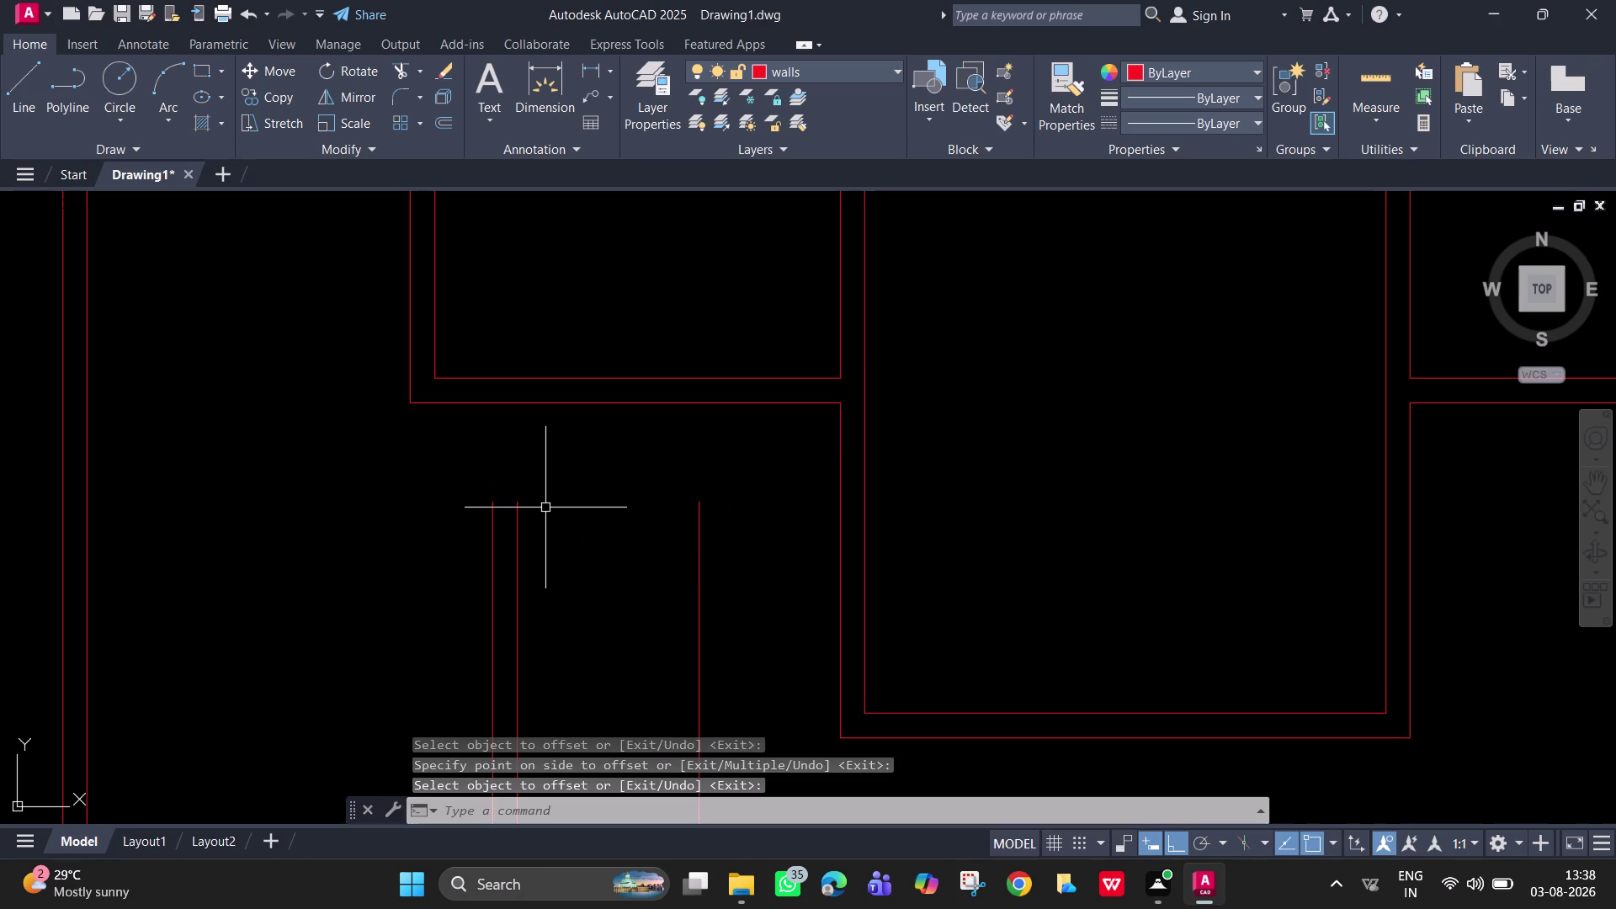
Draw a horizontal line capping the new wall lines across the top.
text(l)
key(Return)
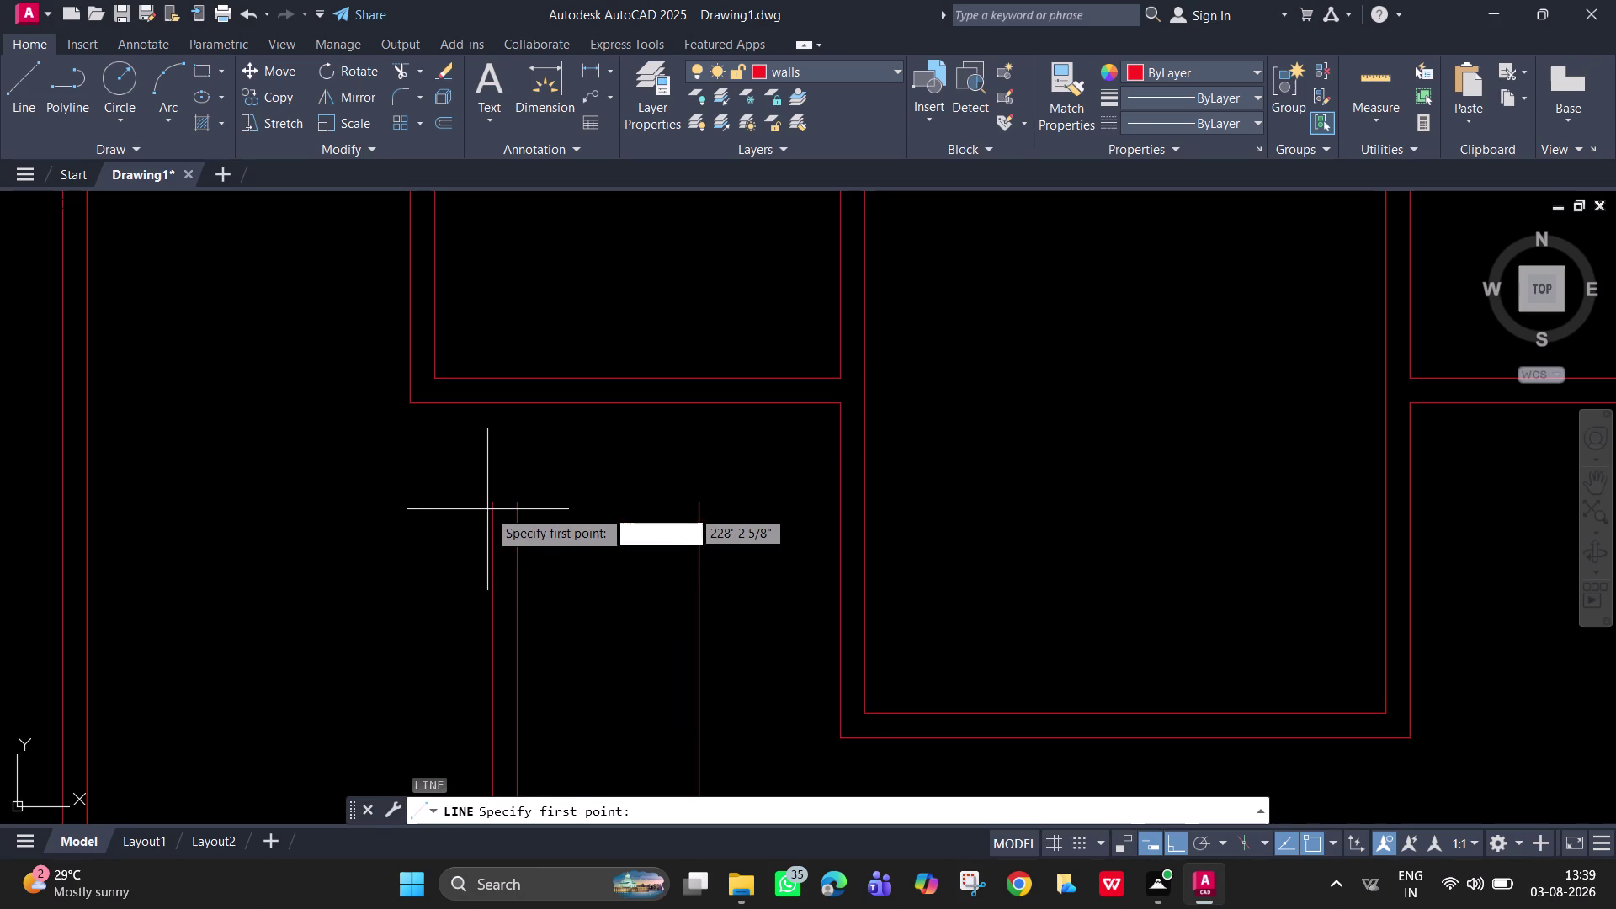
click(494, 503)
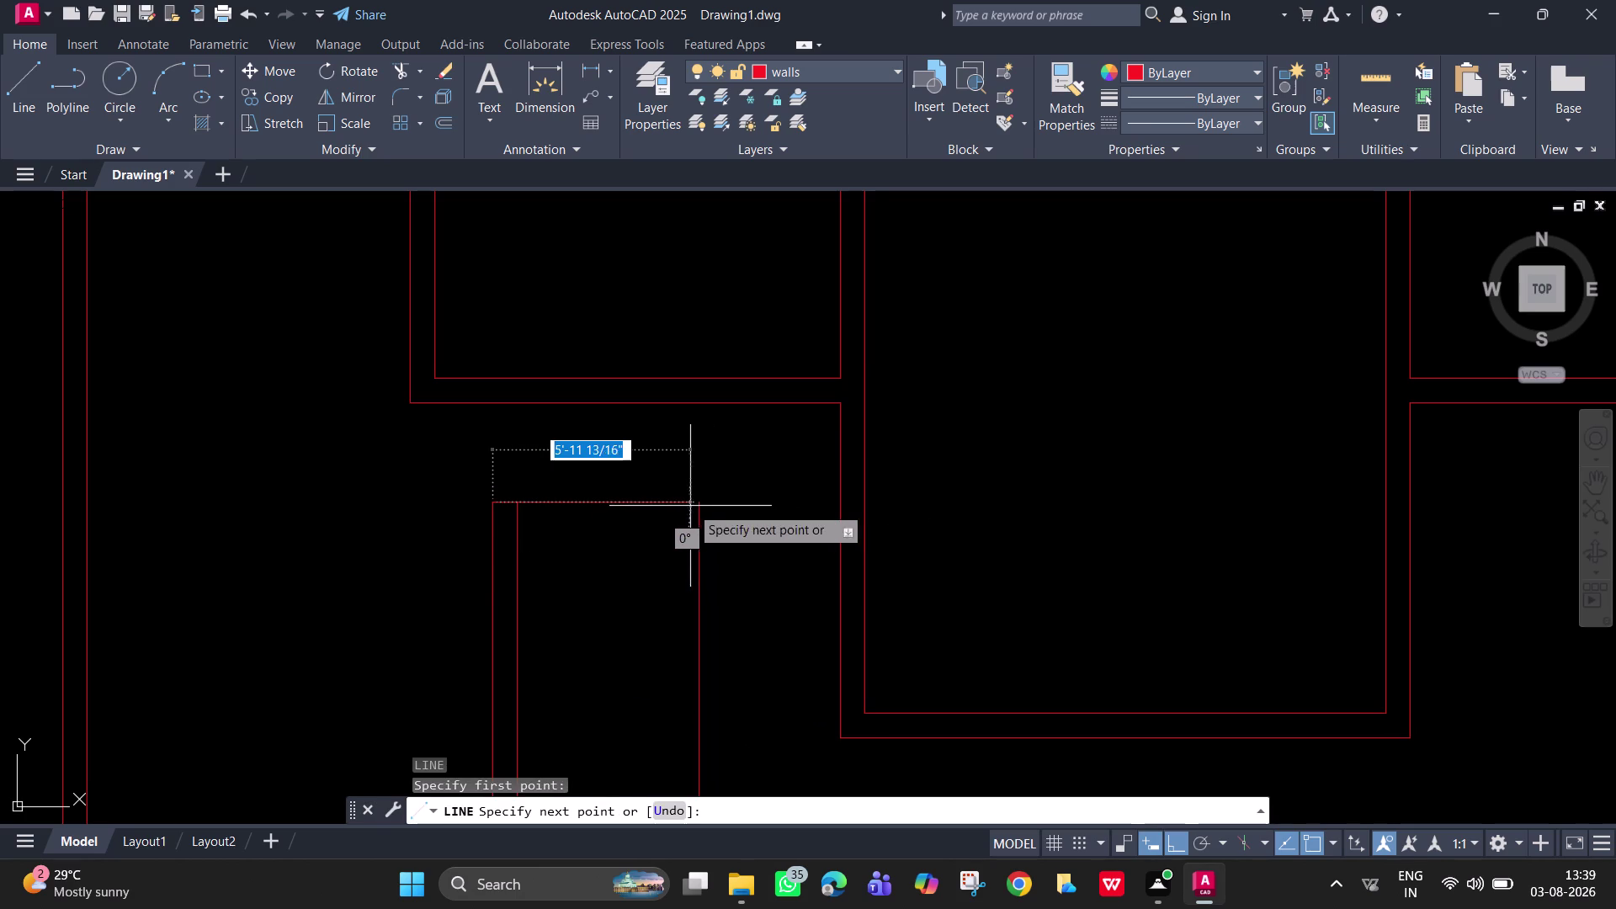
click(698, 506)
key(space)
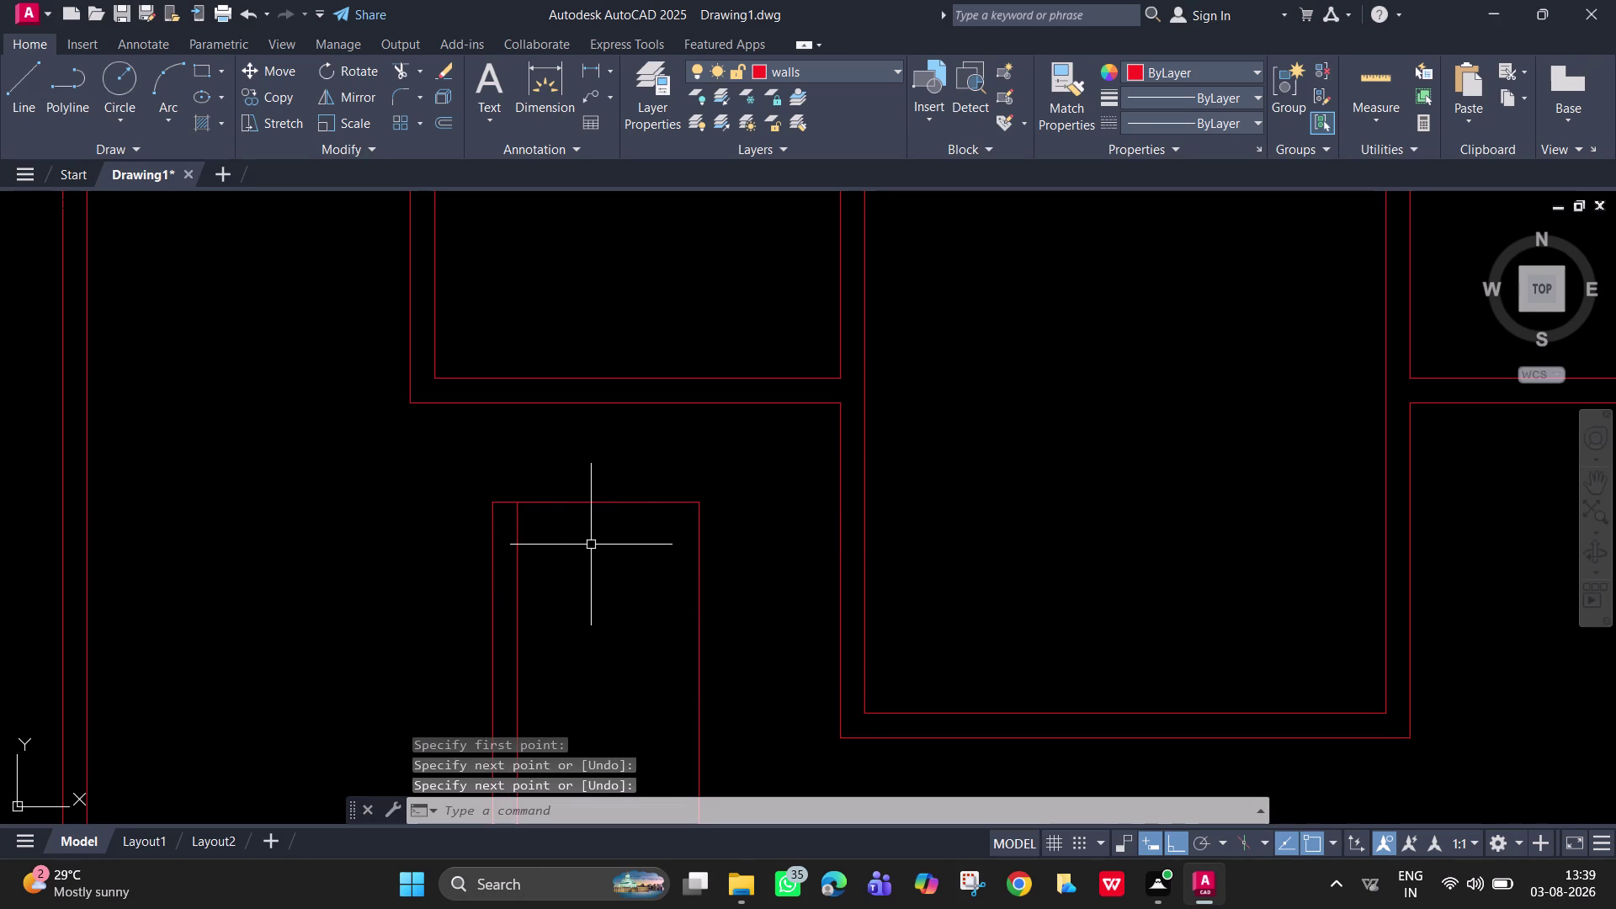
key(space)
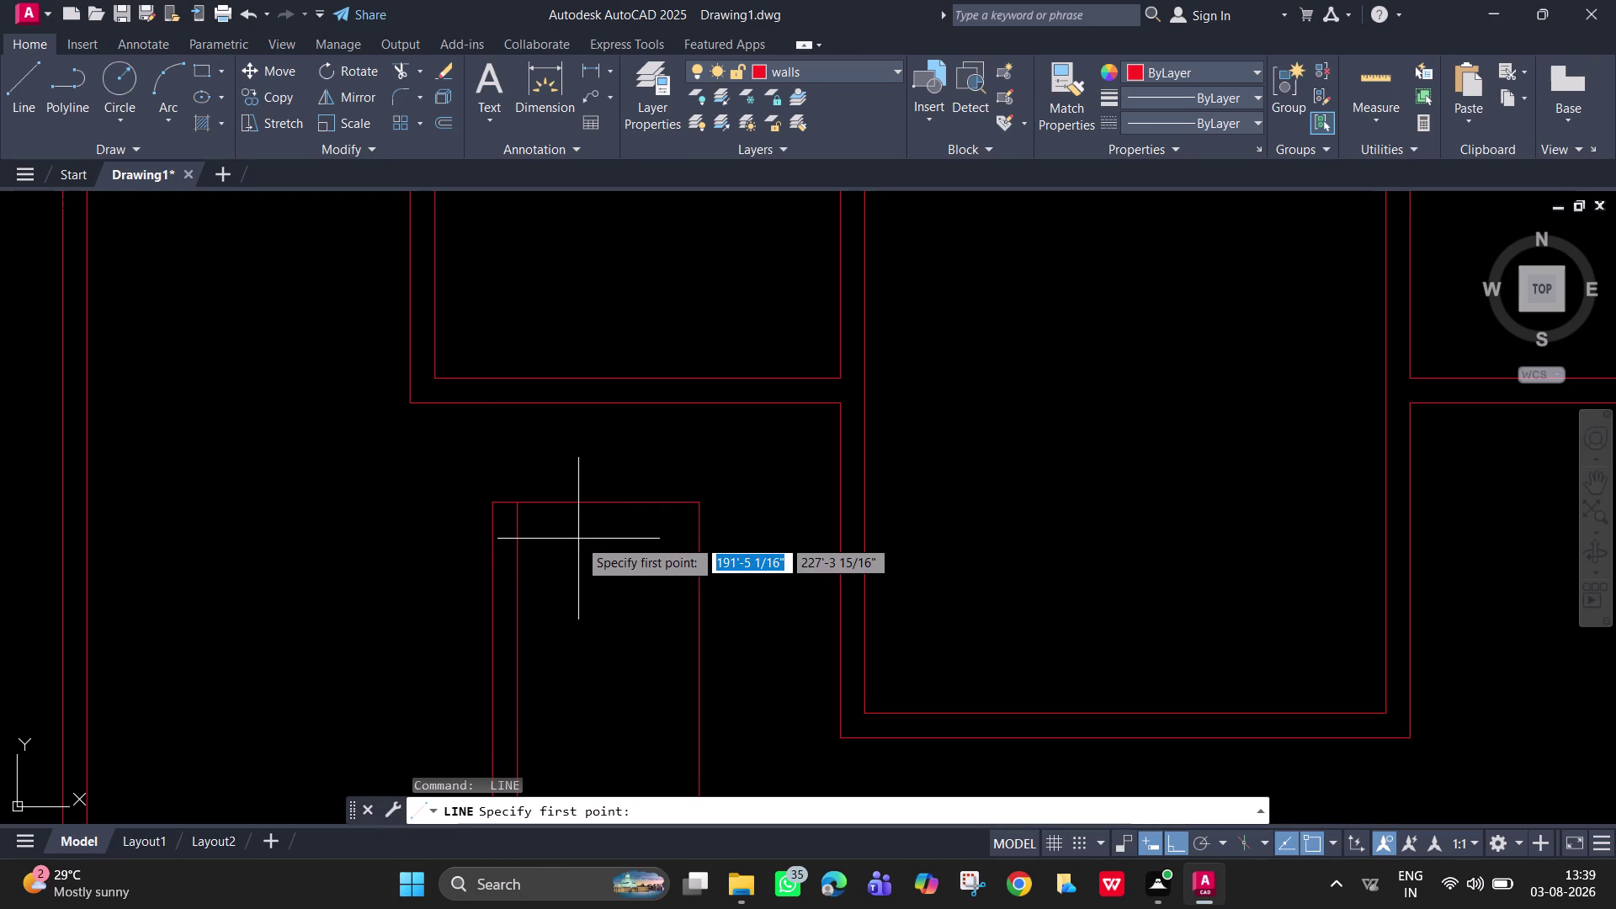
key(space)
key(space)
key(Escape)
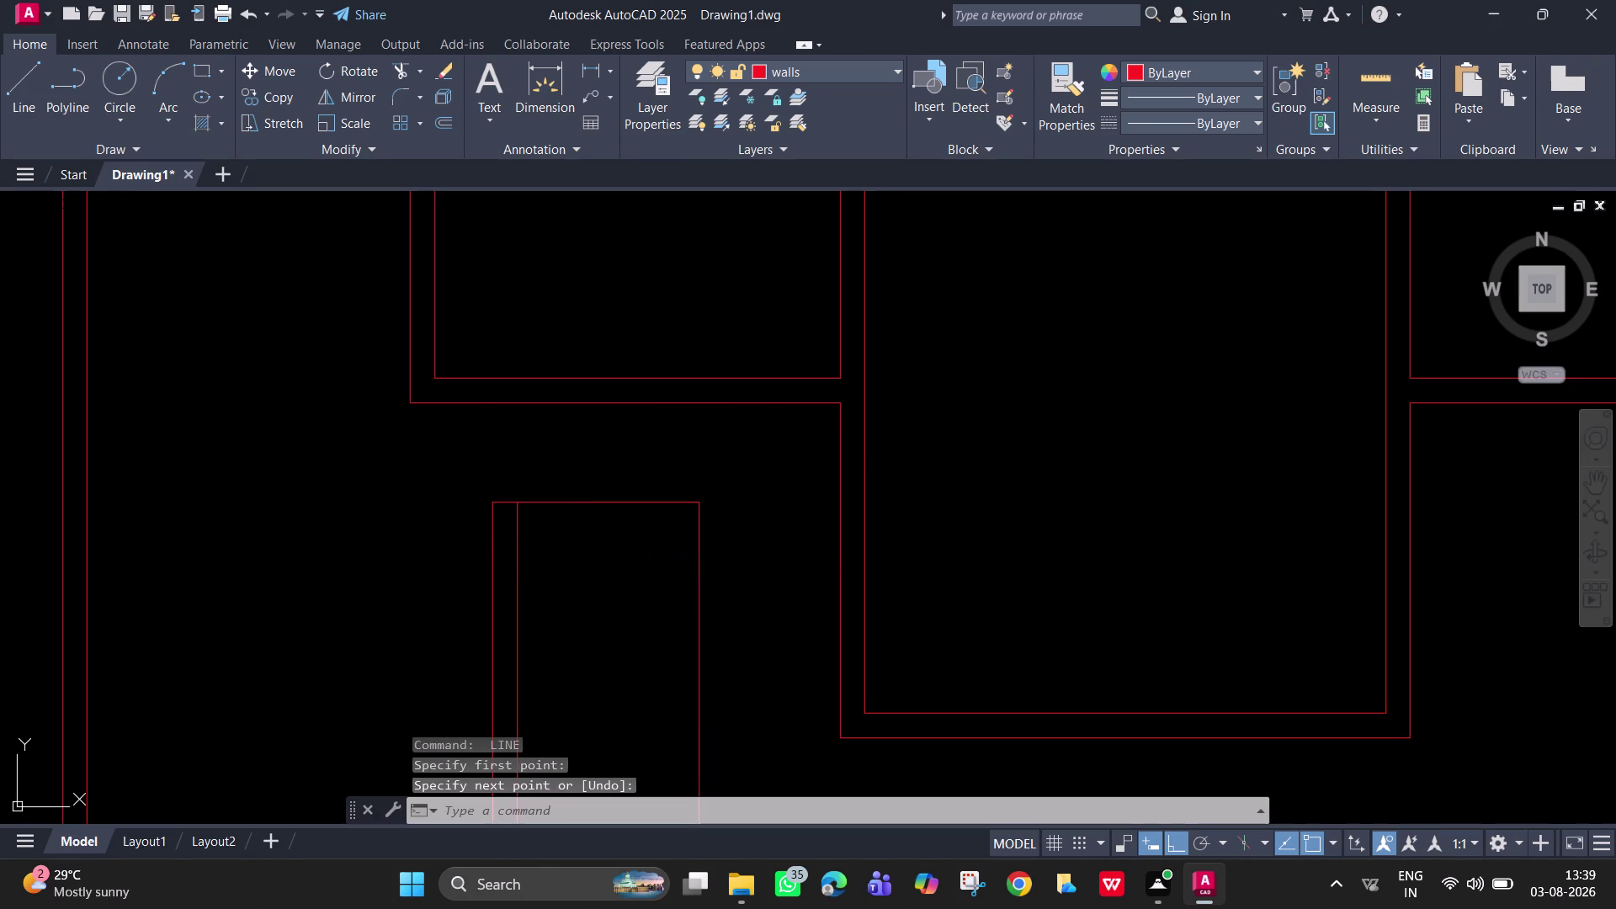
Offset the narrow wall's top edge 4.5" to the inside.
key(Escape)
key(o)
key(Return)
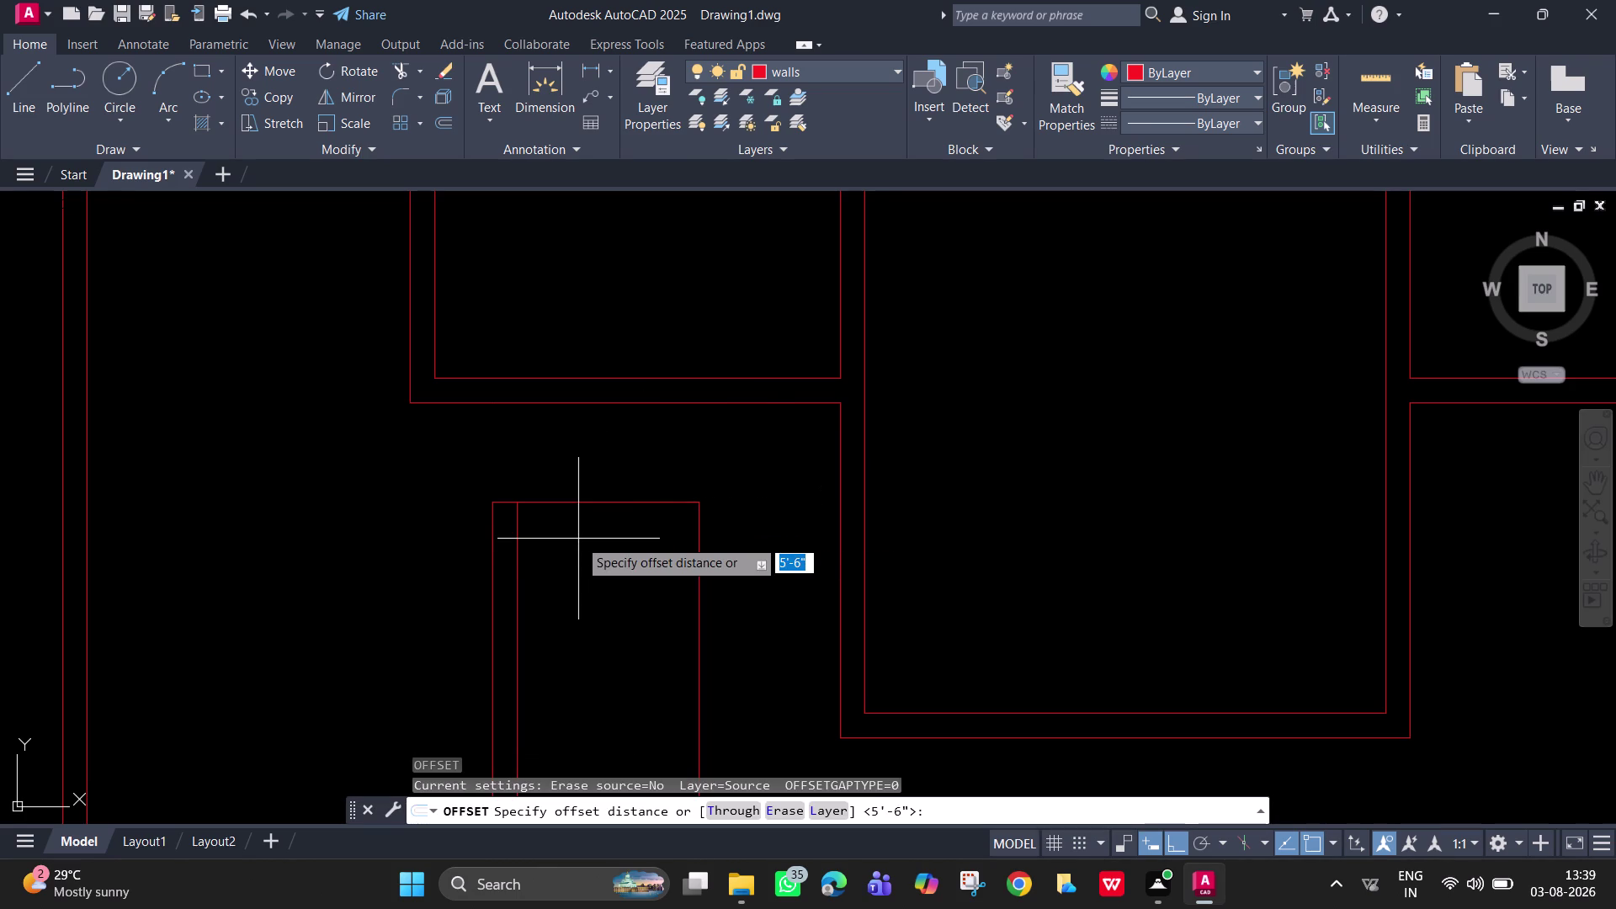
text(4.5)
key(Return)
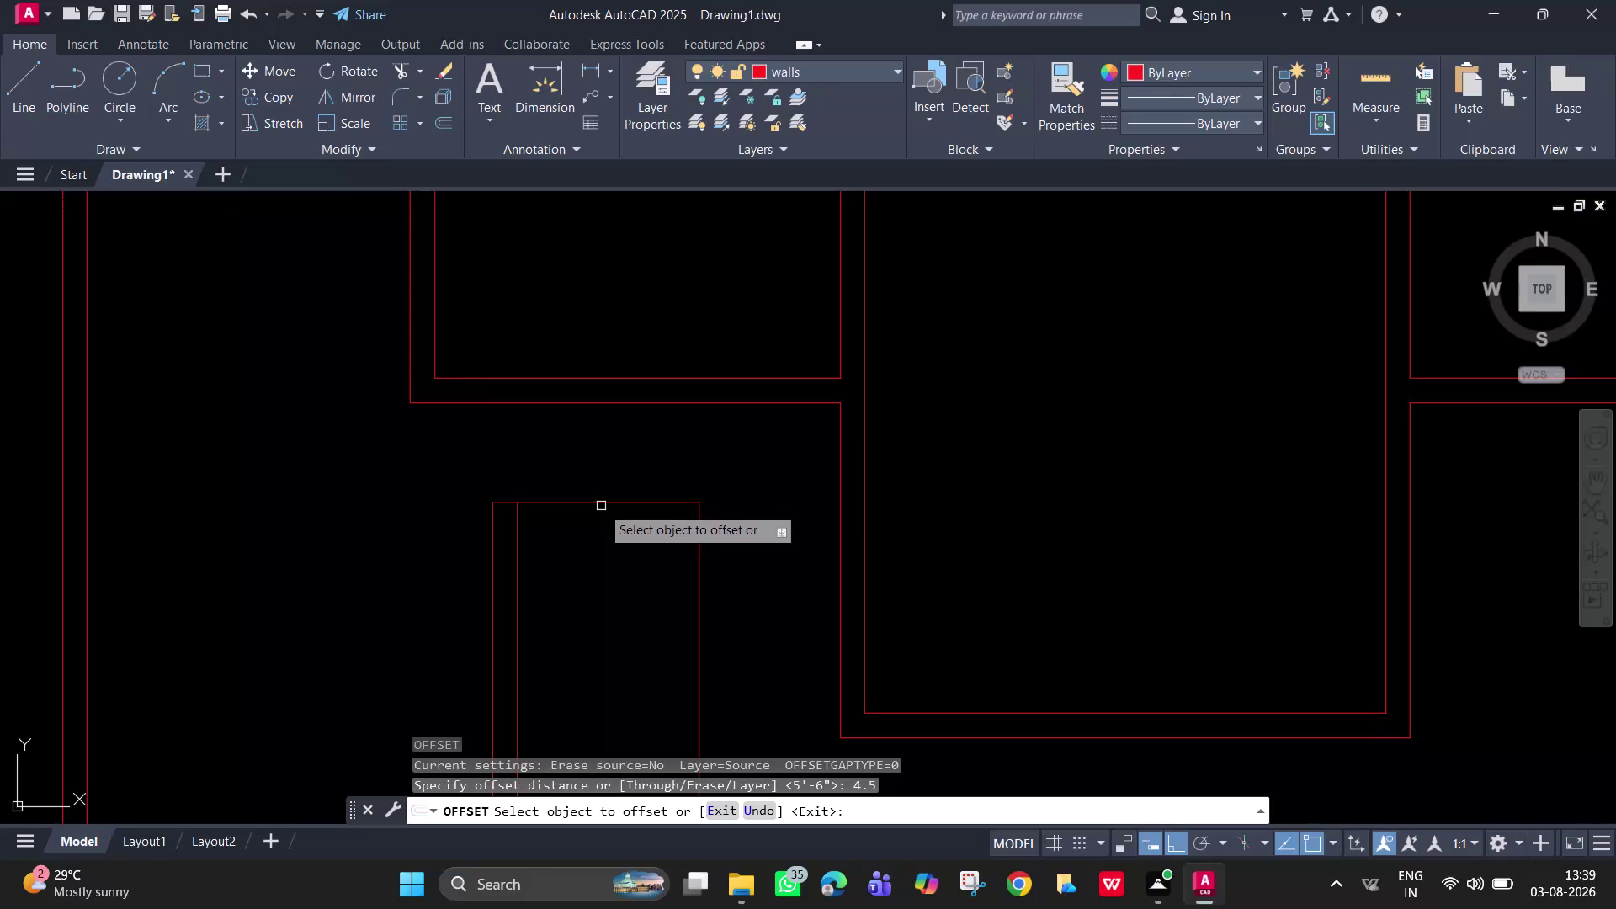
click(598, 501)
click(606, 570)
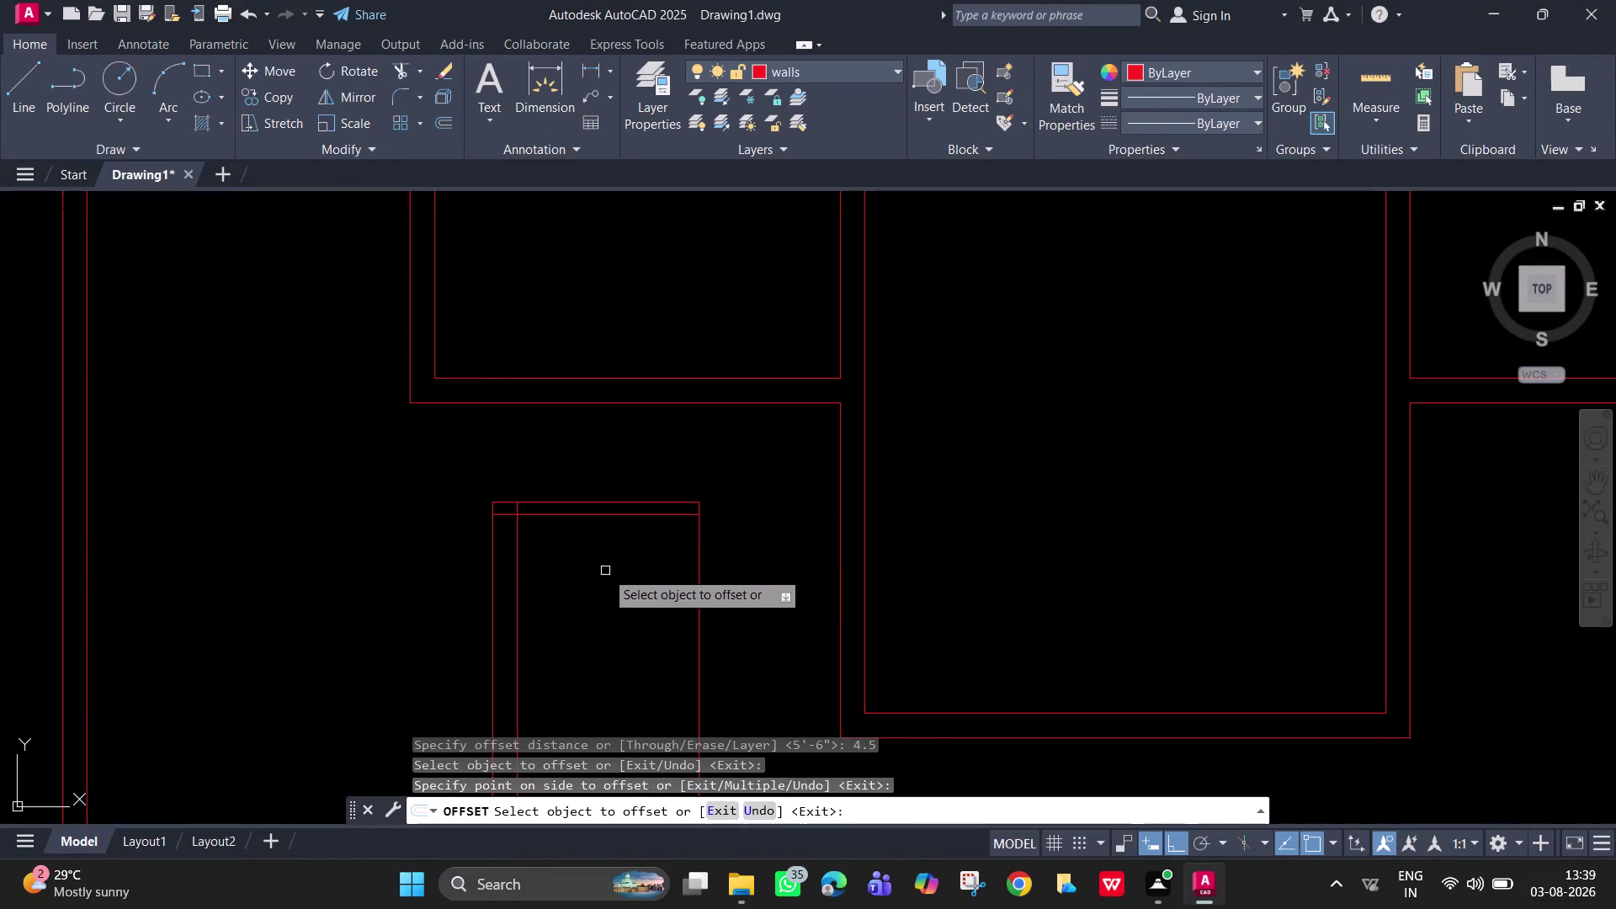
key(Escape)
Attempt a fence trim across the lines at the narrow wall's top, then cancel.
text(tr)
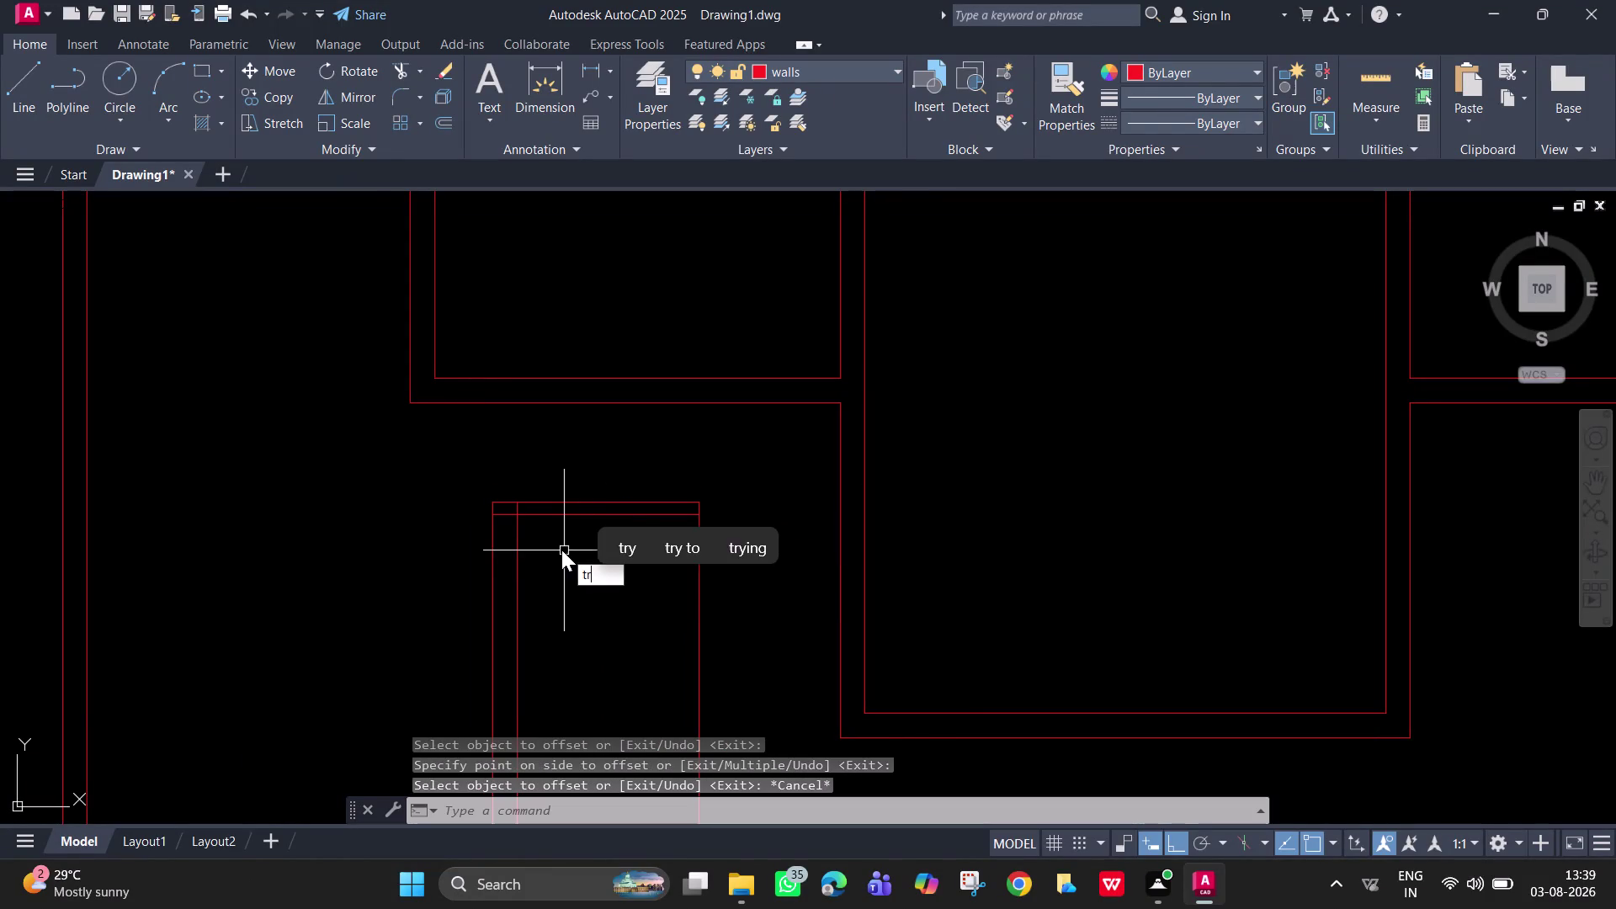
key(space)
scroll(up, 3)
drag(600, 483, 581, 483)
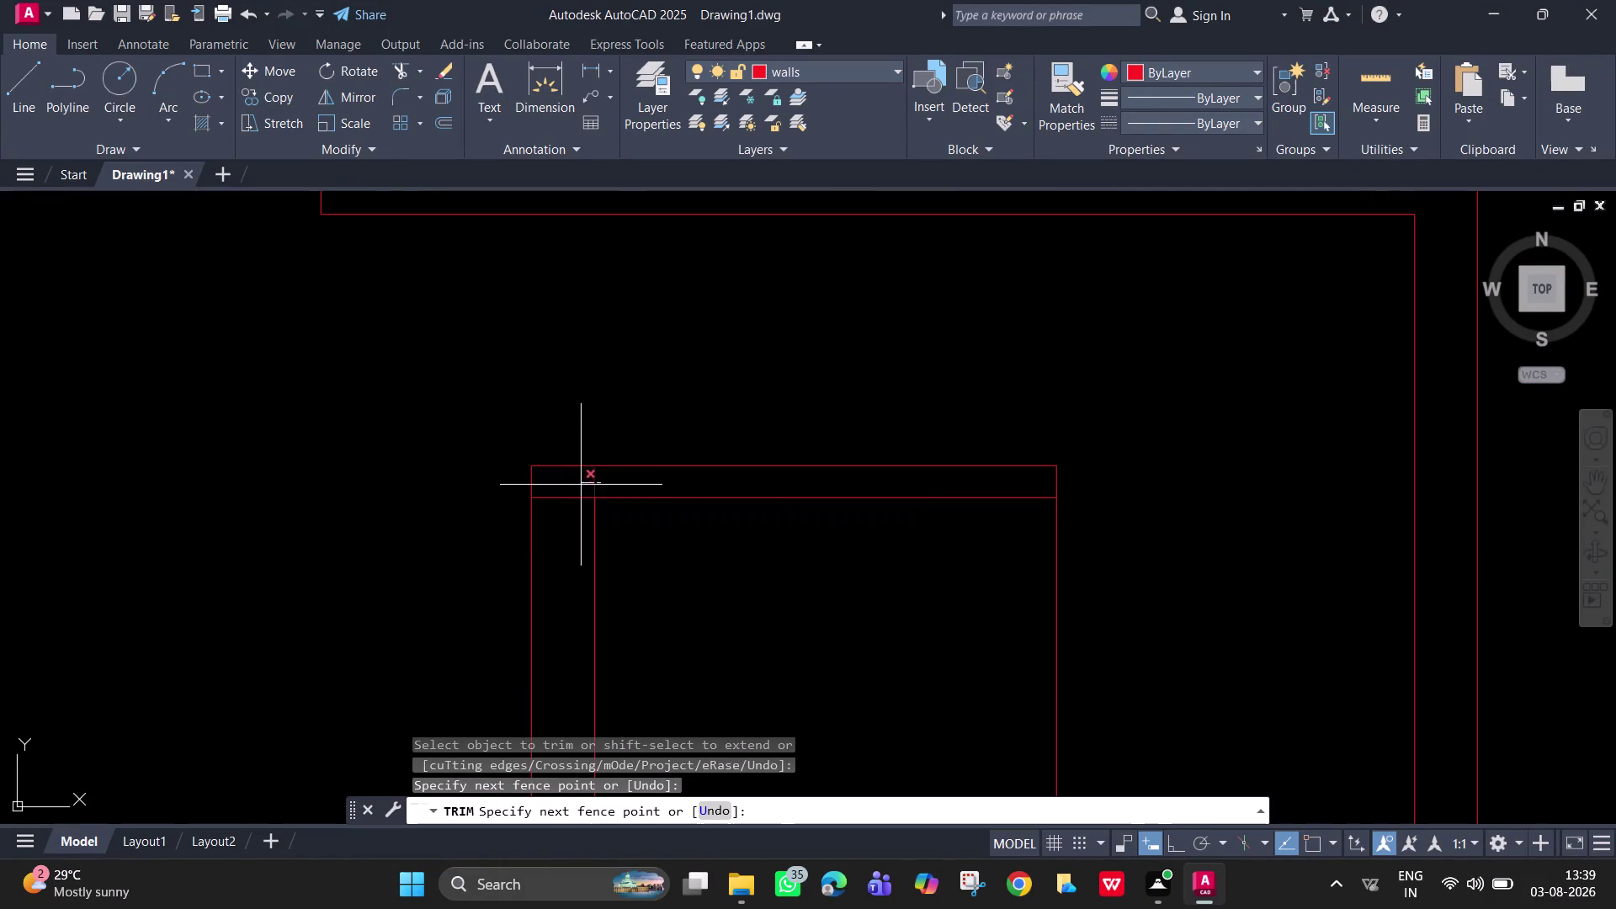
drag(581, 483, 579, 514)
scroll(down, 3)
middle_drag(672, 646, 626, 580)
key(Escape)
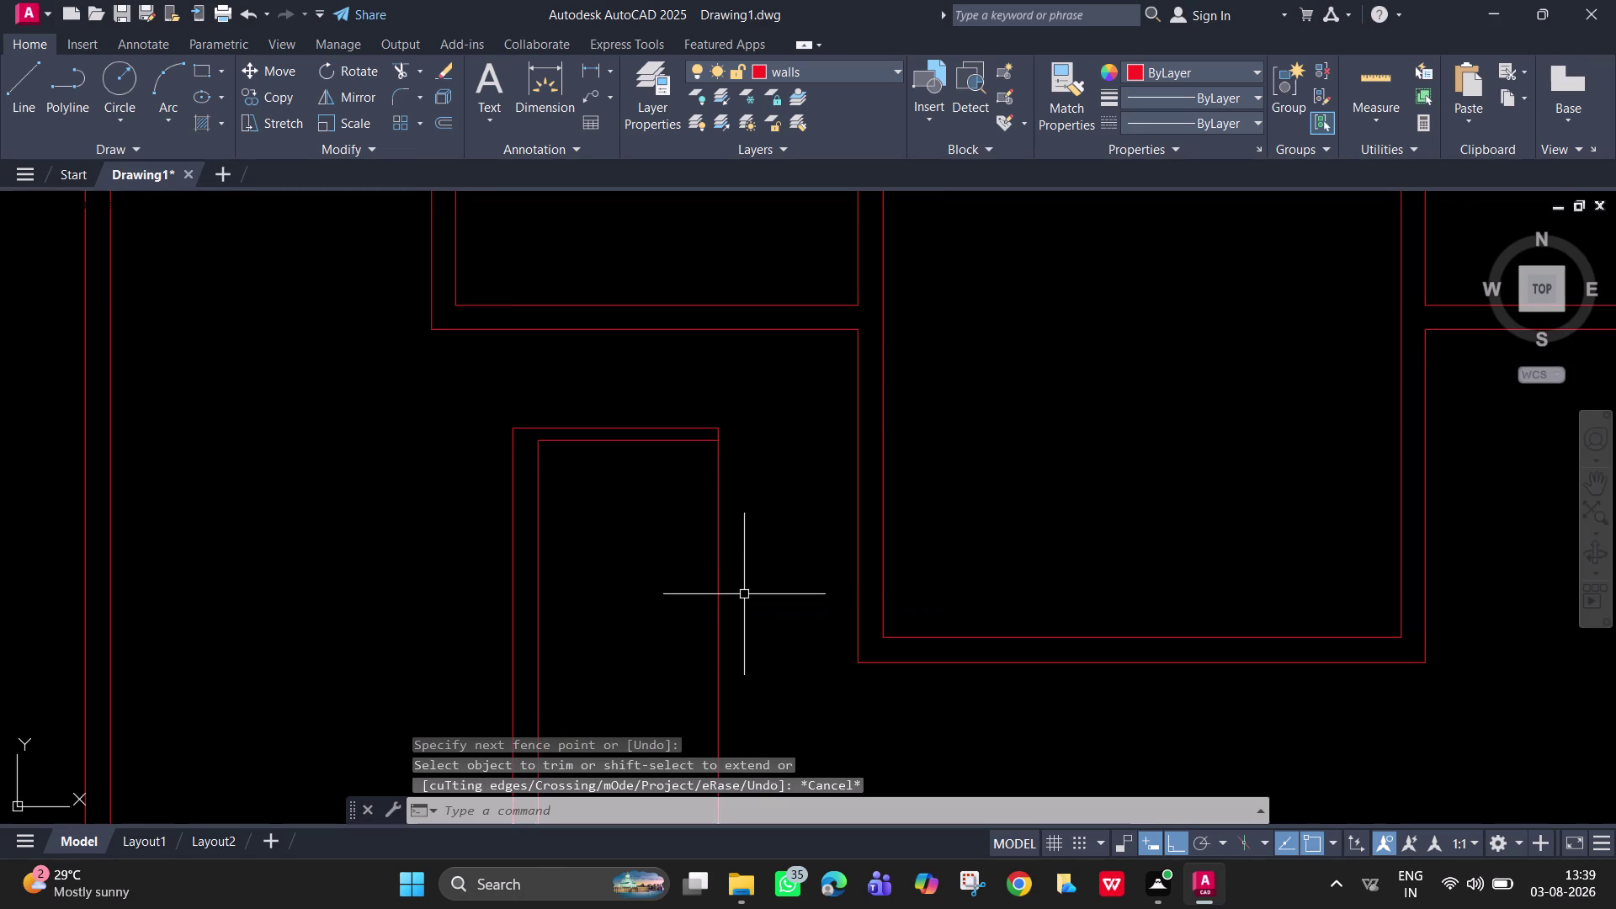
Offset the narrow wall's right edge 4.5" toward the inside.
key(o)
key(Return)
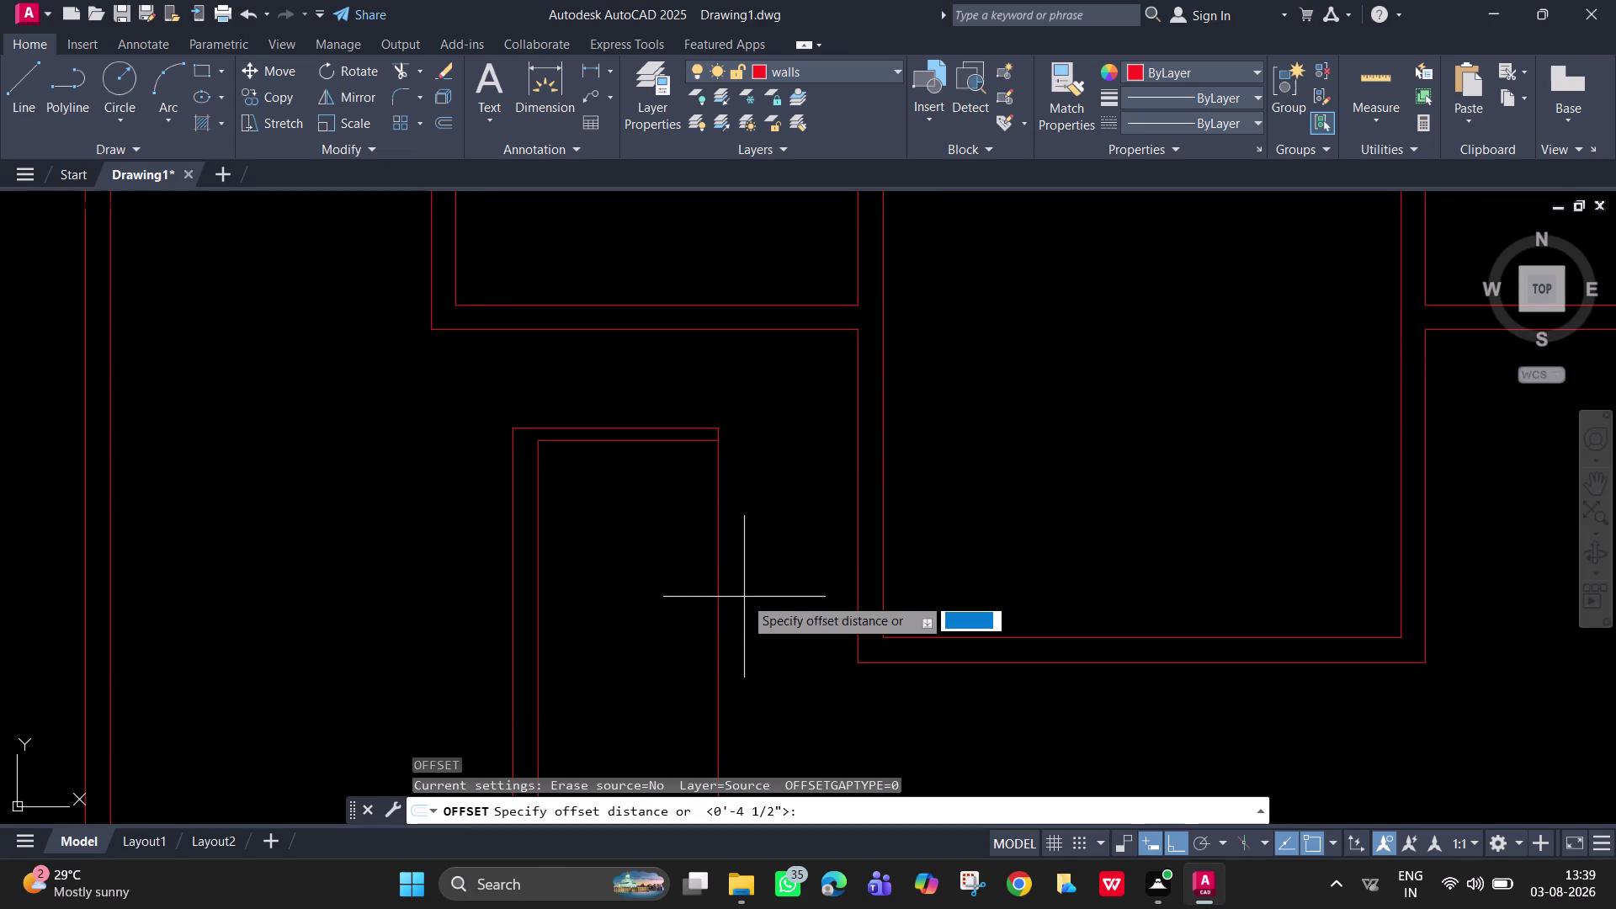
text(4.)
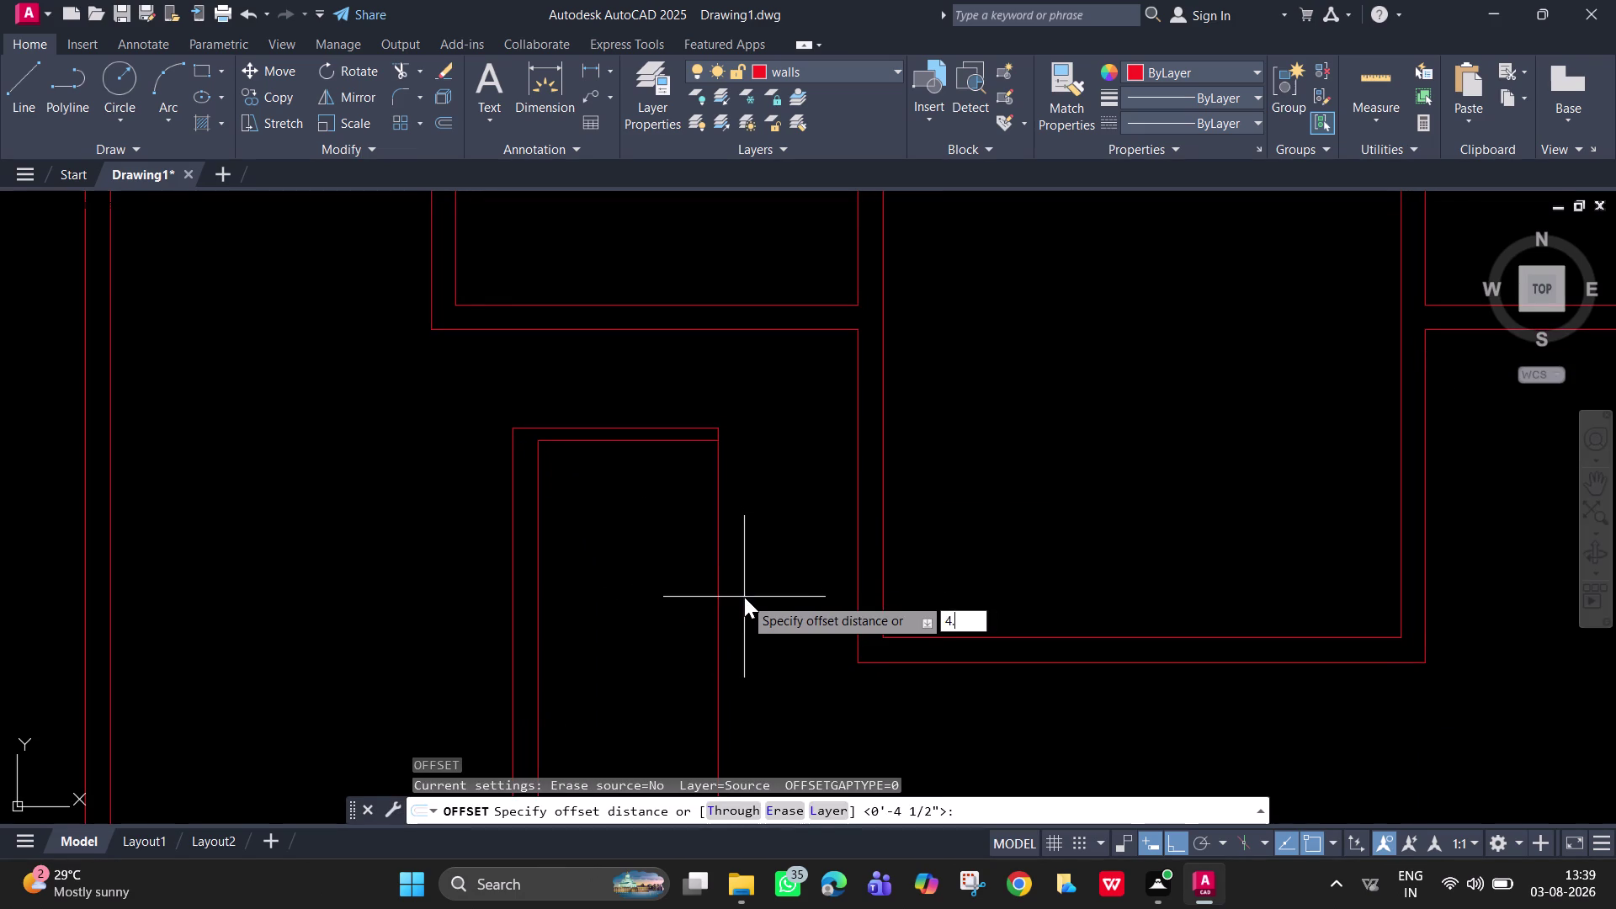
text(5)
key(Return)
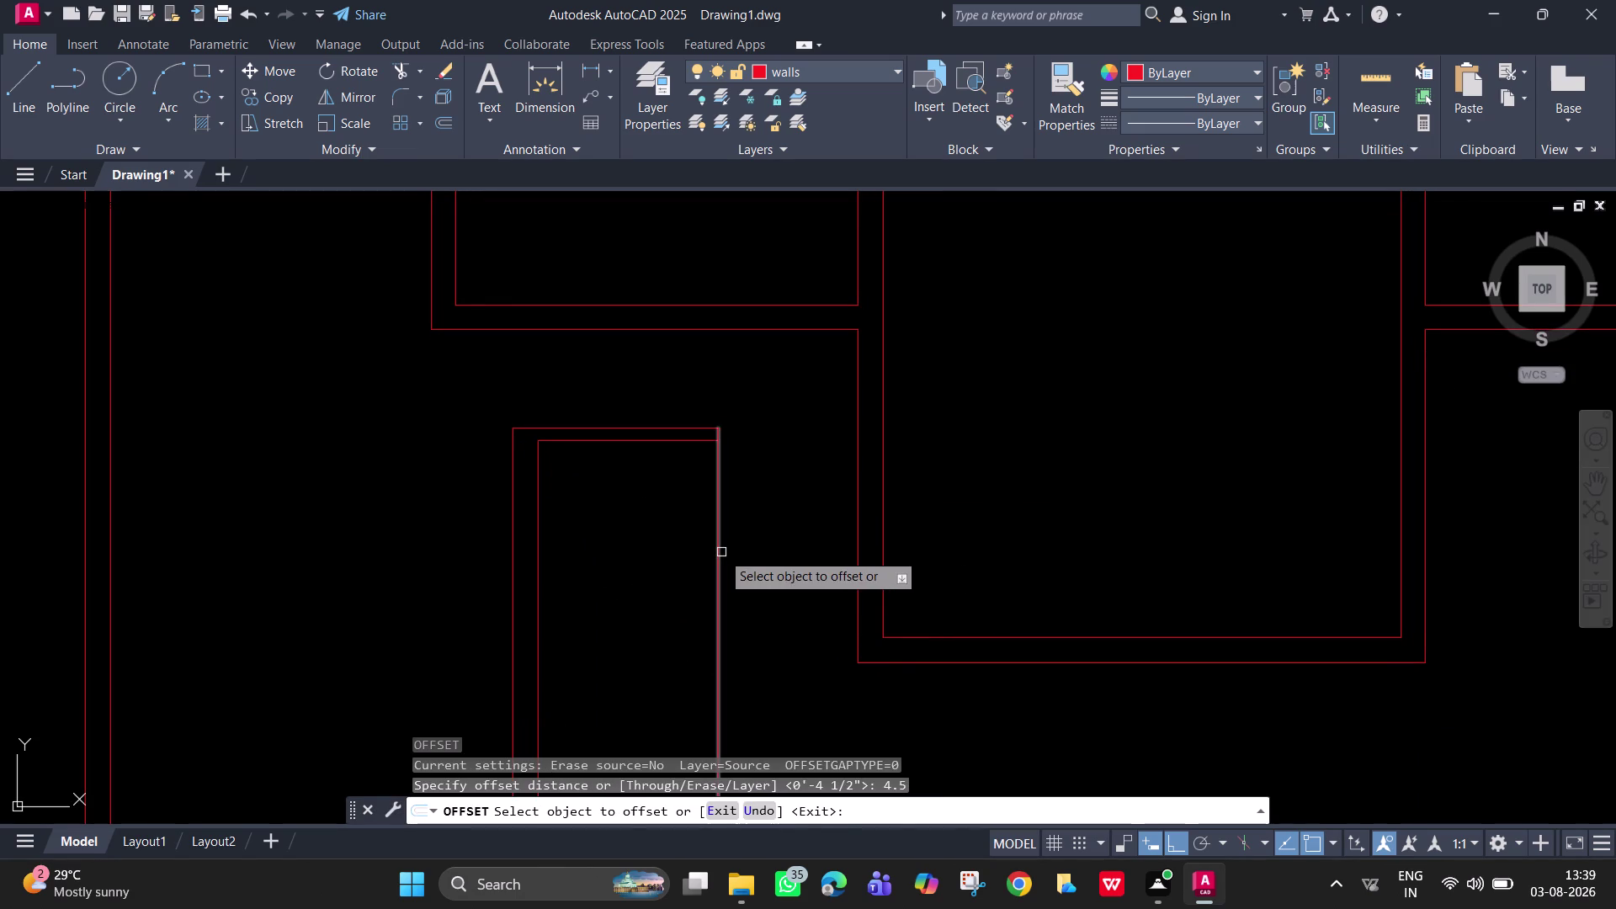
click(721, 552)
click(774, 556)
scroll(up, 3)
middle_click(736, 427)
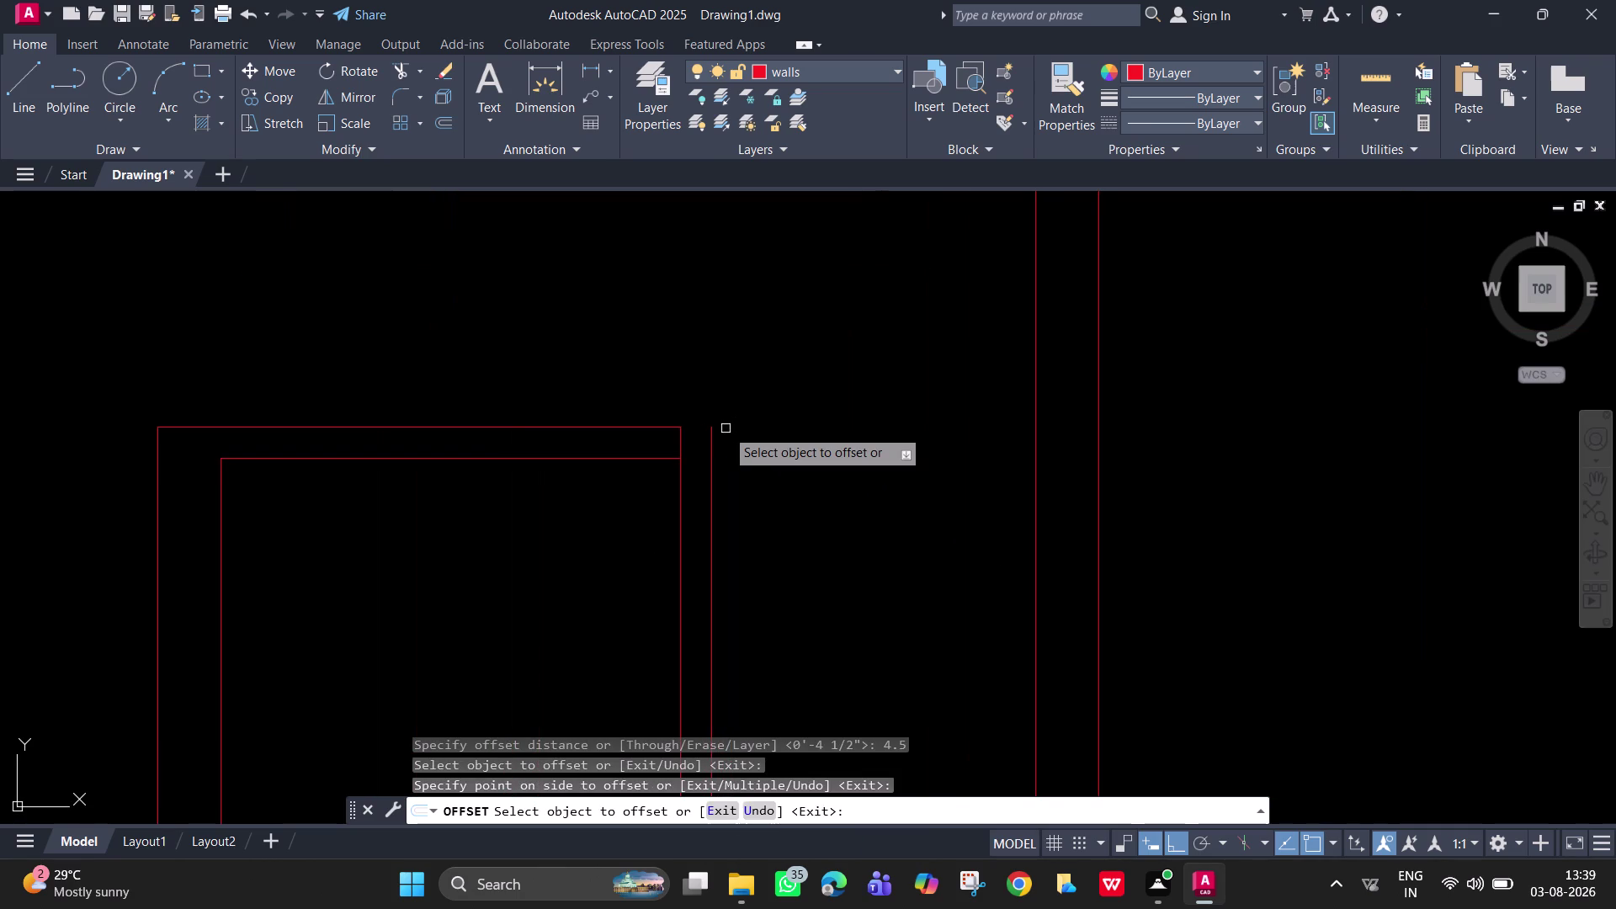
text(ex)
key(space)
key(Escape)
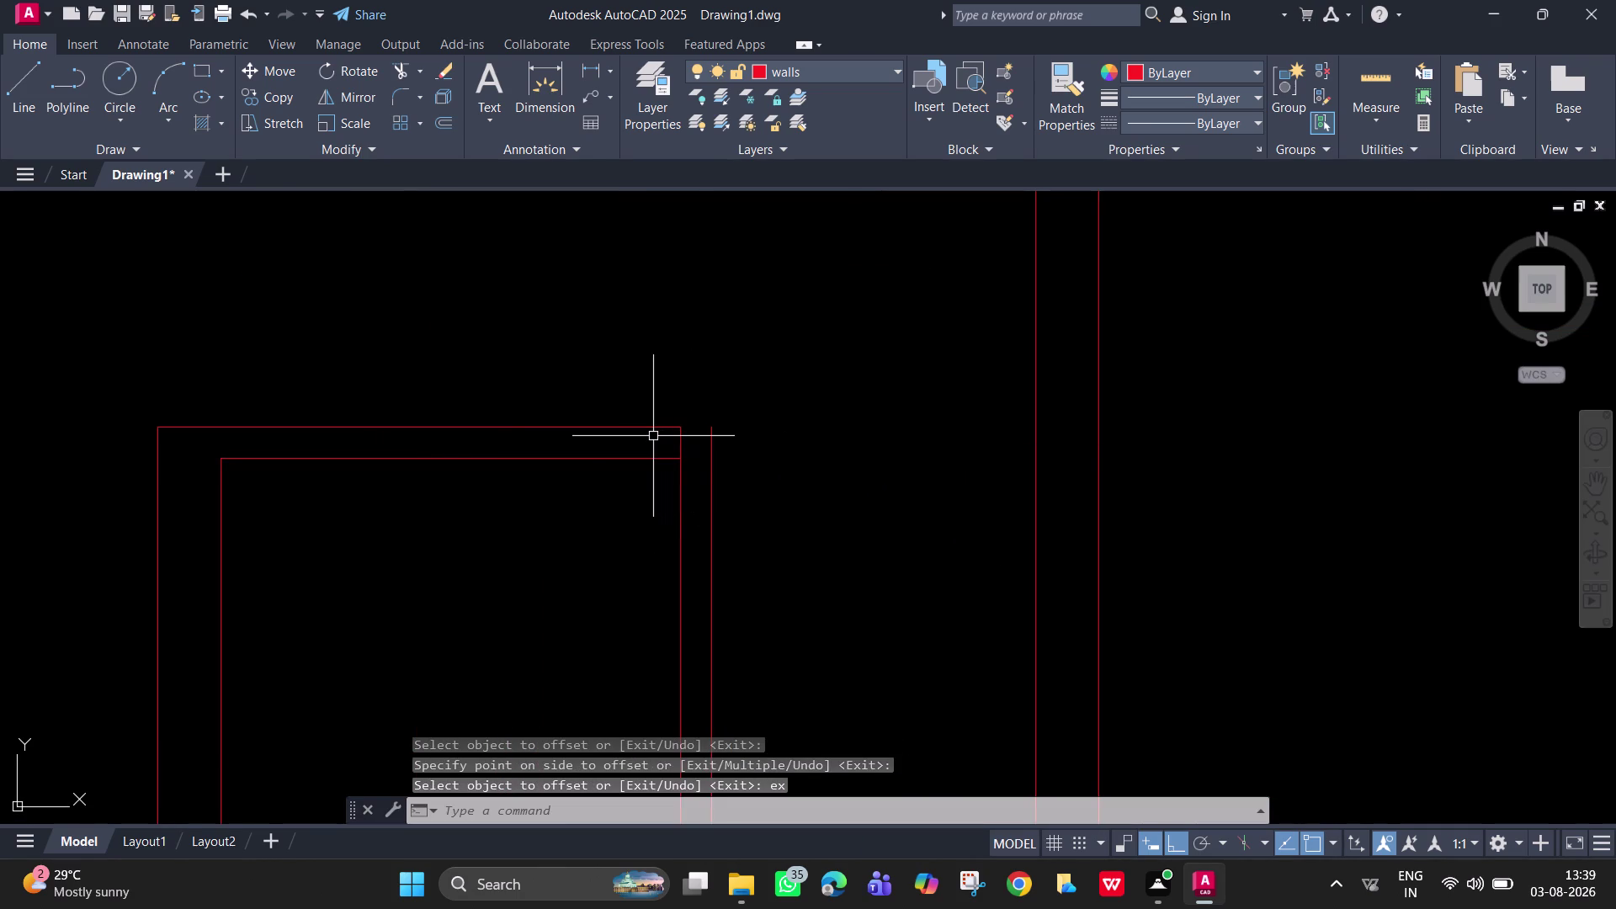
Trim away the overshooting line at the narrow wall's top corner.
text(ex)
key(space)
click(656, 427)
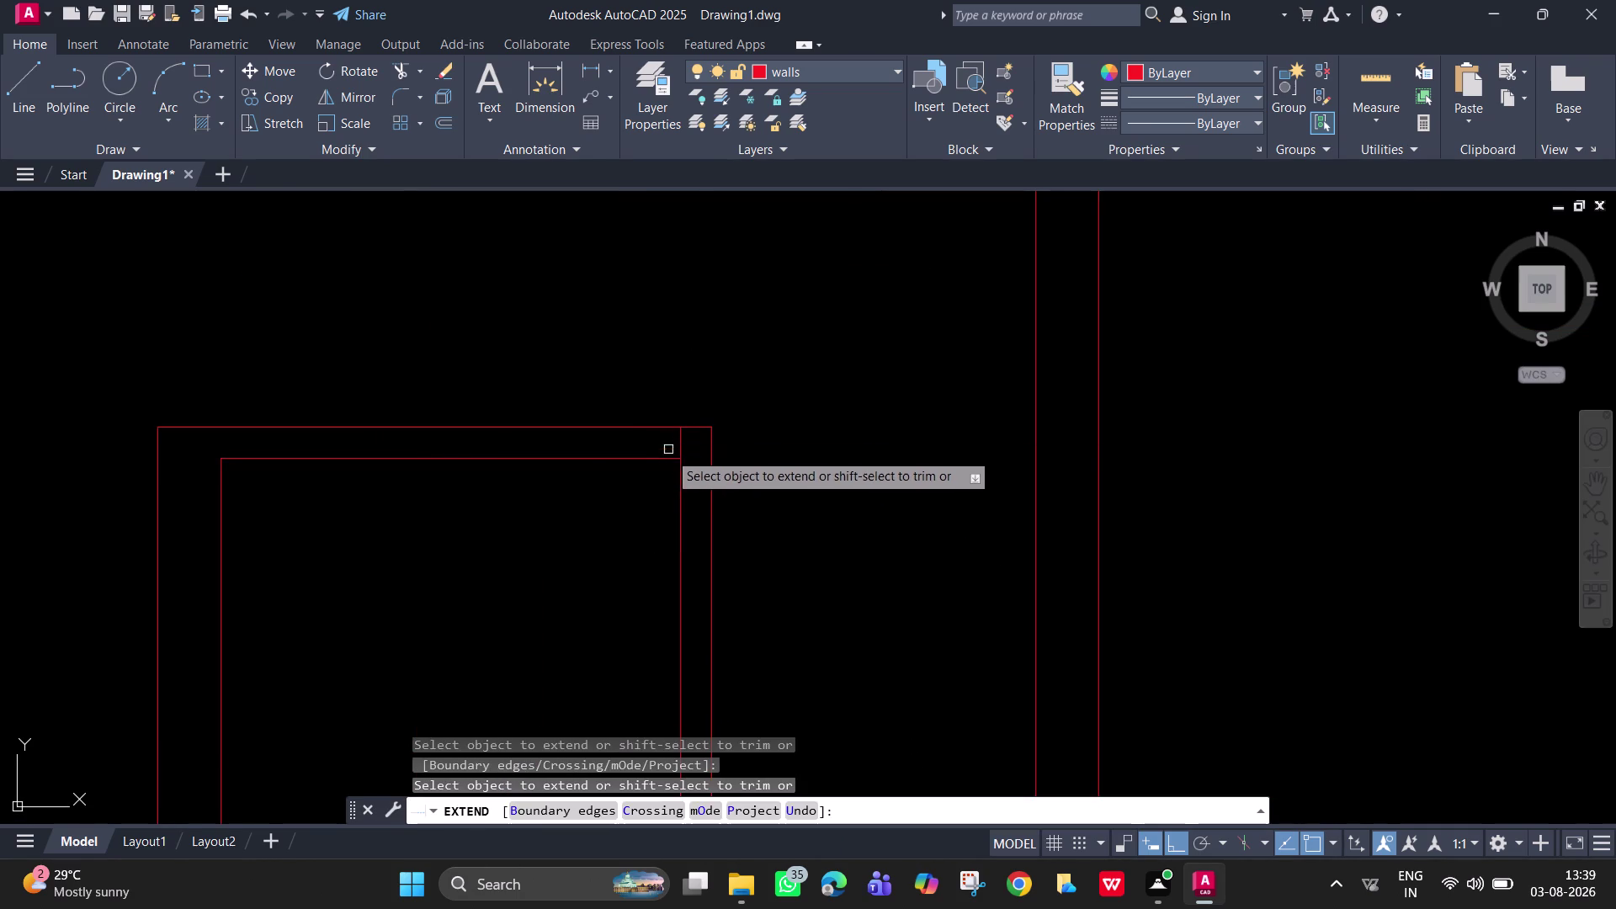
key(Escape)
text(tr)
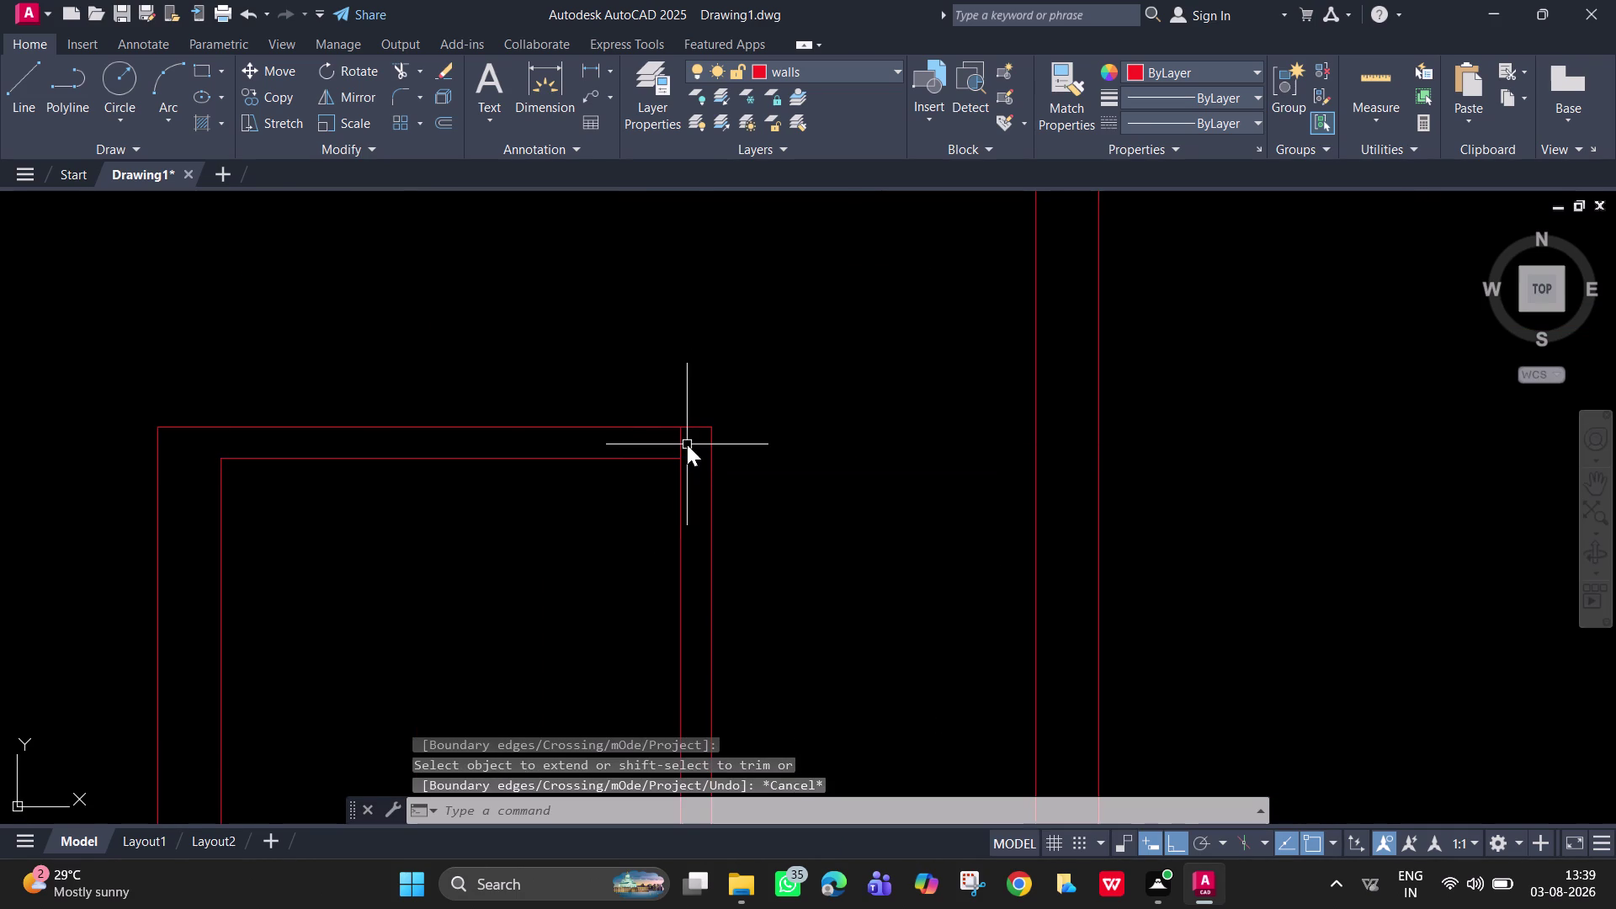
key(space)
click(687, 445)
click(668, 444)
scroll(down, 3)
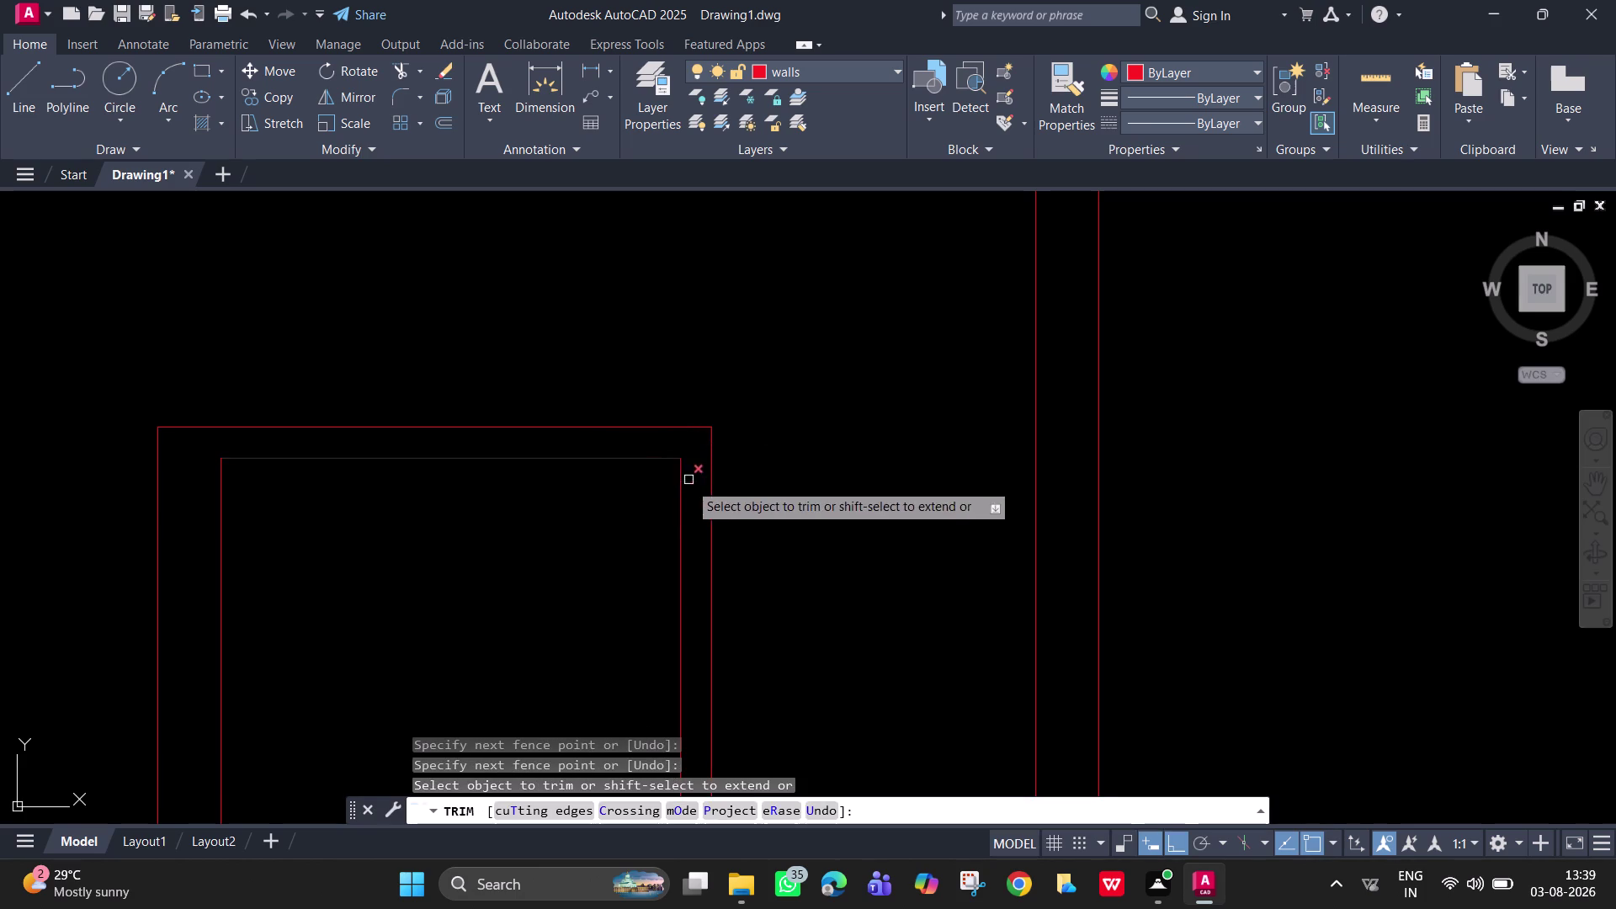
scroll(down, 3)
middle_drag(701, 614, 721, 497)
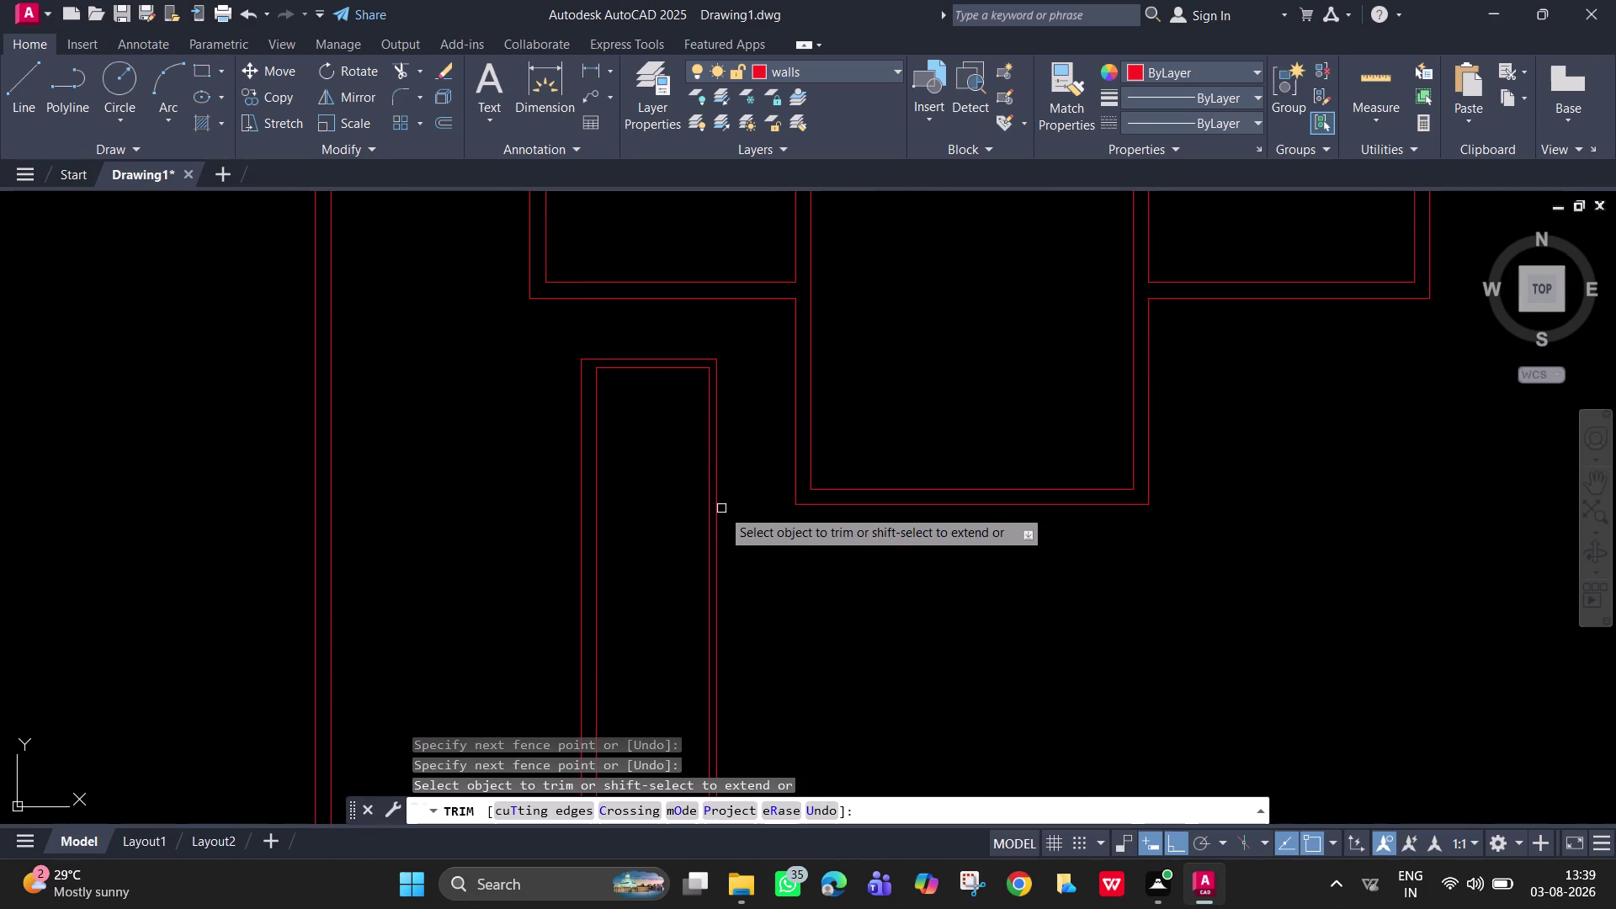
key(Escape)
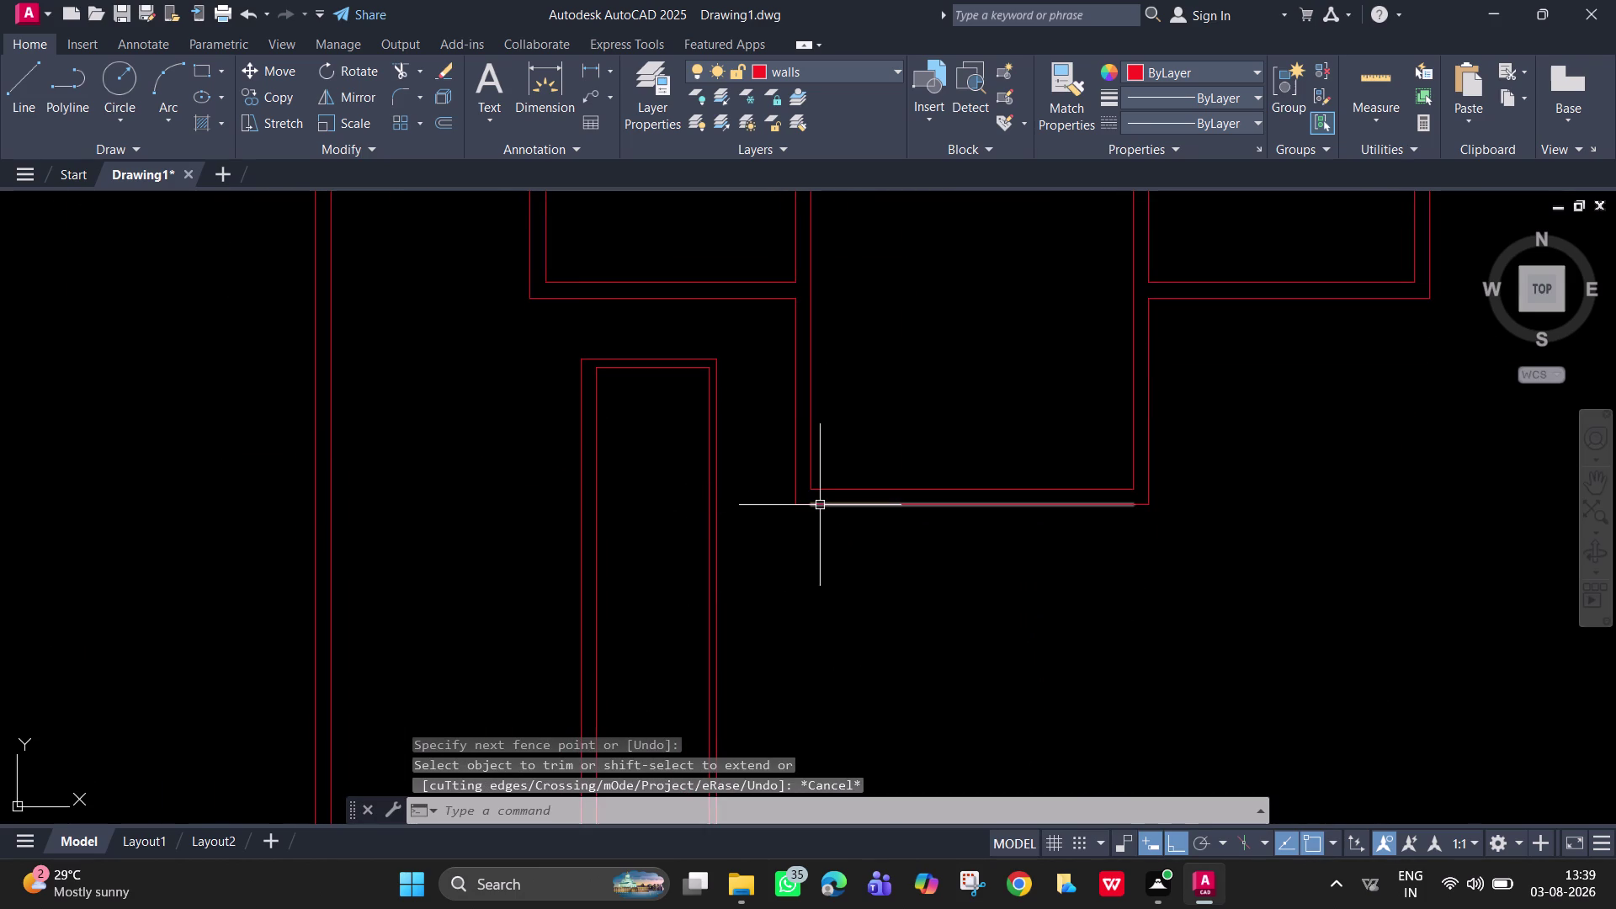
Extend the right room's bottom line left in repeated picks, across the narrow wall.
key(e)
text(x)
key(space)
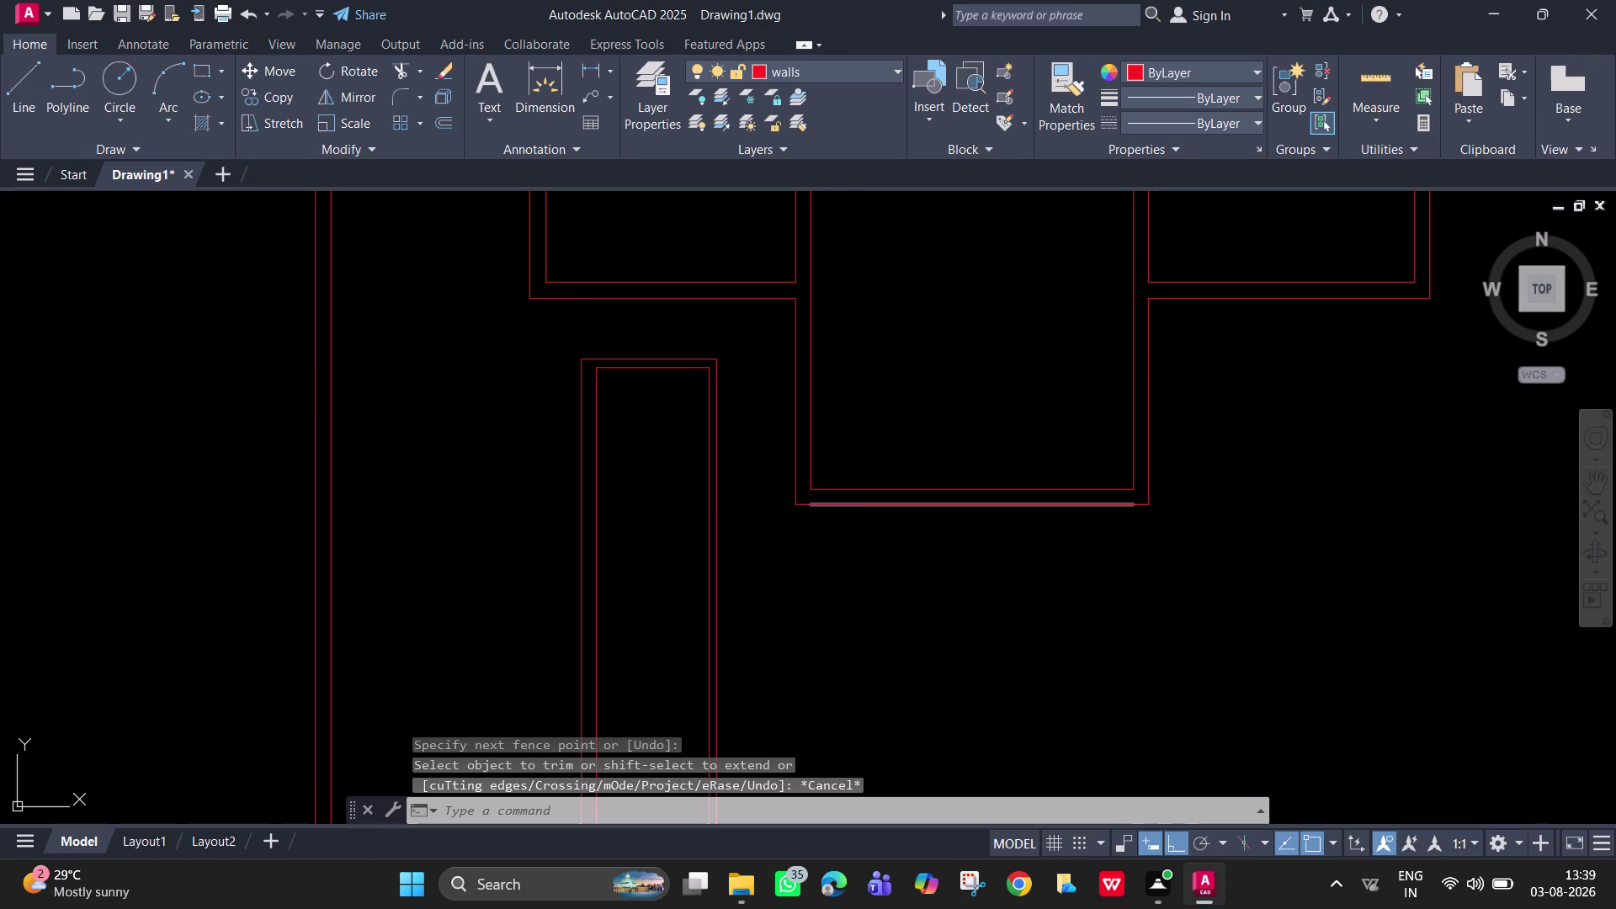
click(821, 505)
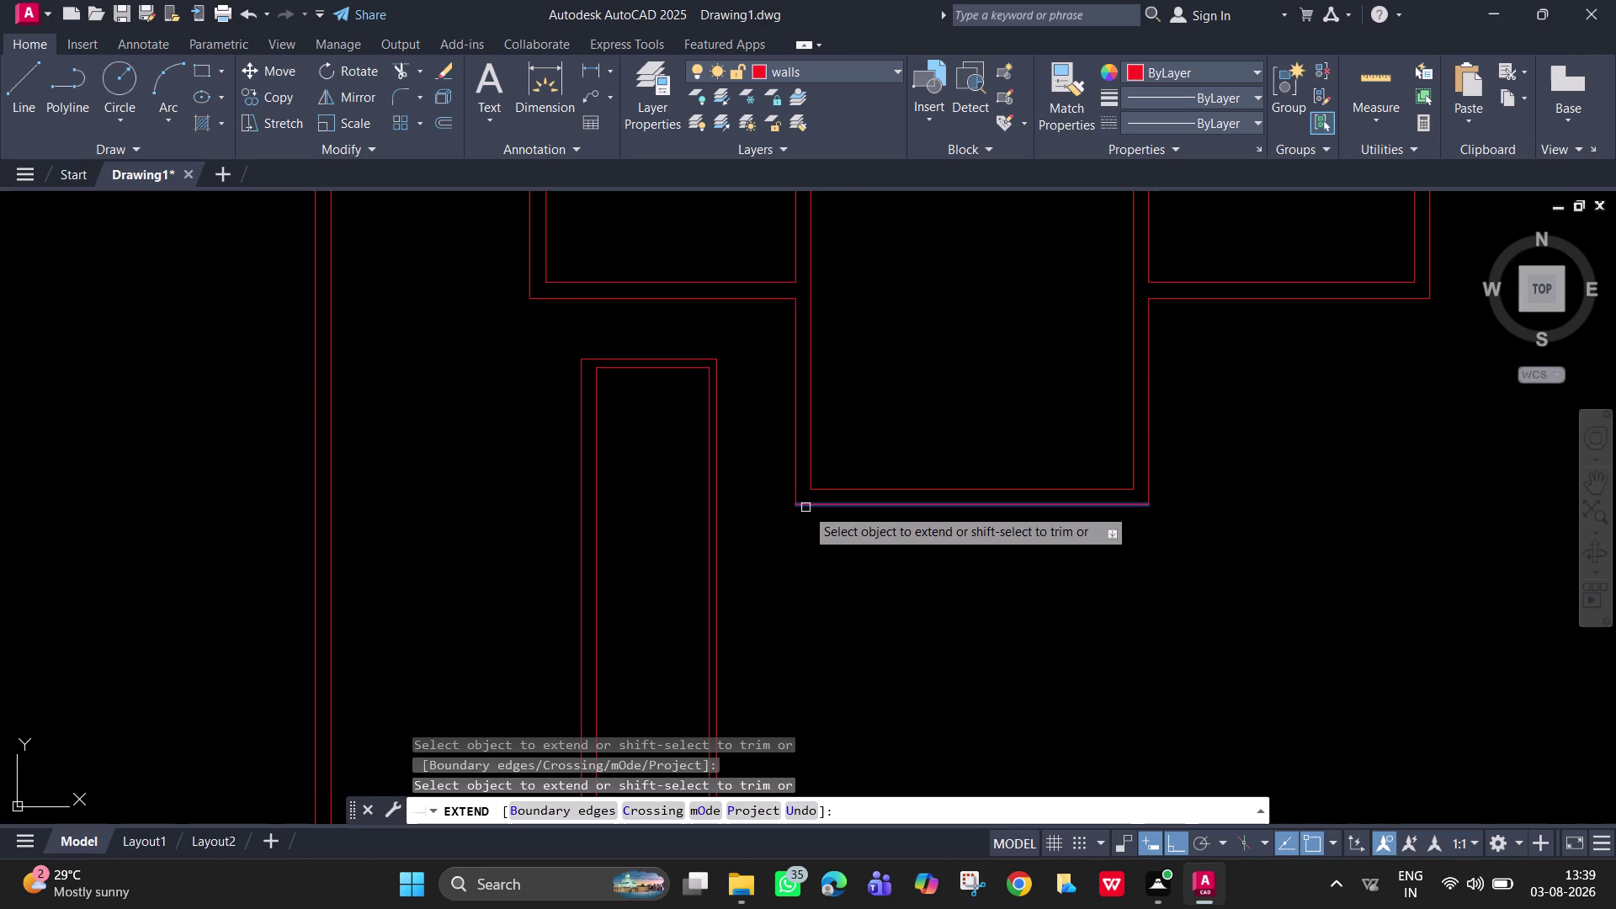
click(799, 508)
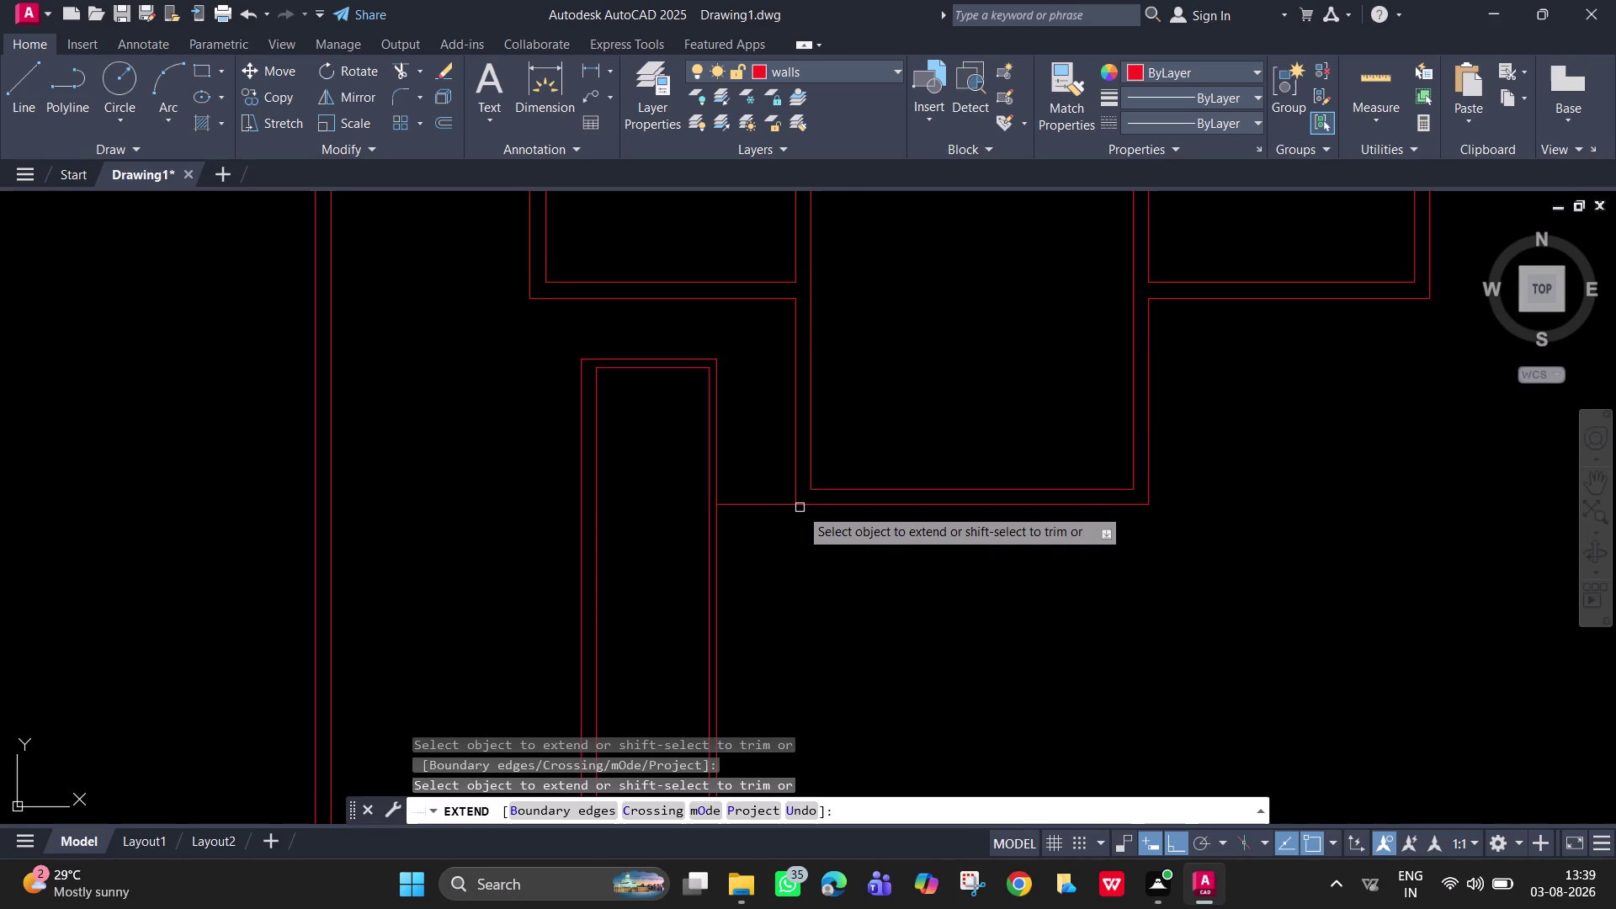
click(740, 505)
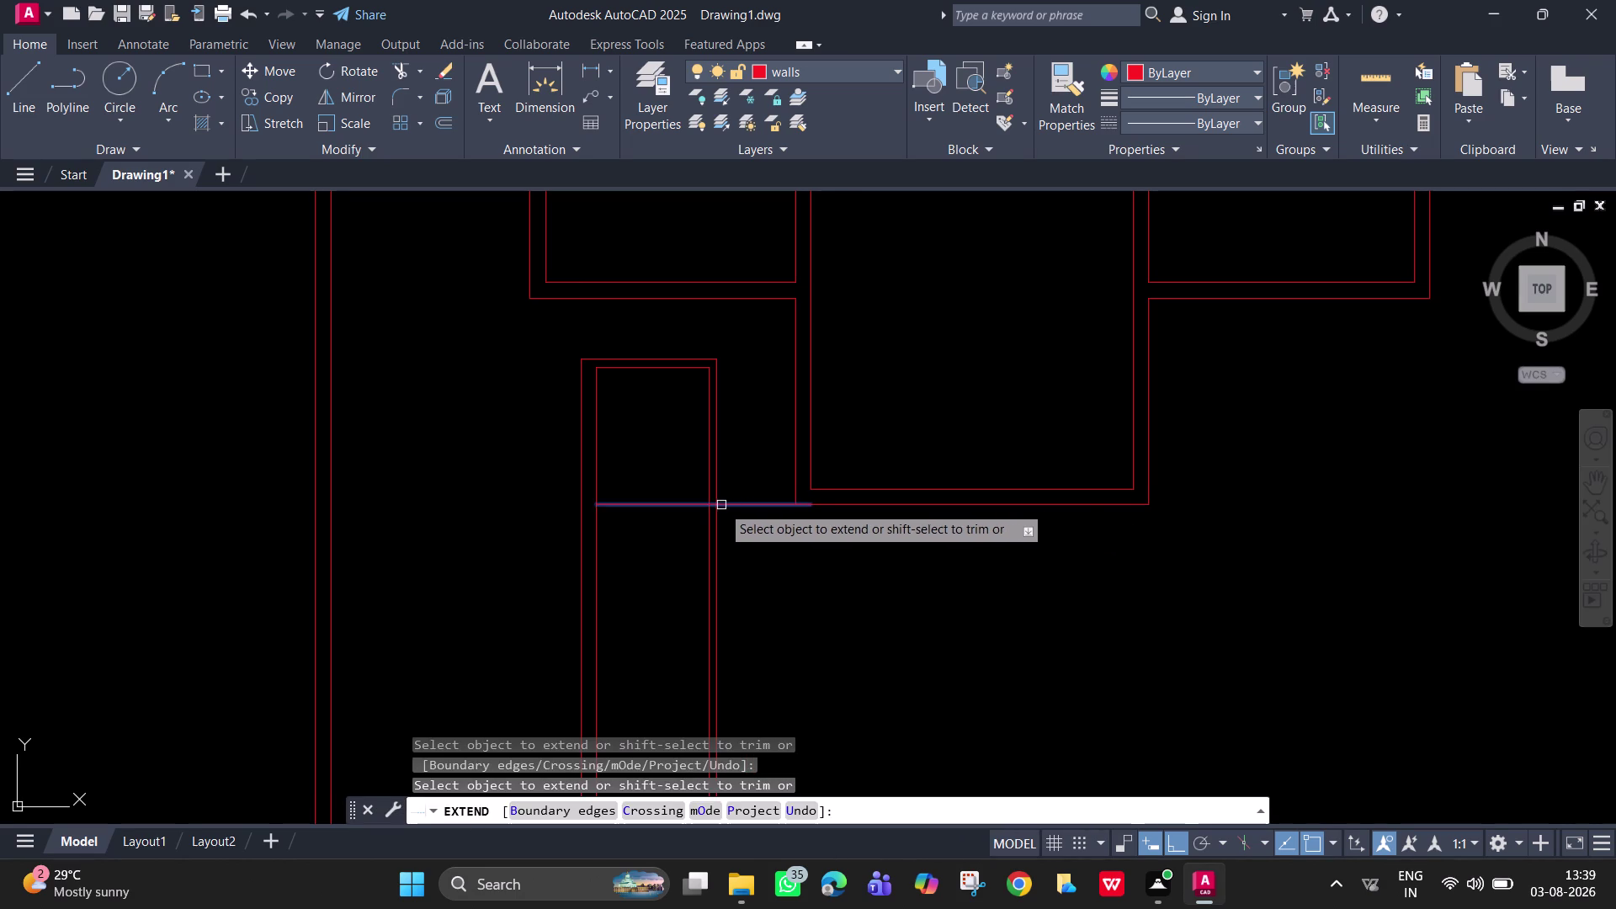
click(730, 505)
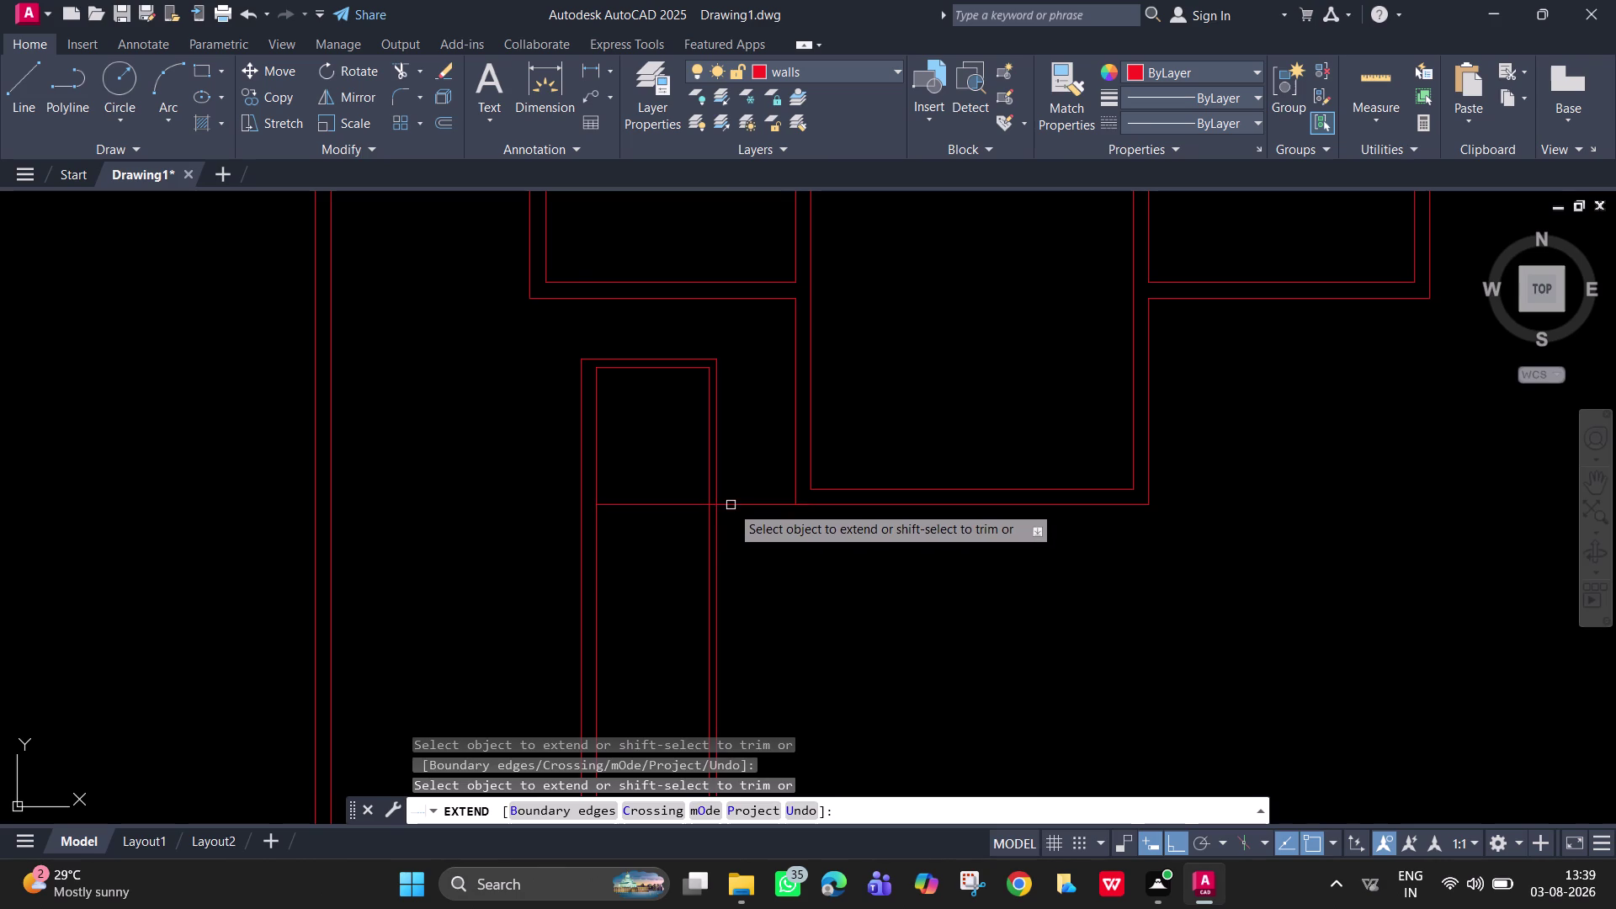
click(670, 503)
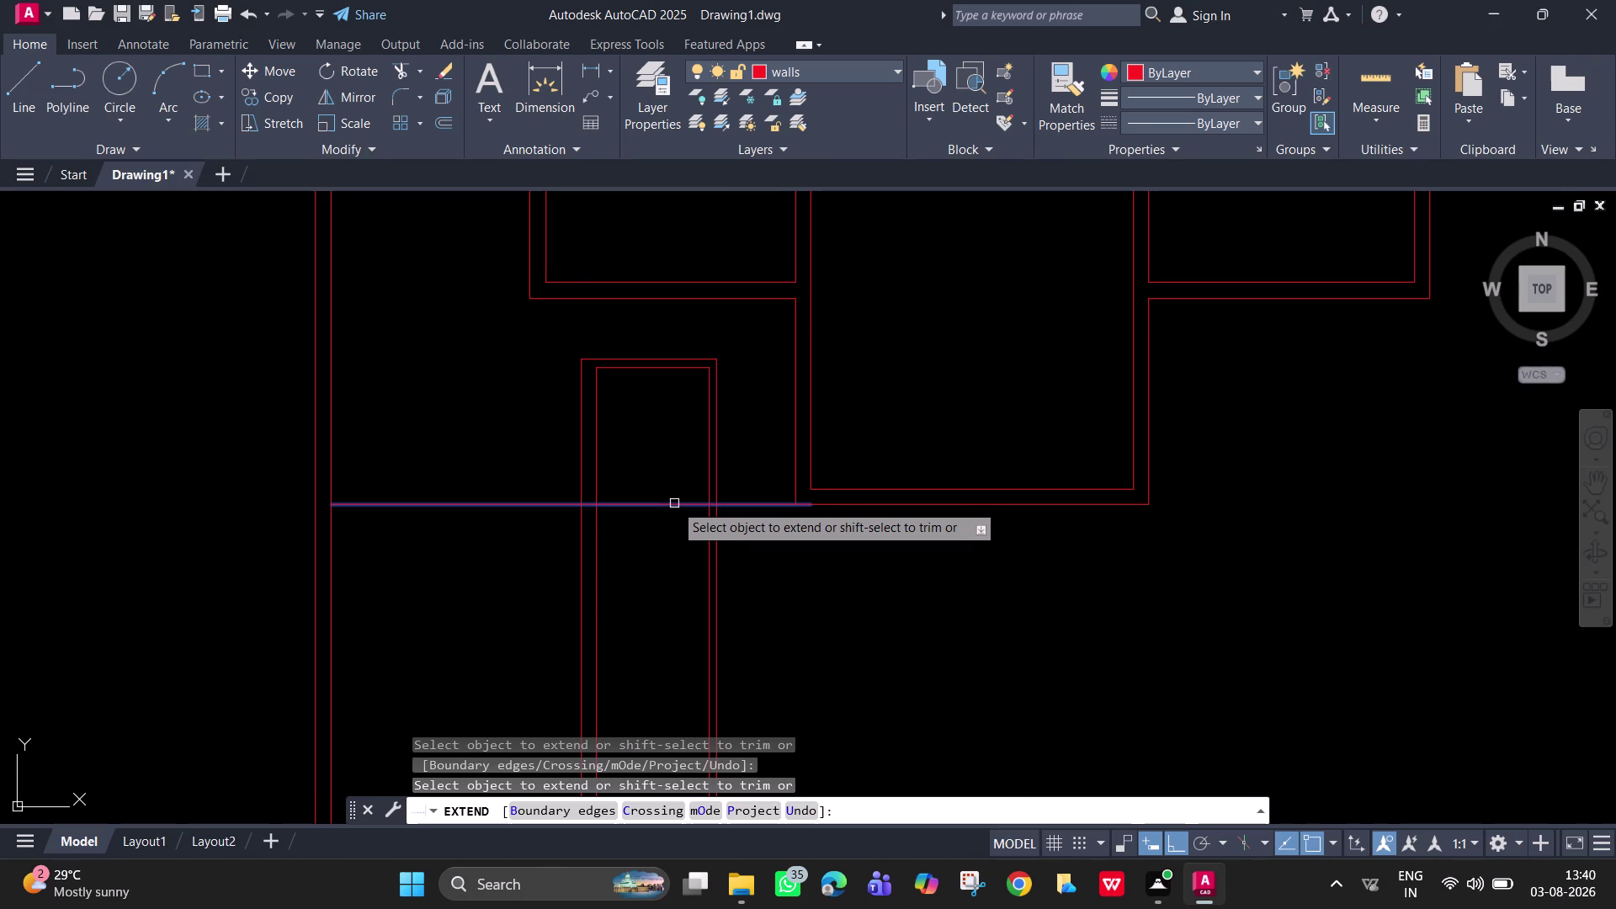
key(Escape)
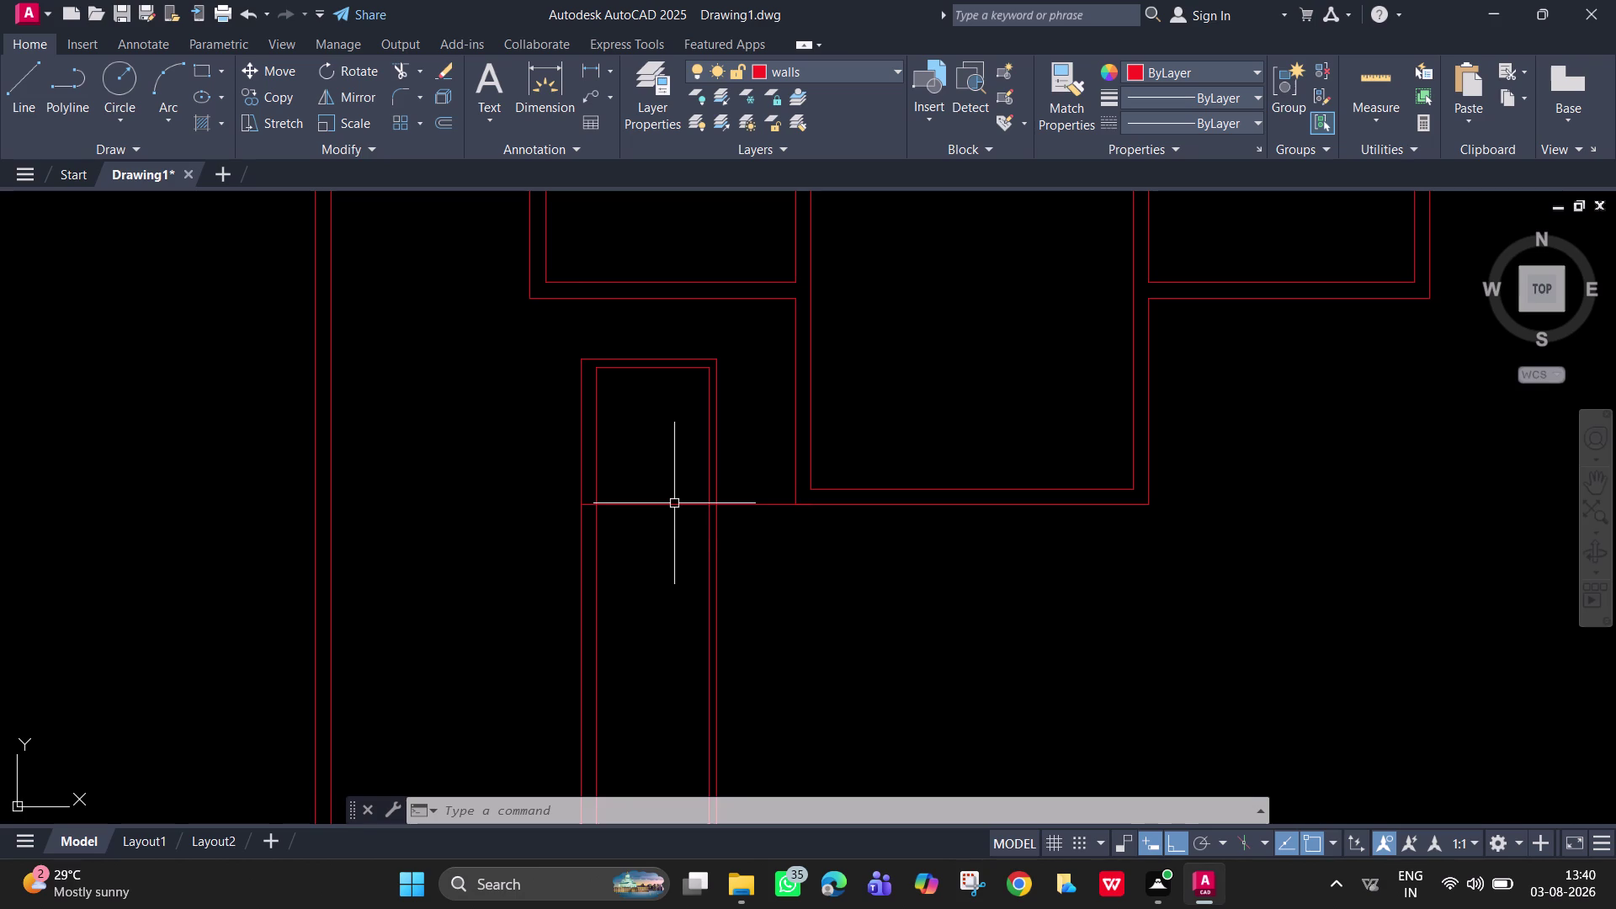
Offset the extended horizontal wall line 9" upward.
key(o)
key(Return)
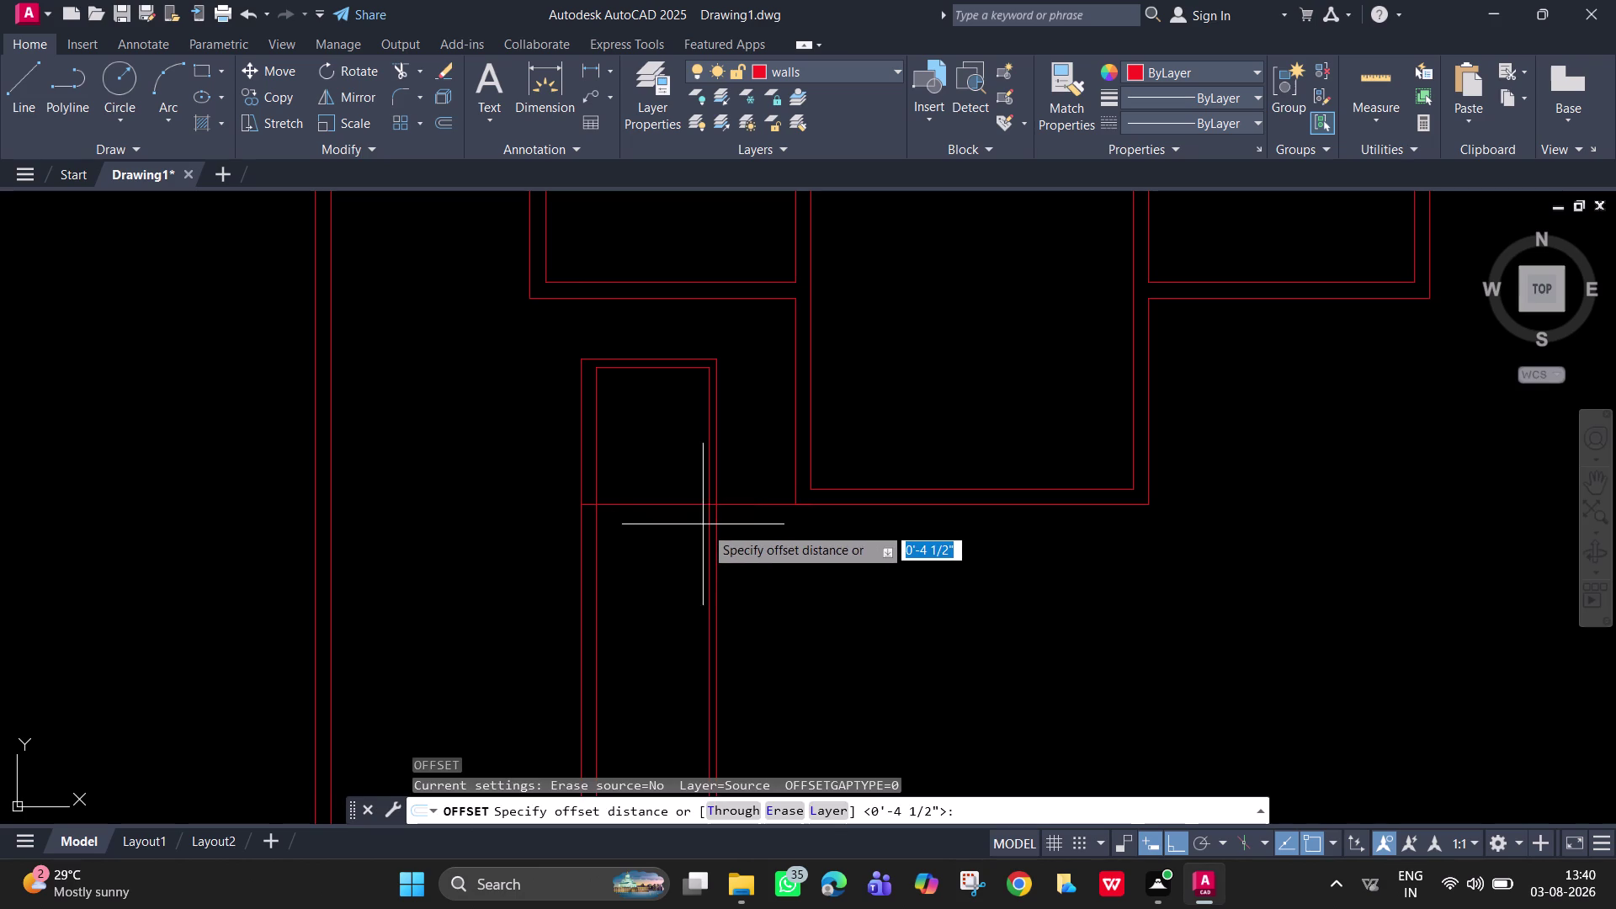
key(9)
key(Return)
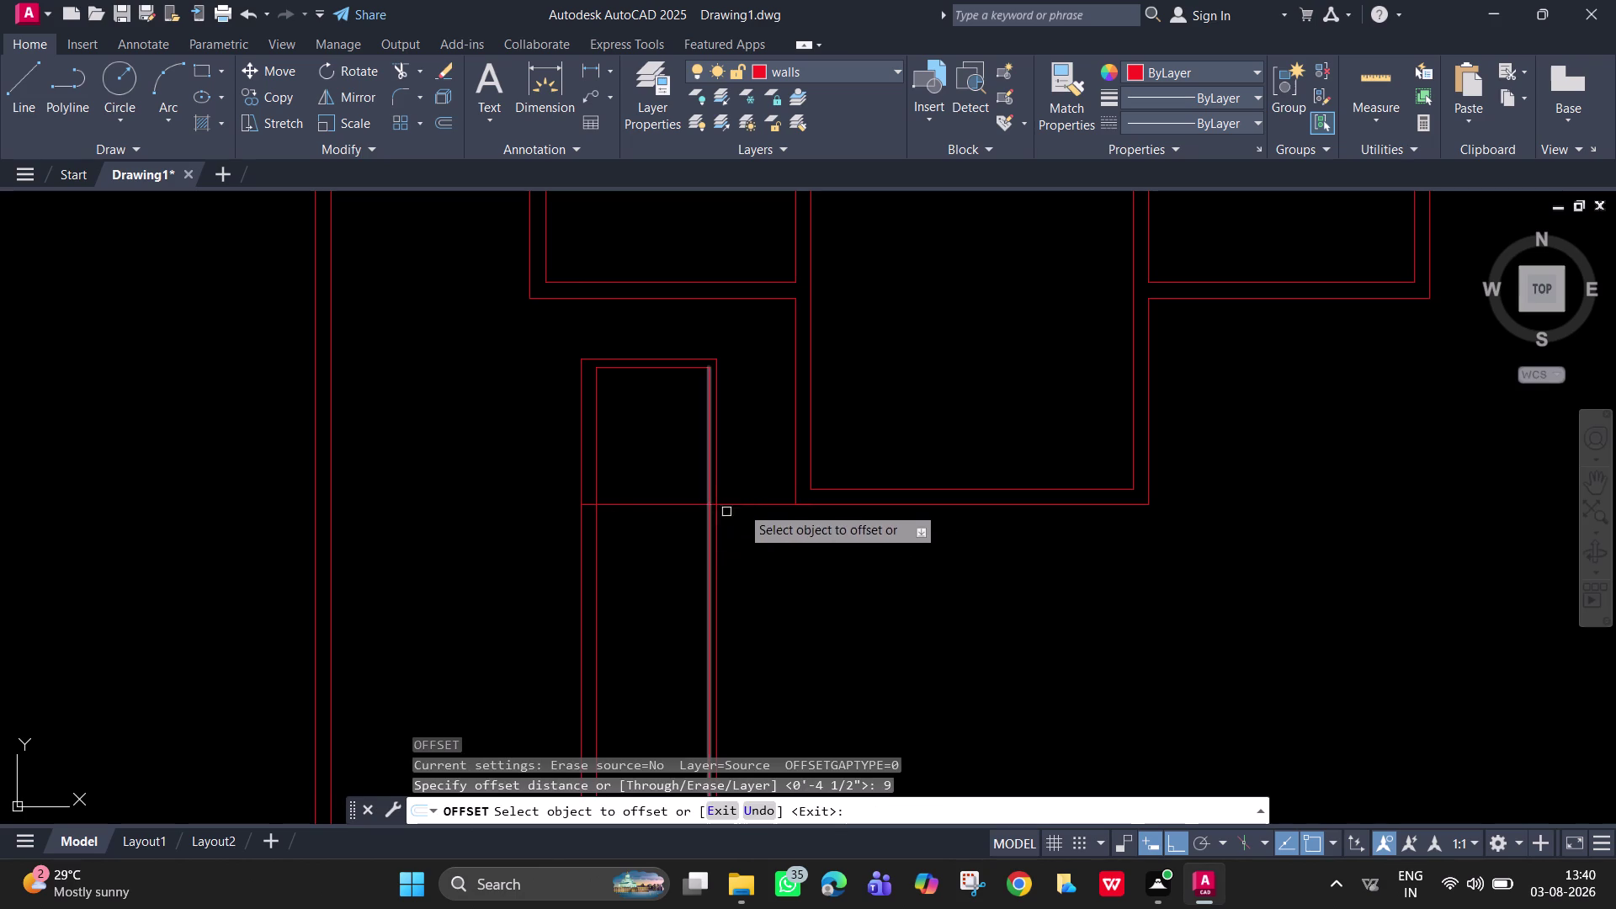
click(750, 502)
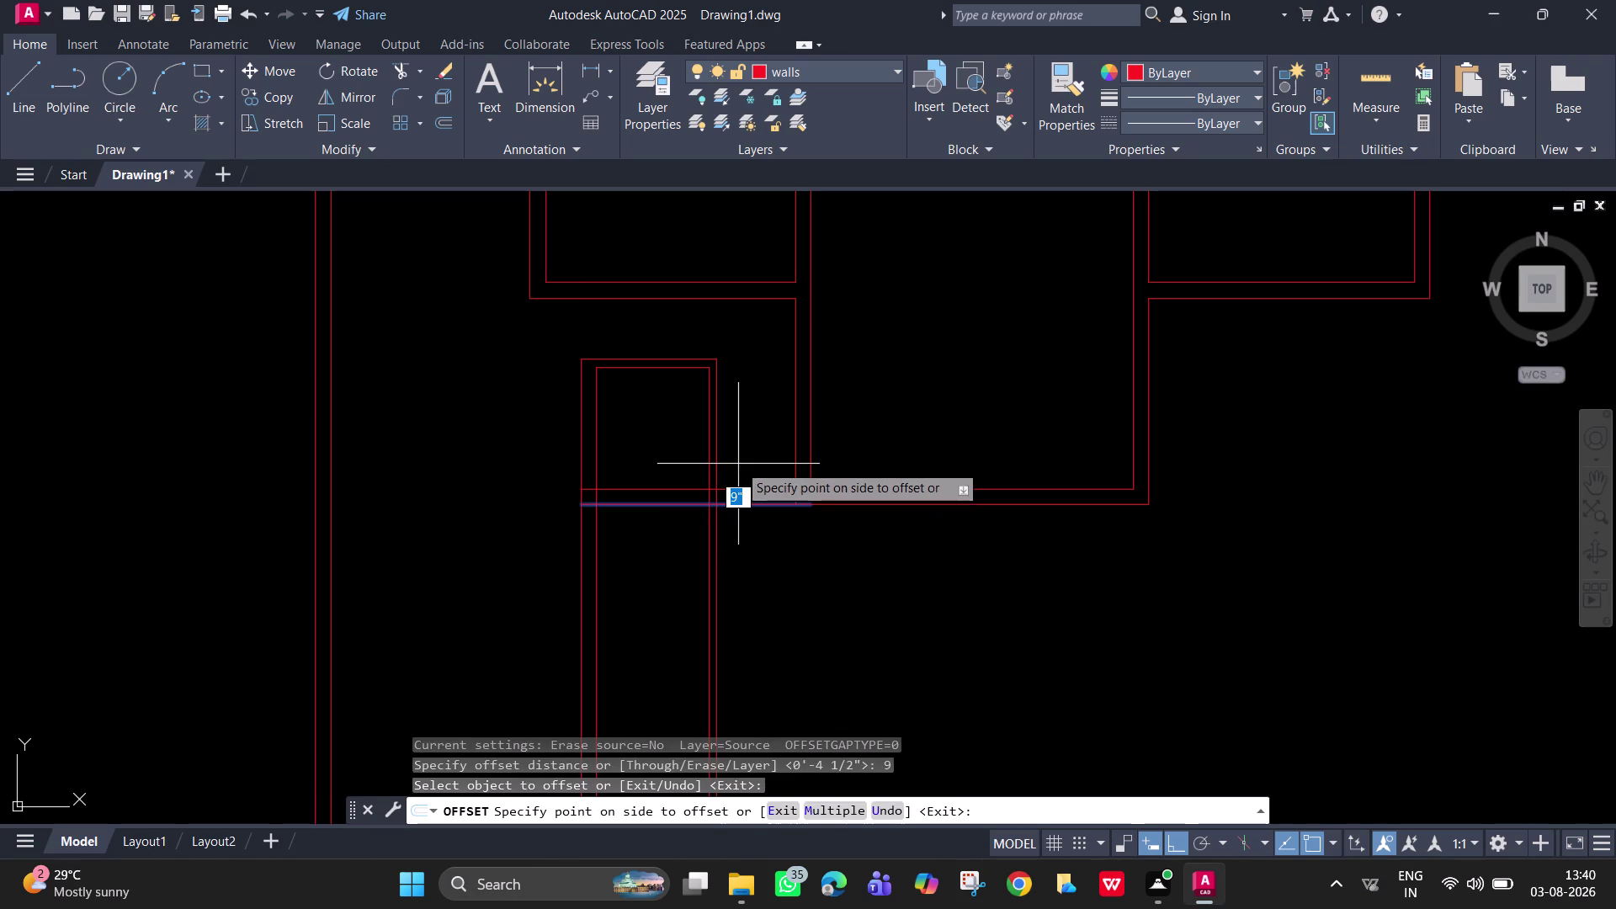
click(738, 464)
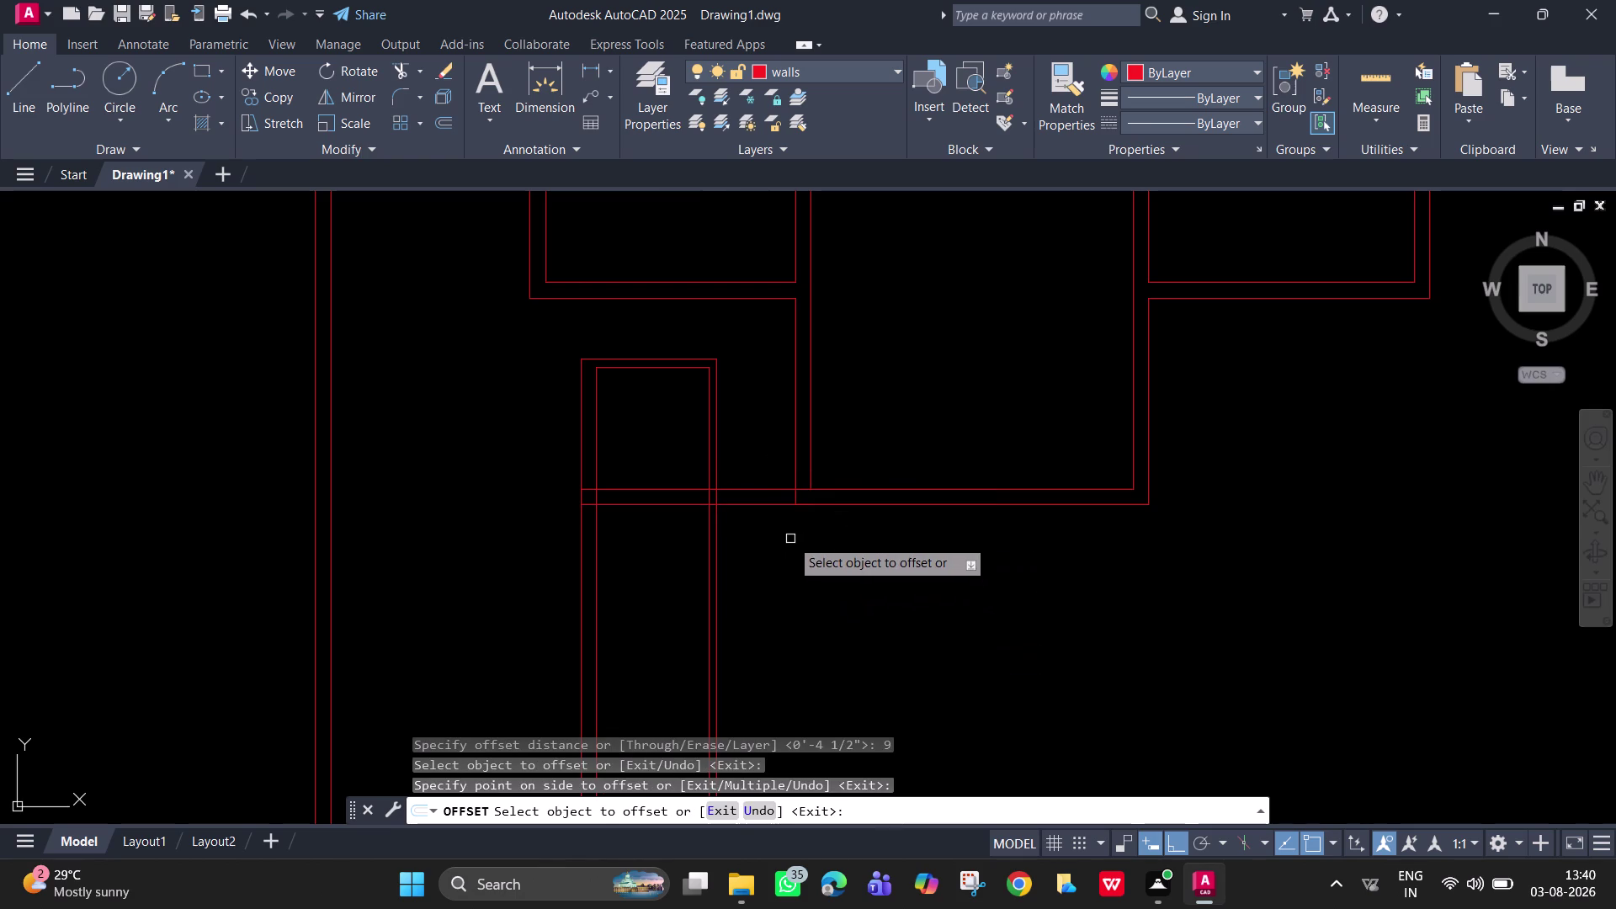
key(Escape)
Trim the overlapping wall line segments at the interior wall crossings.
text(tr)
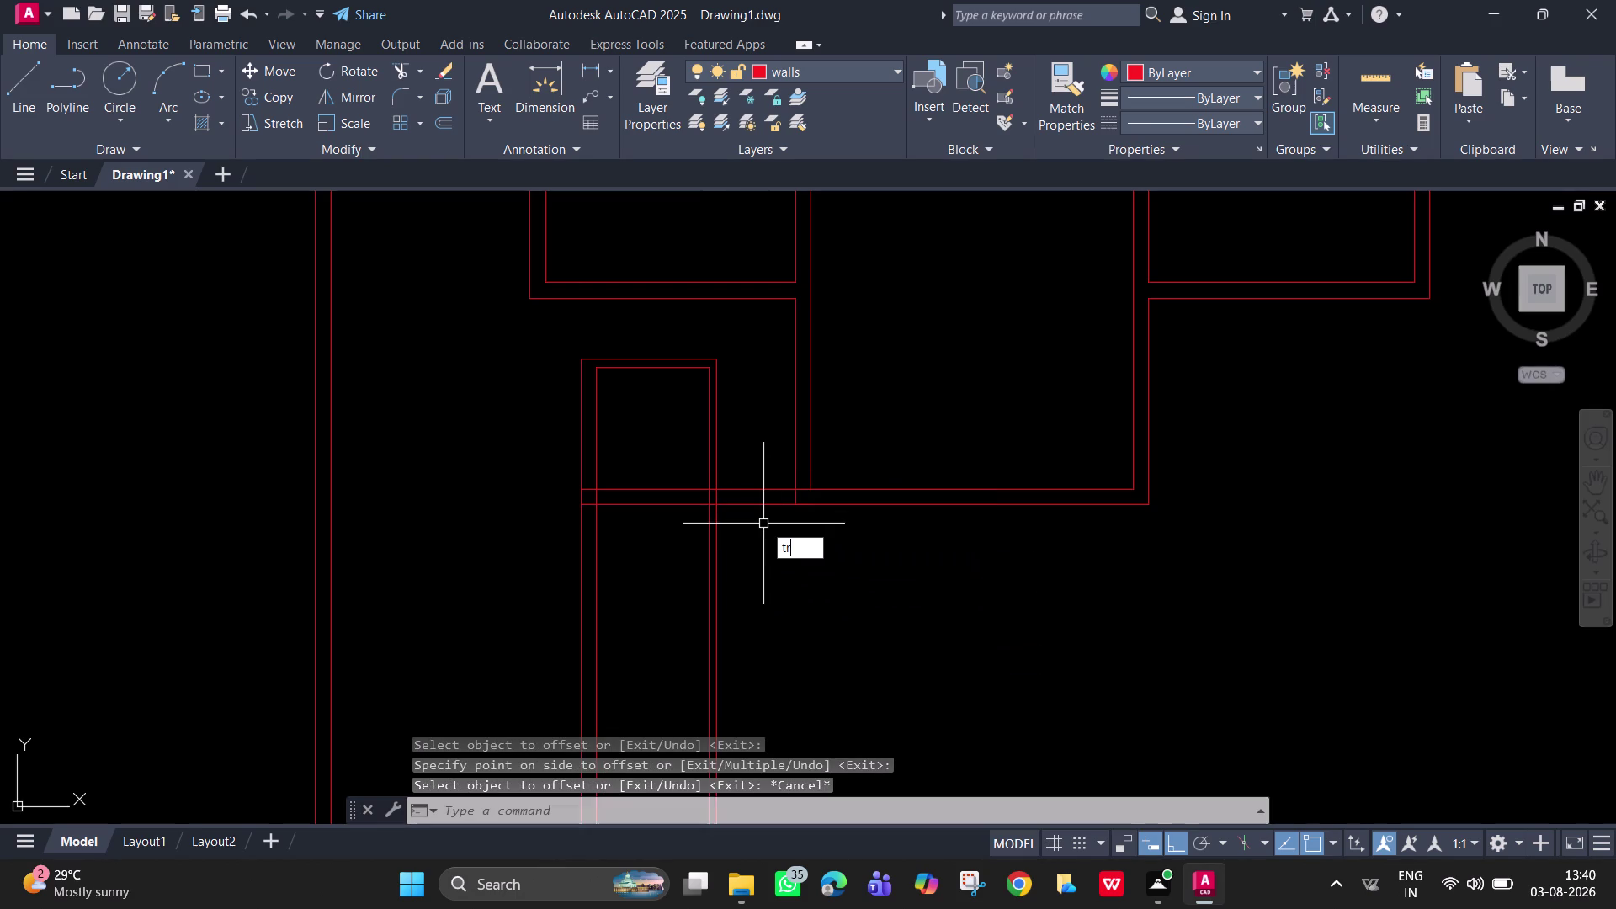
key(space)
scroll(up, 3)
click(596, 479)
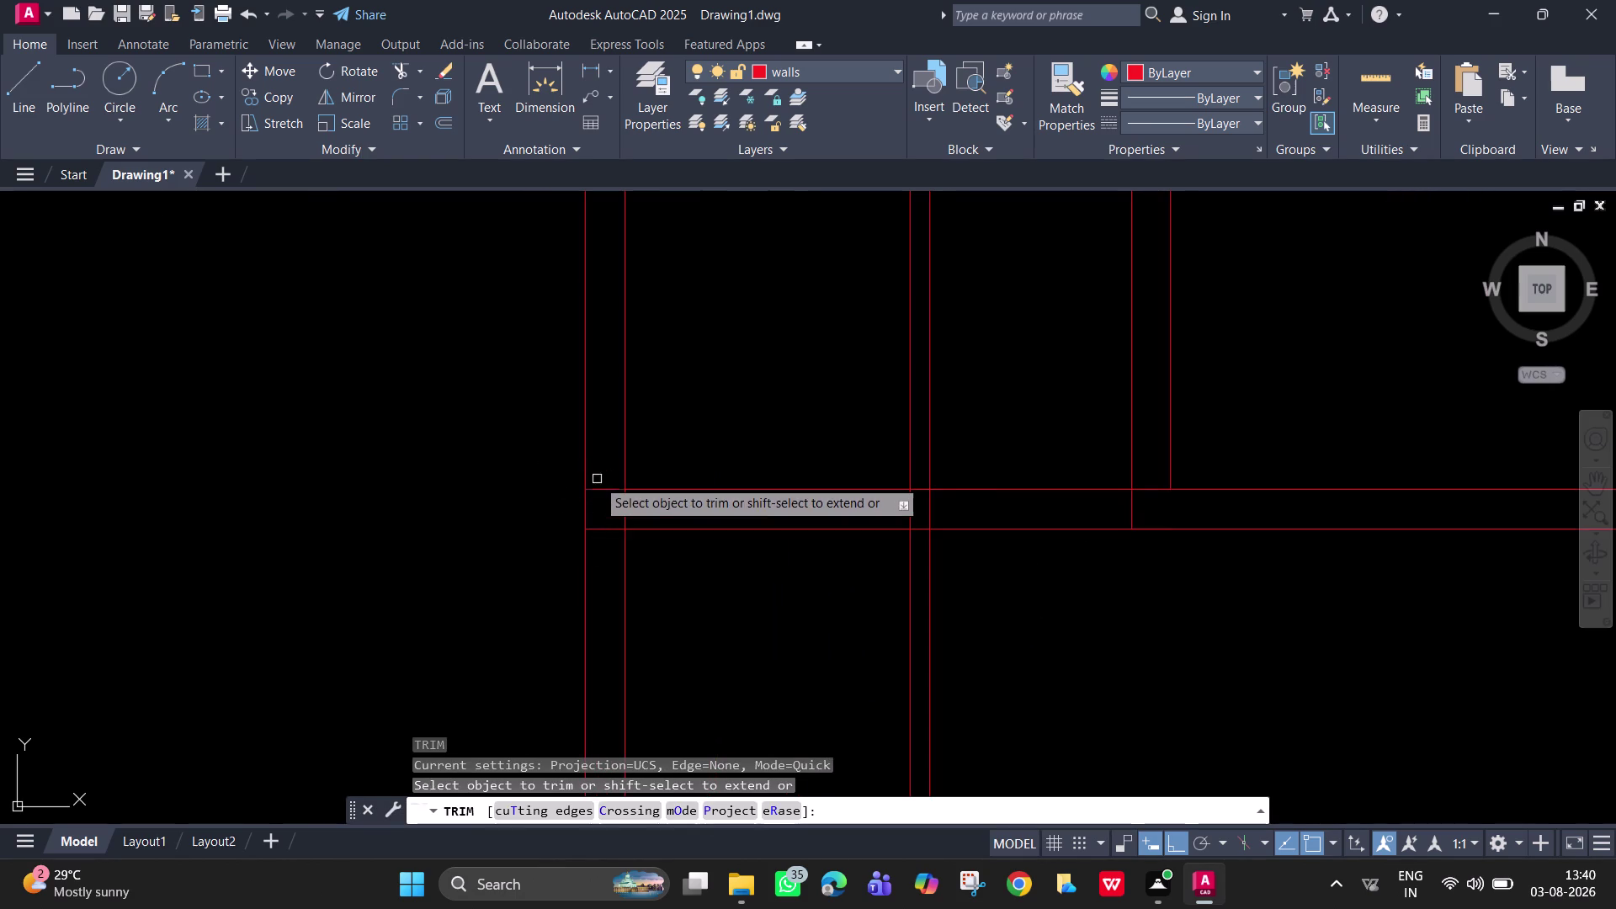
click(641, 514)
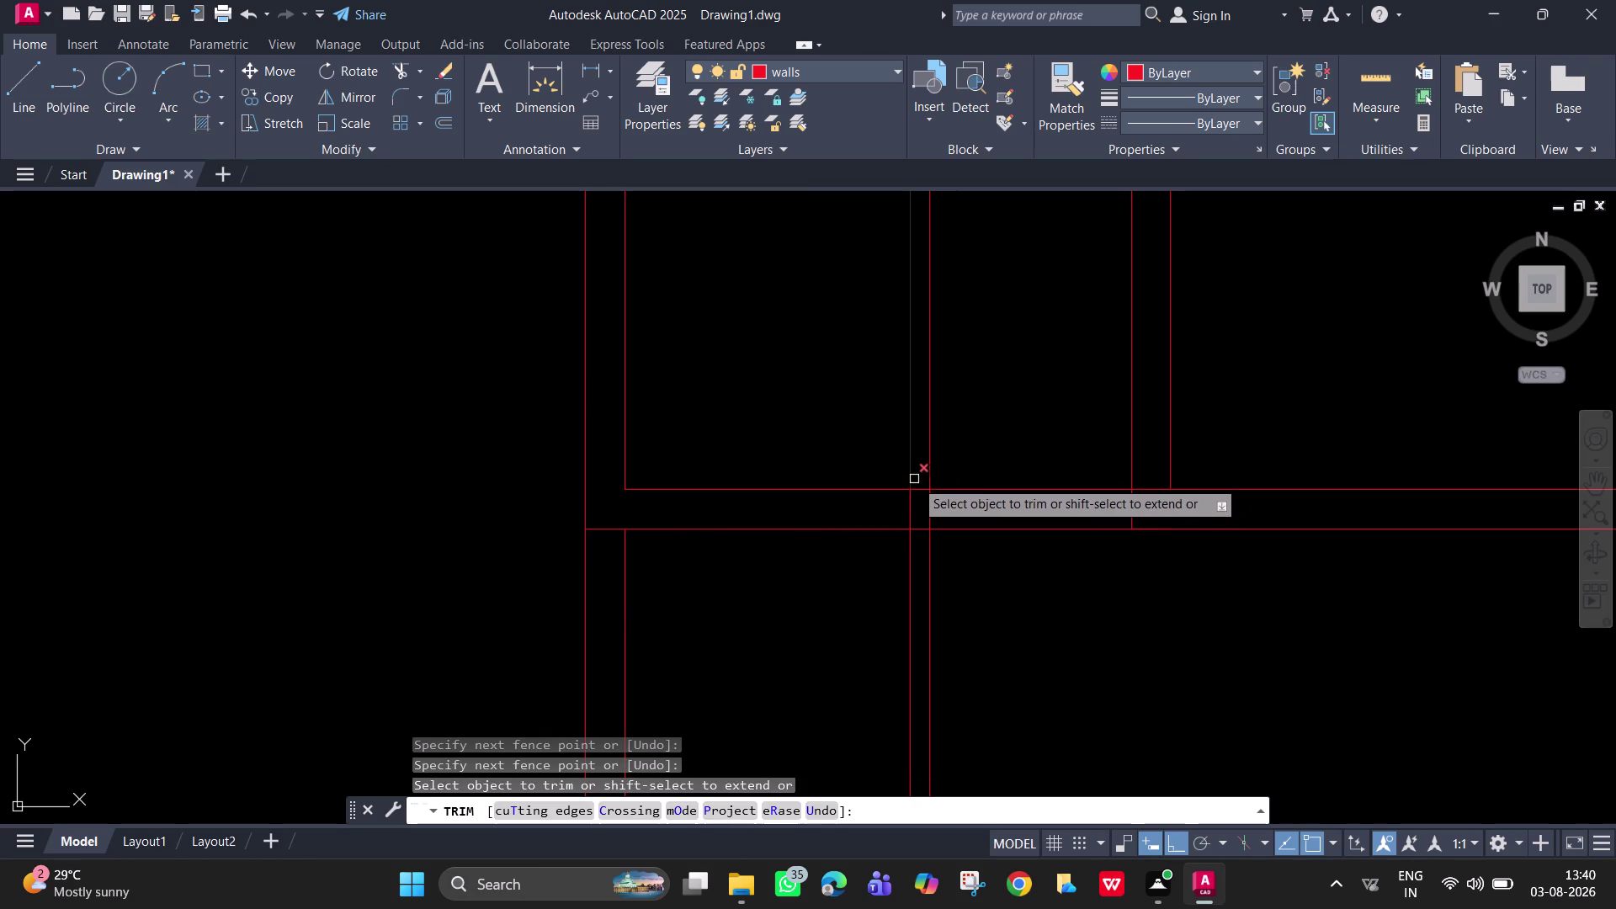
click(924, 489)
click(907, 509)
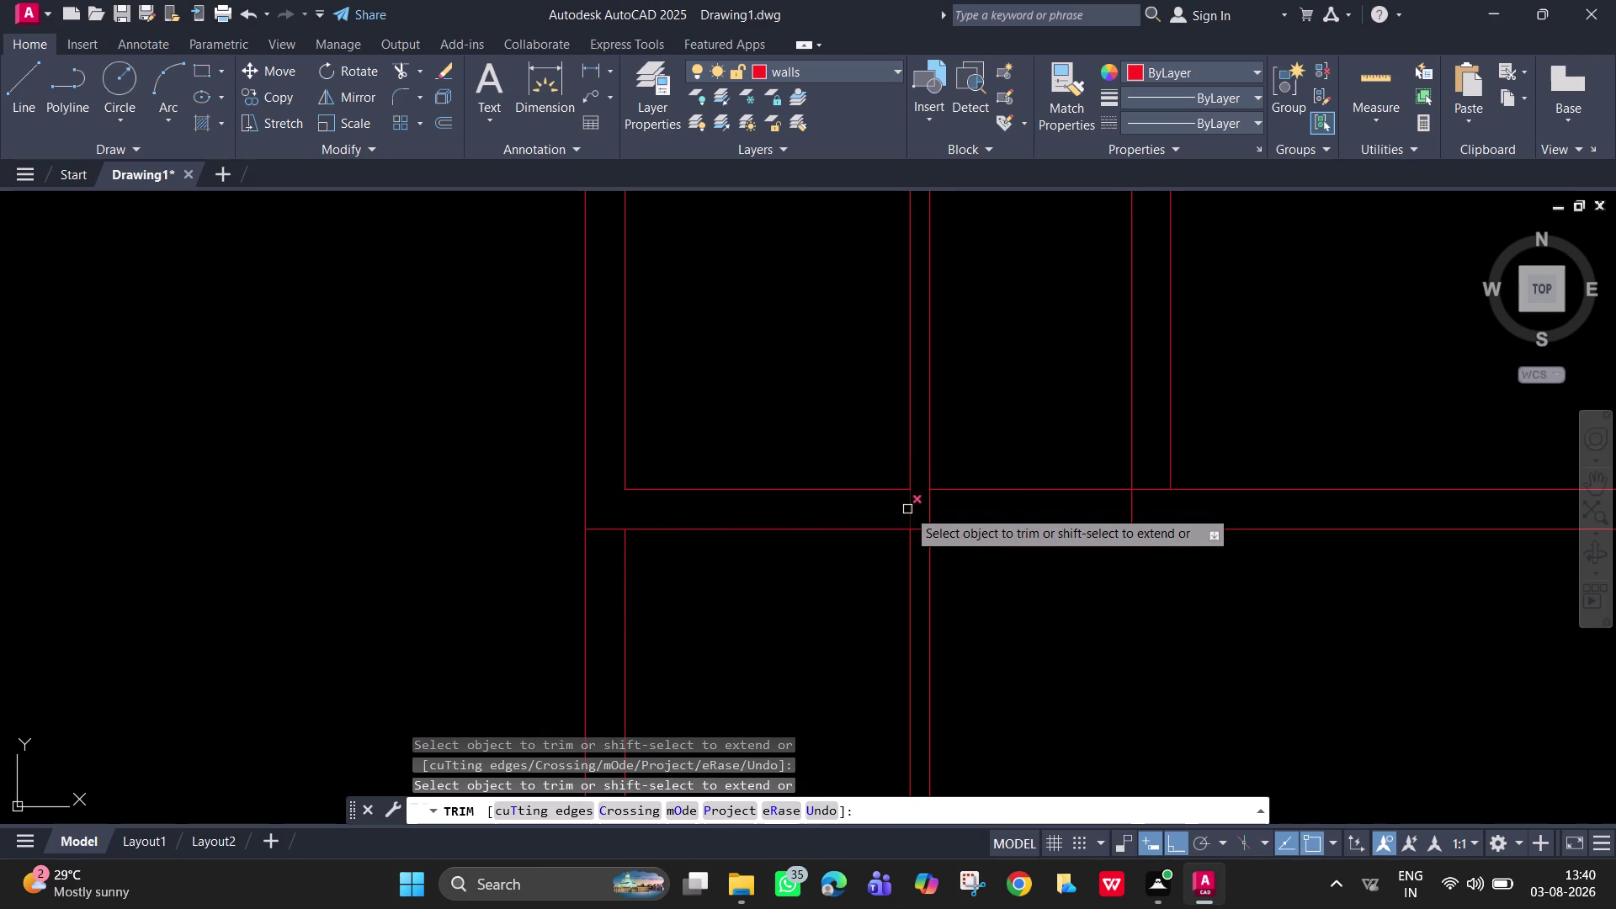
click(927, 510)
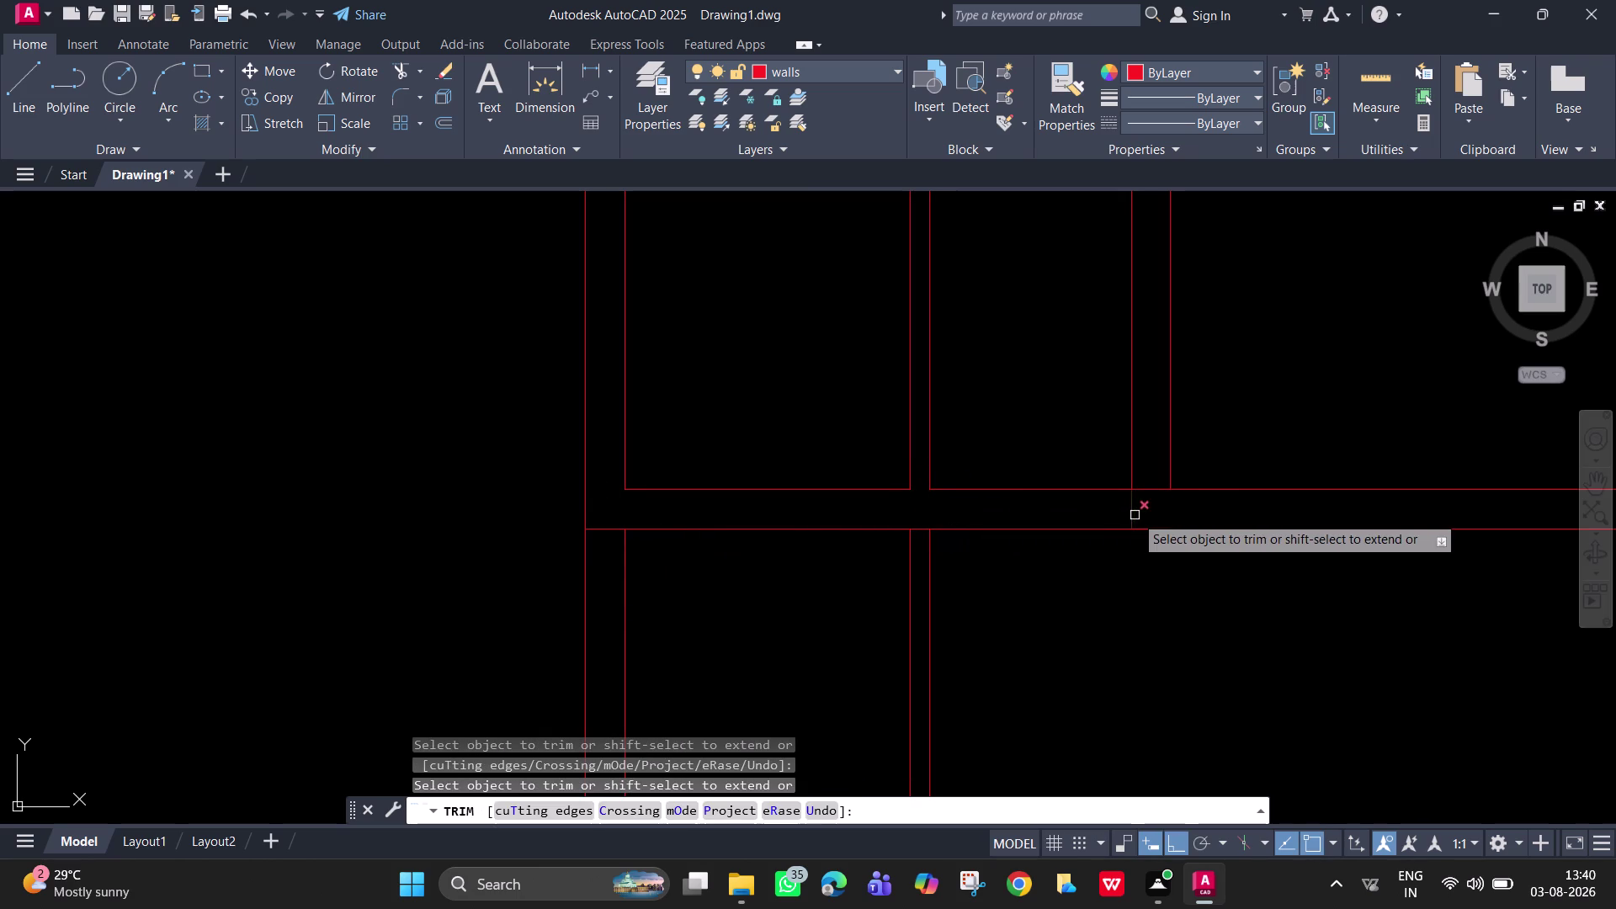
click(1135, 515)
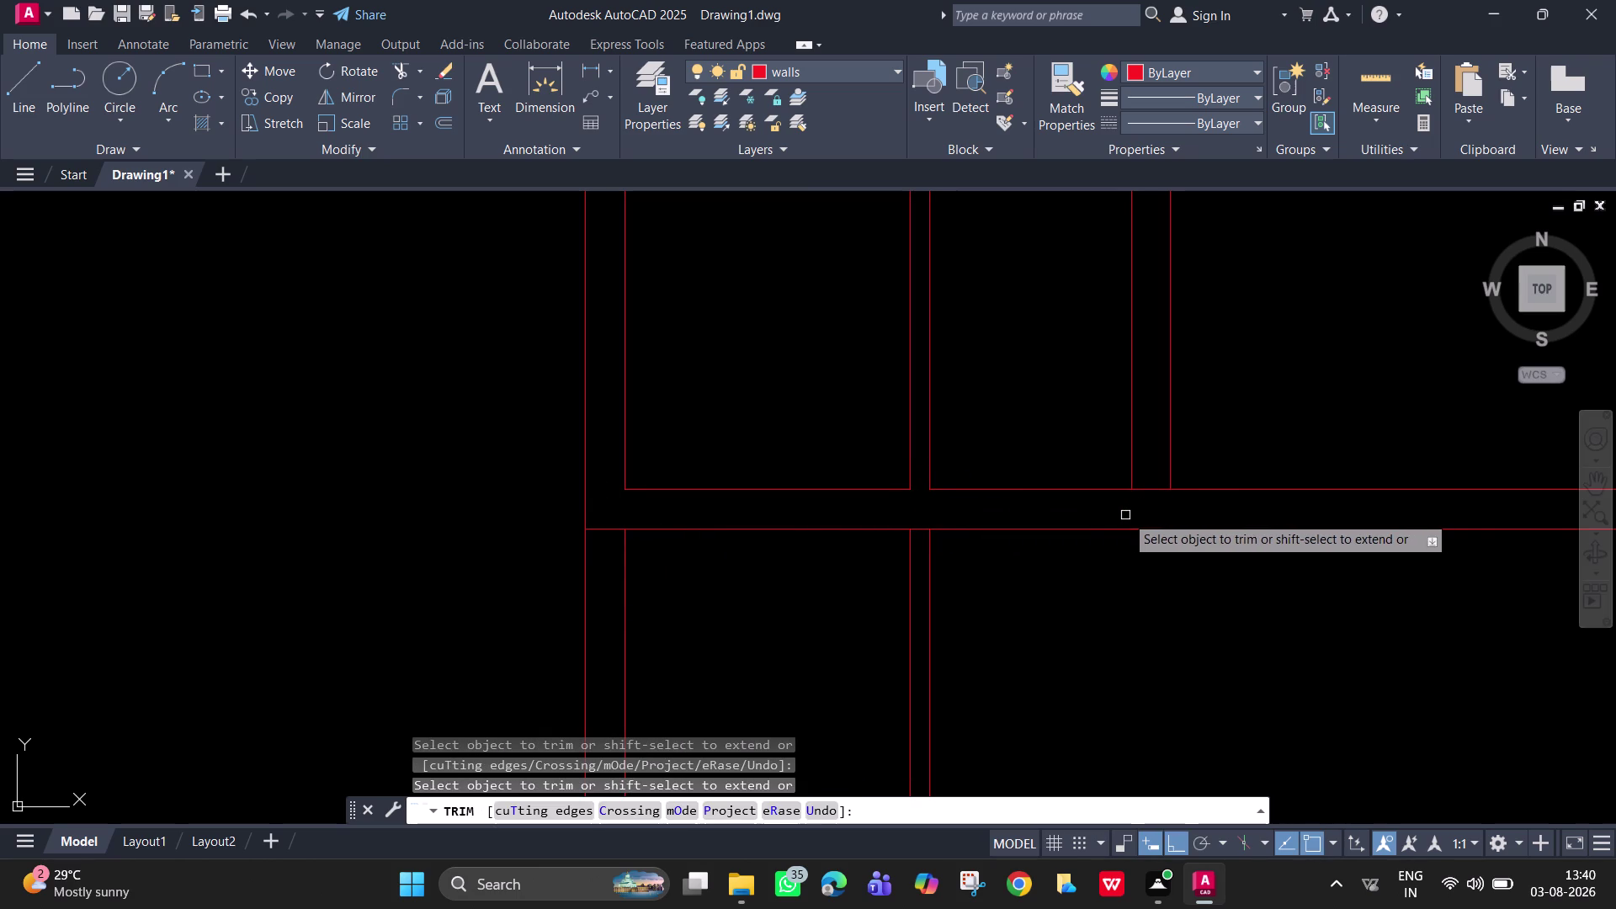
drag(1145, 481, 1153, 494)
click(1154, 494)
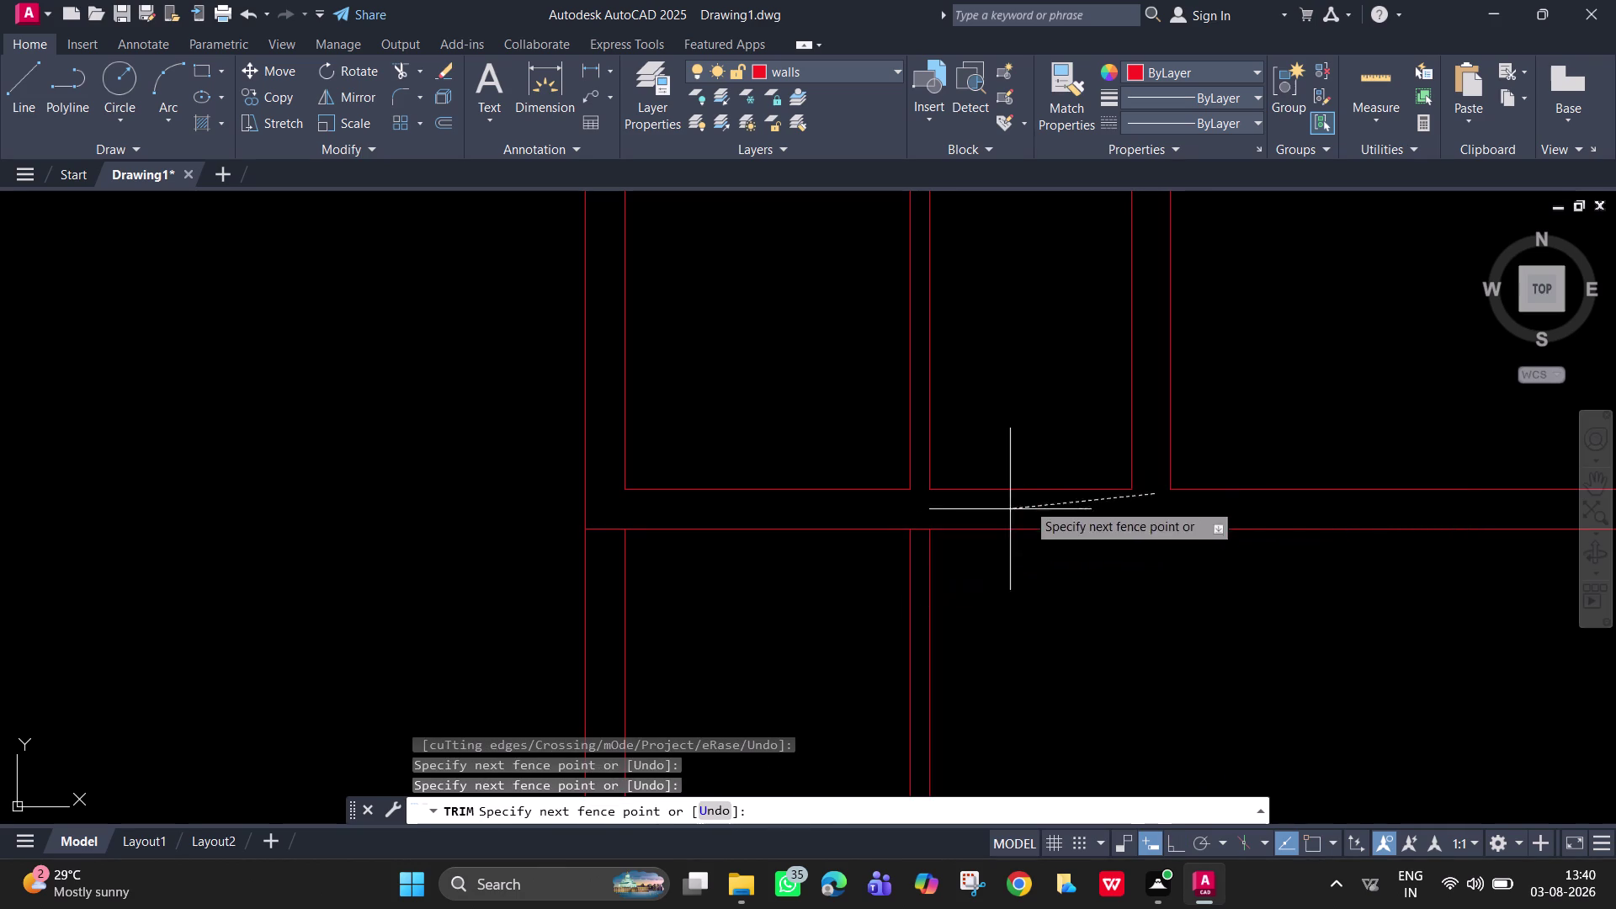
key(Escape)
Trim the two remaining overlaps at the lower junction.
key(space)
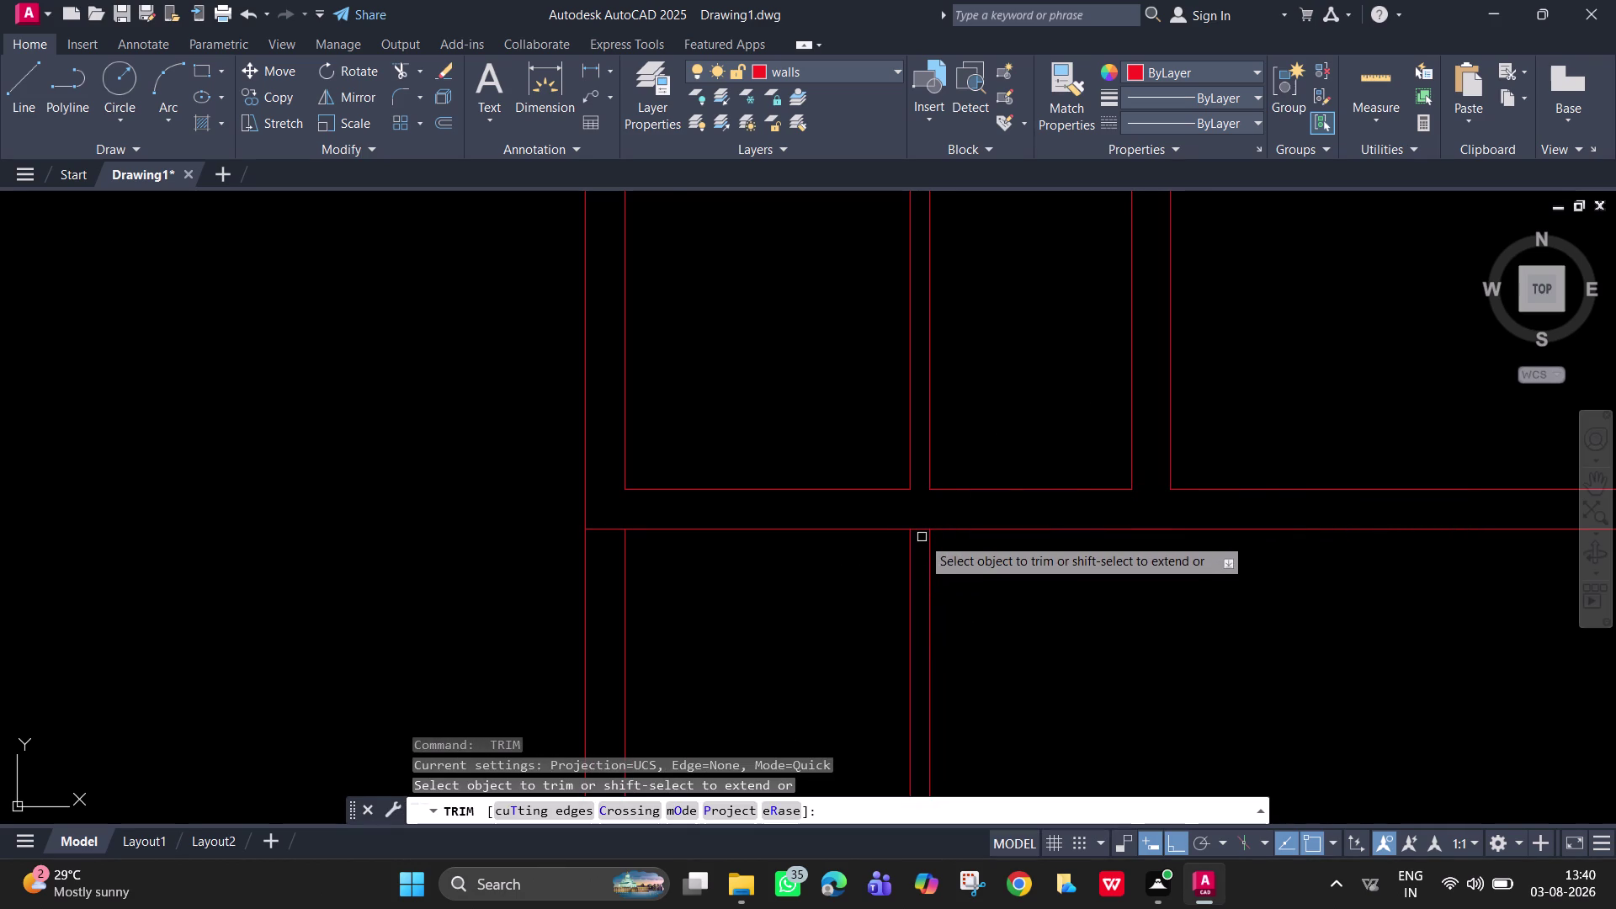
click(920, 532)
click(605, 528)
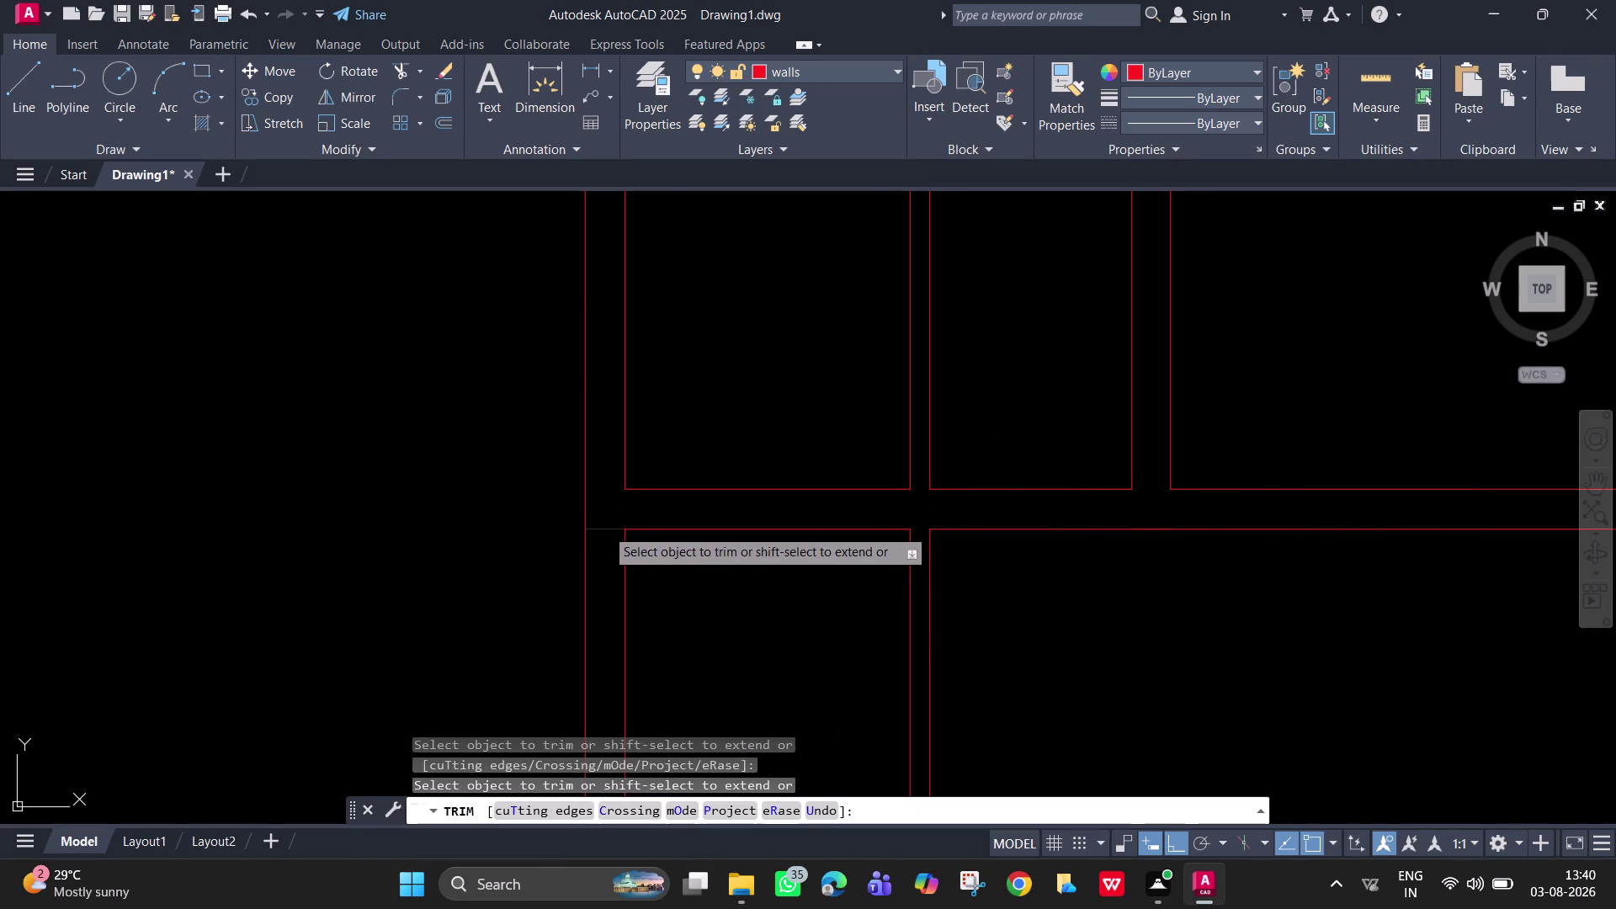
scroll(down, 3)
middle_drag(1099, 587, 925, 542)
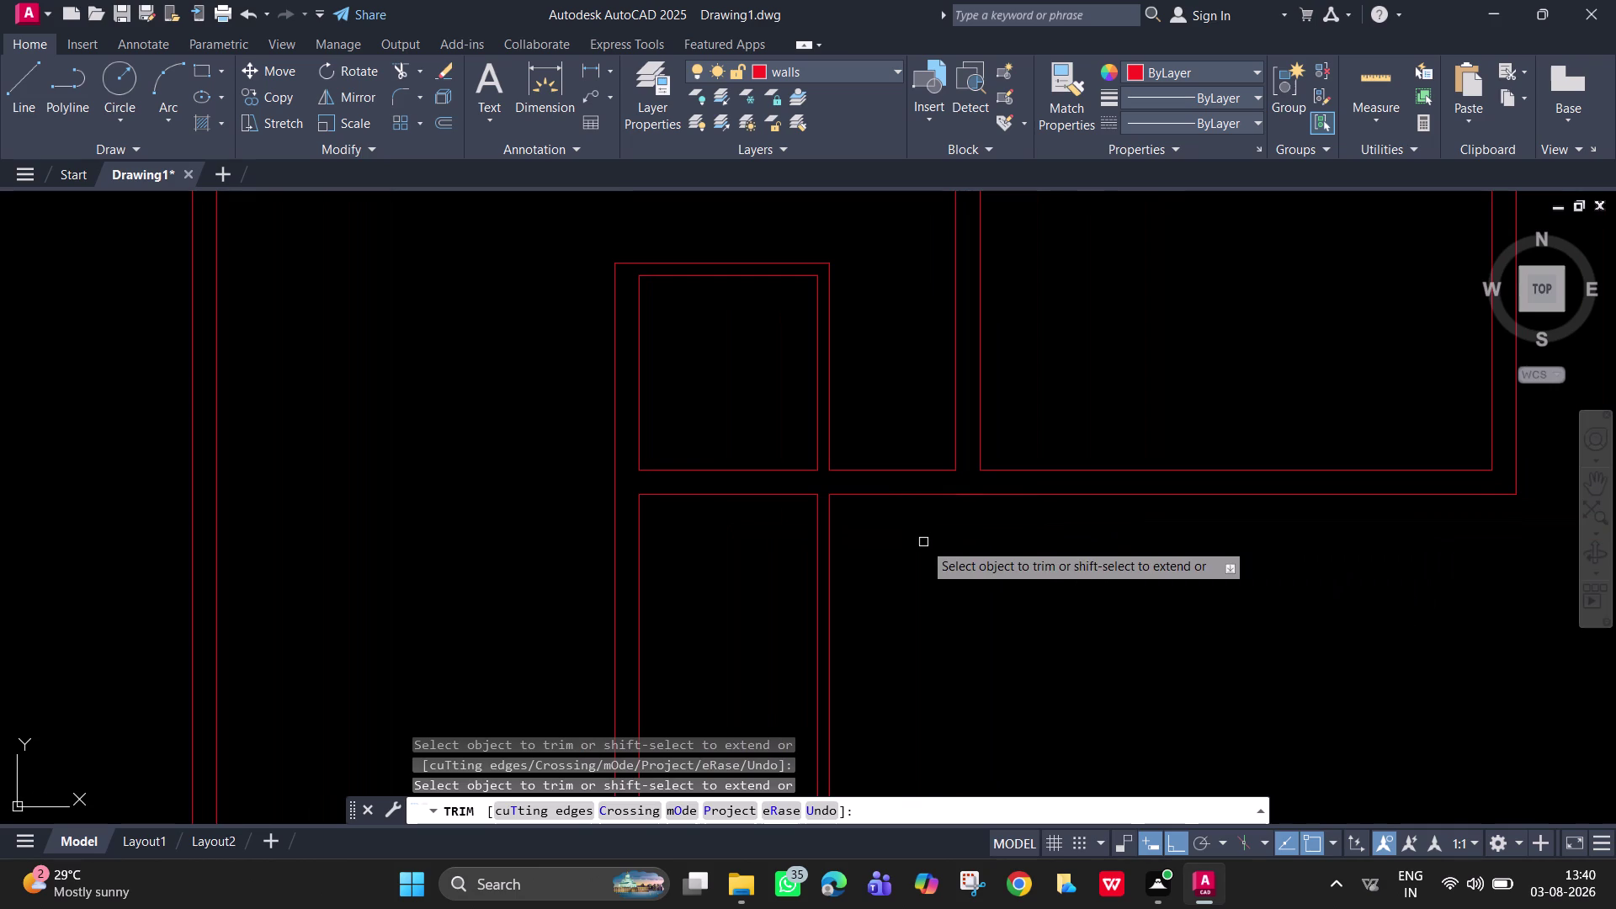
key(Escape)
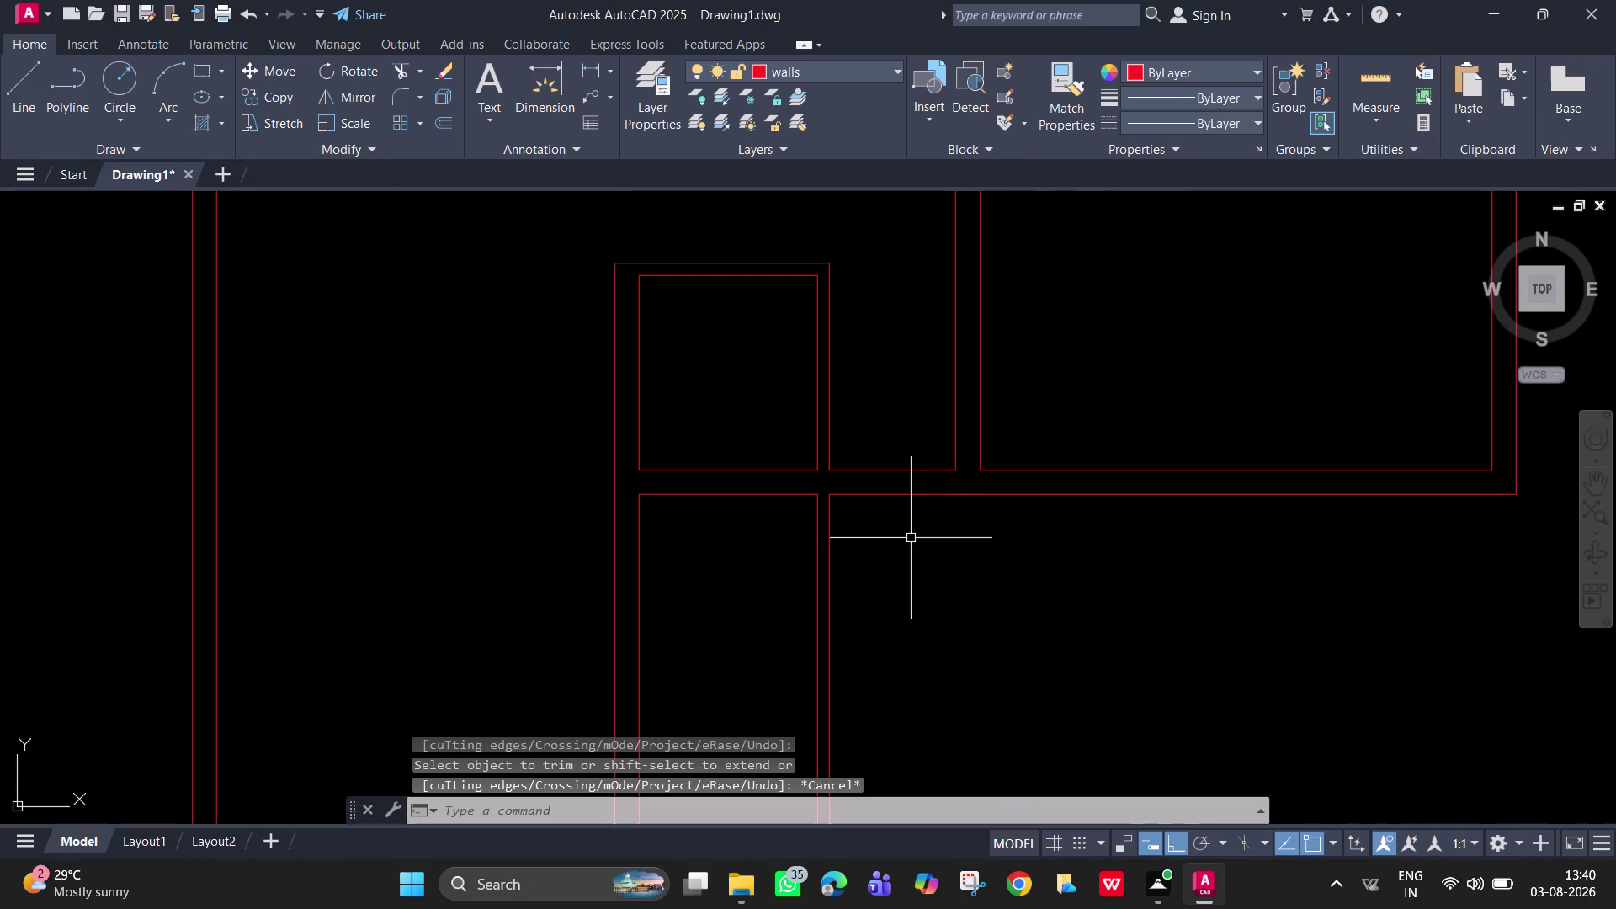
scroll(down, 3)
scroll(down, 3)
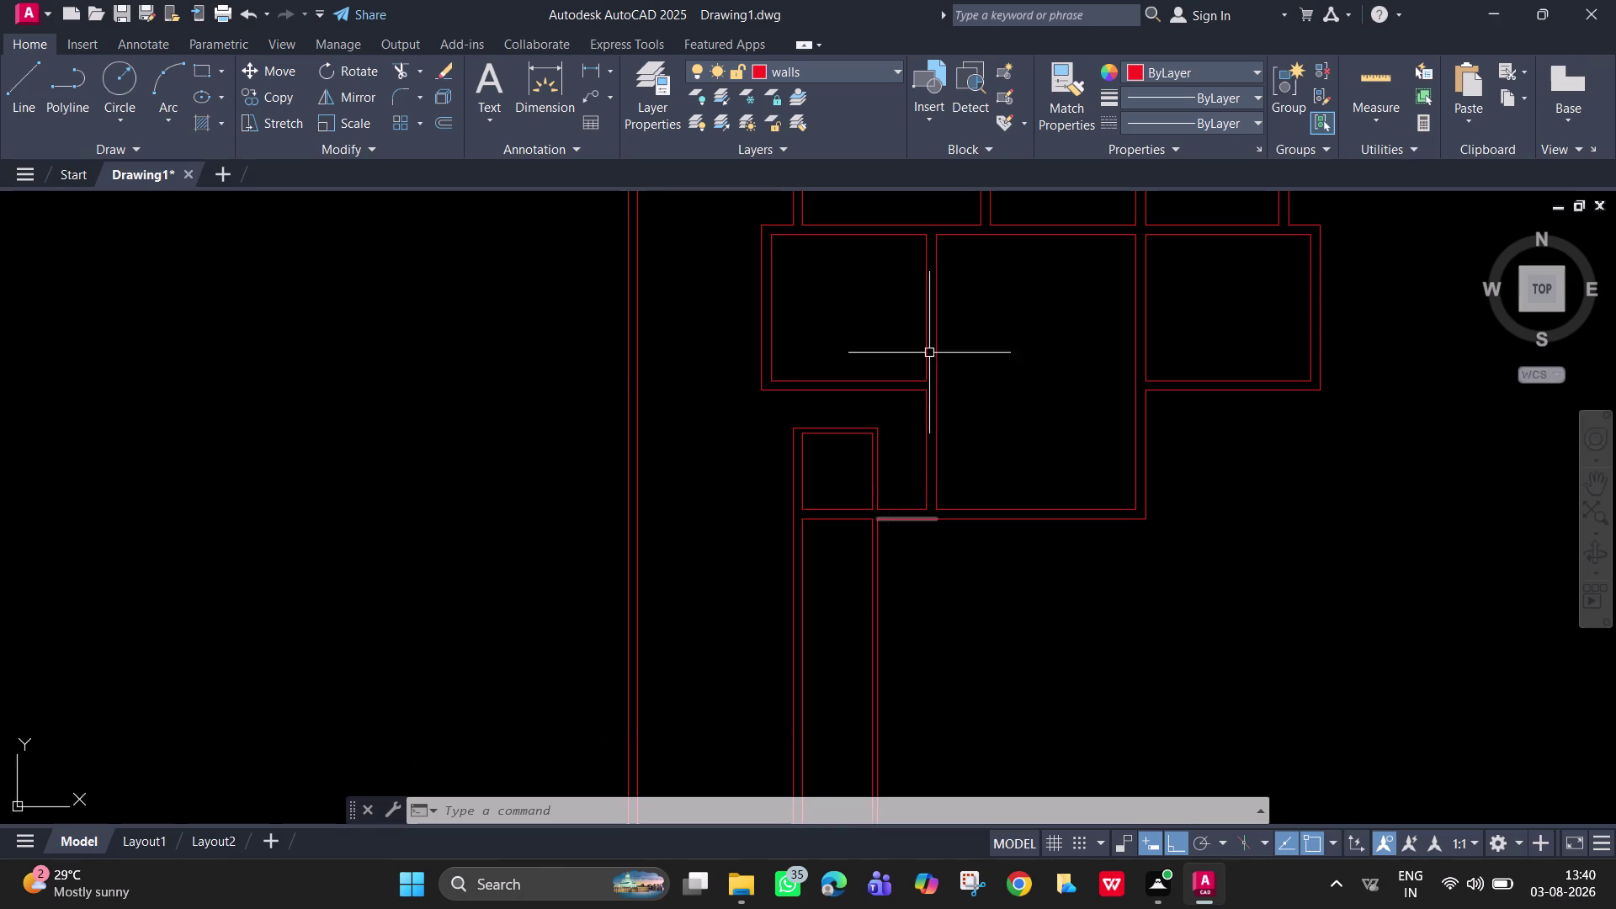
click(592, 75)
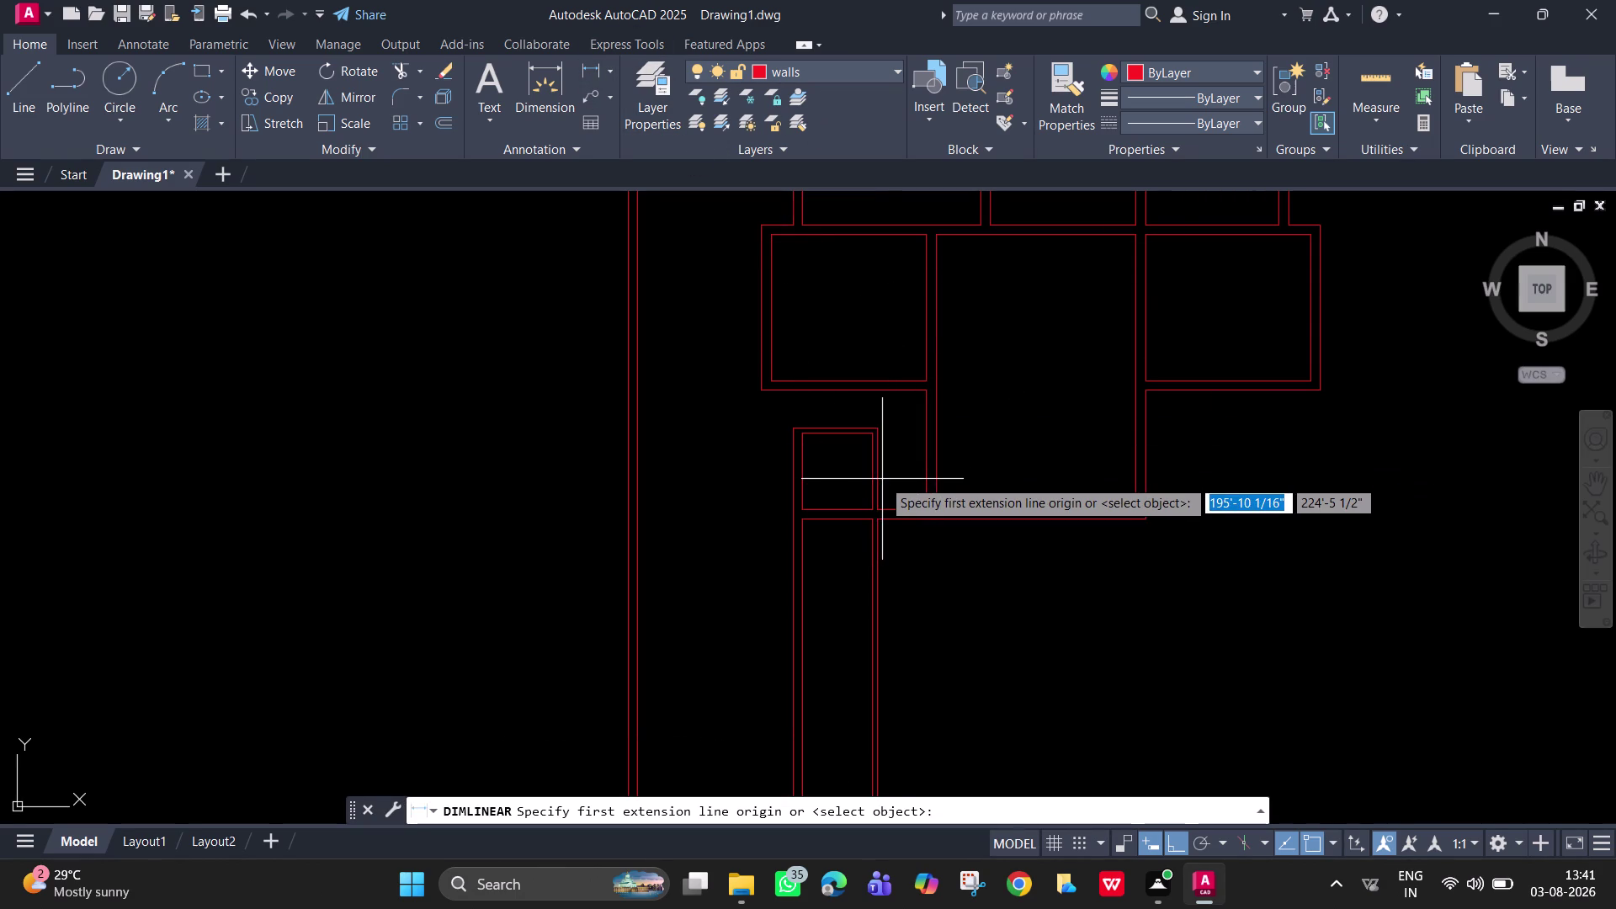
click(876, 479)
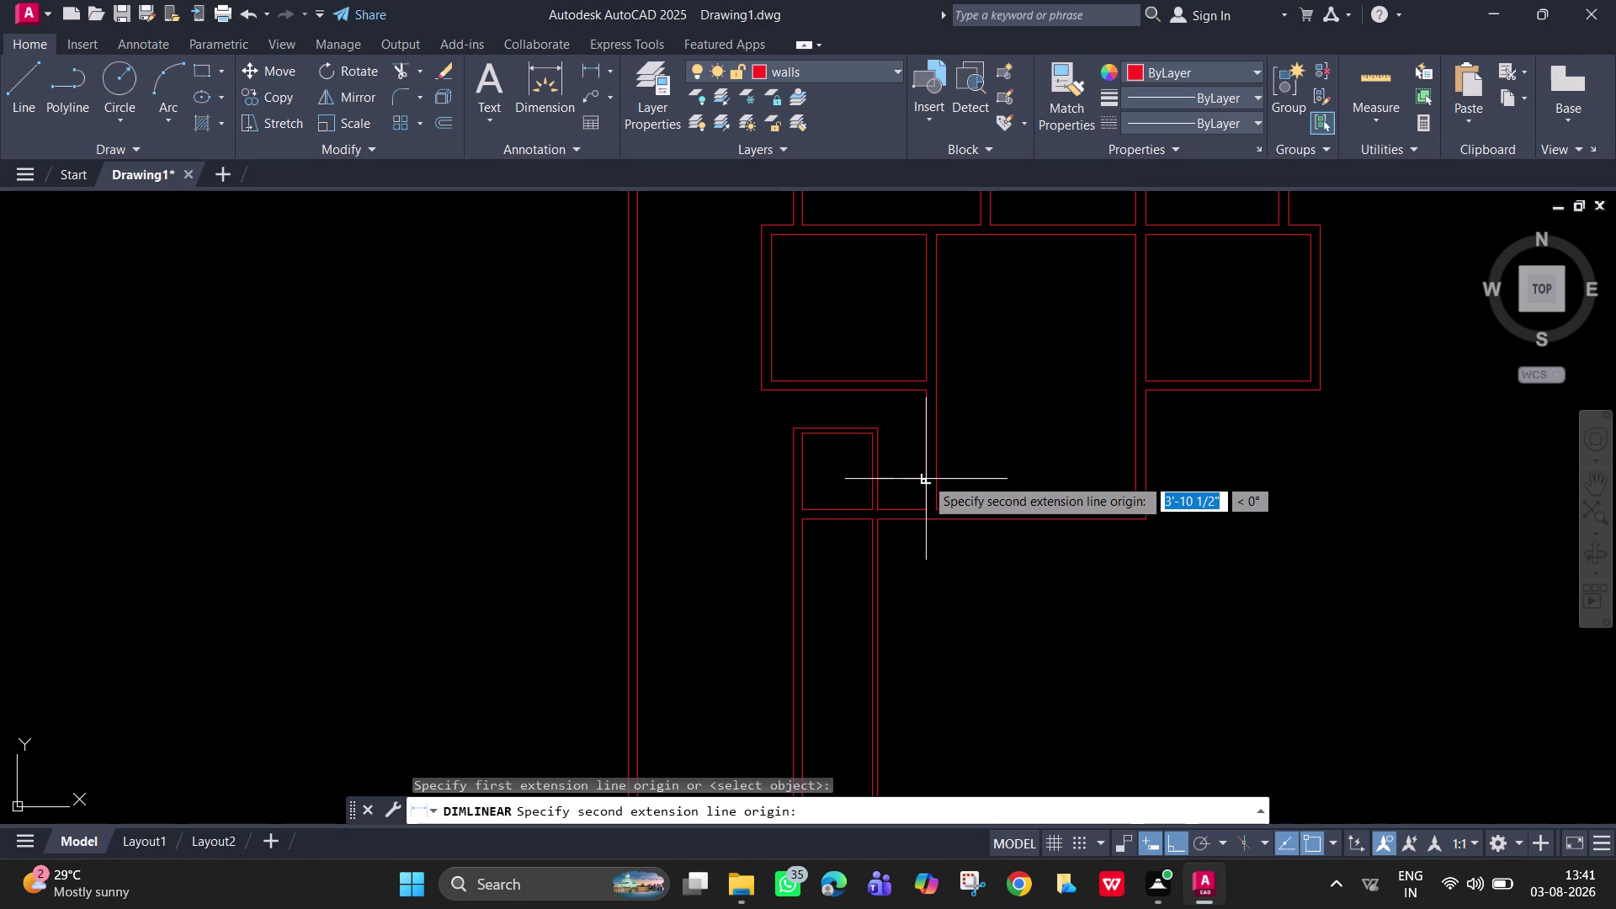
click(925, 478)
click(925, 452)
scroll(up, 3)
scroll(up, 3)
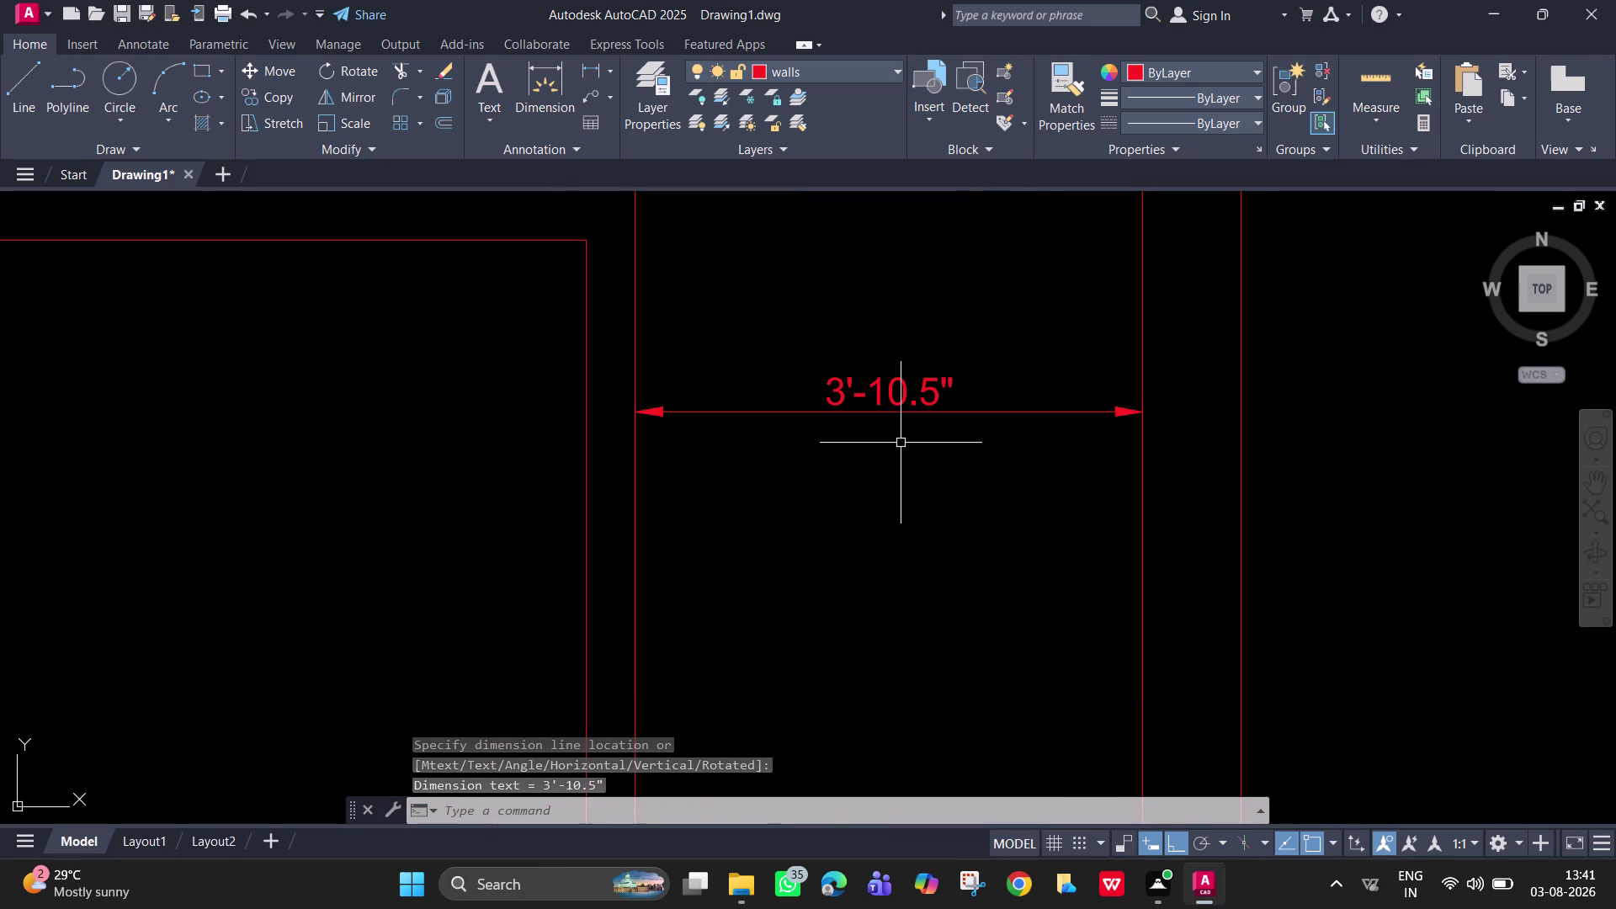
key(ctrl+z)
scroll(down, 3)
scroll(up, 3)
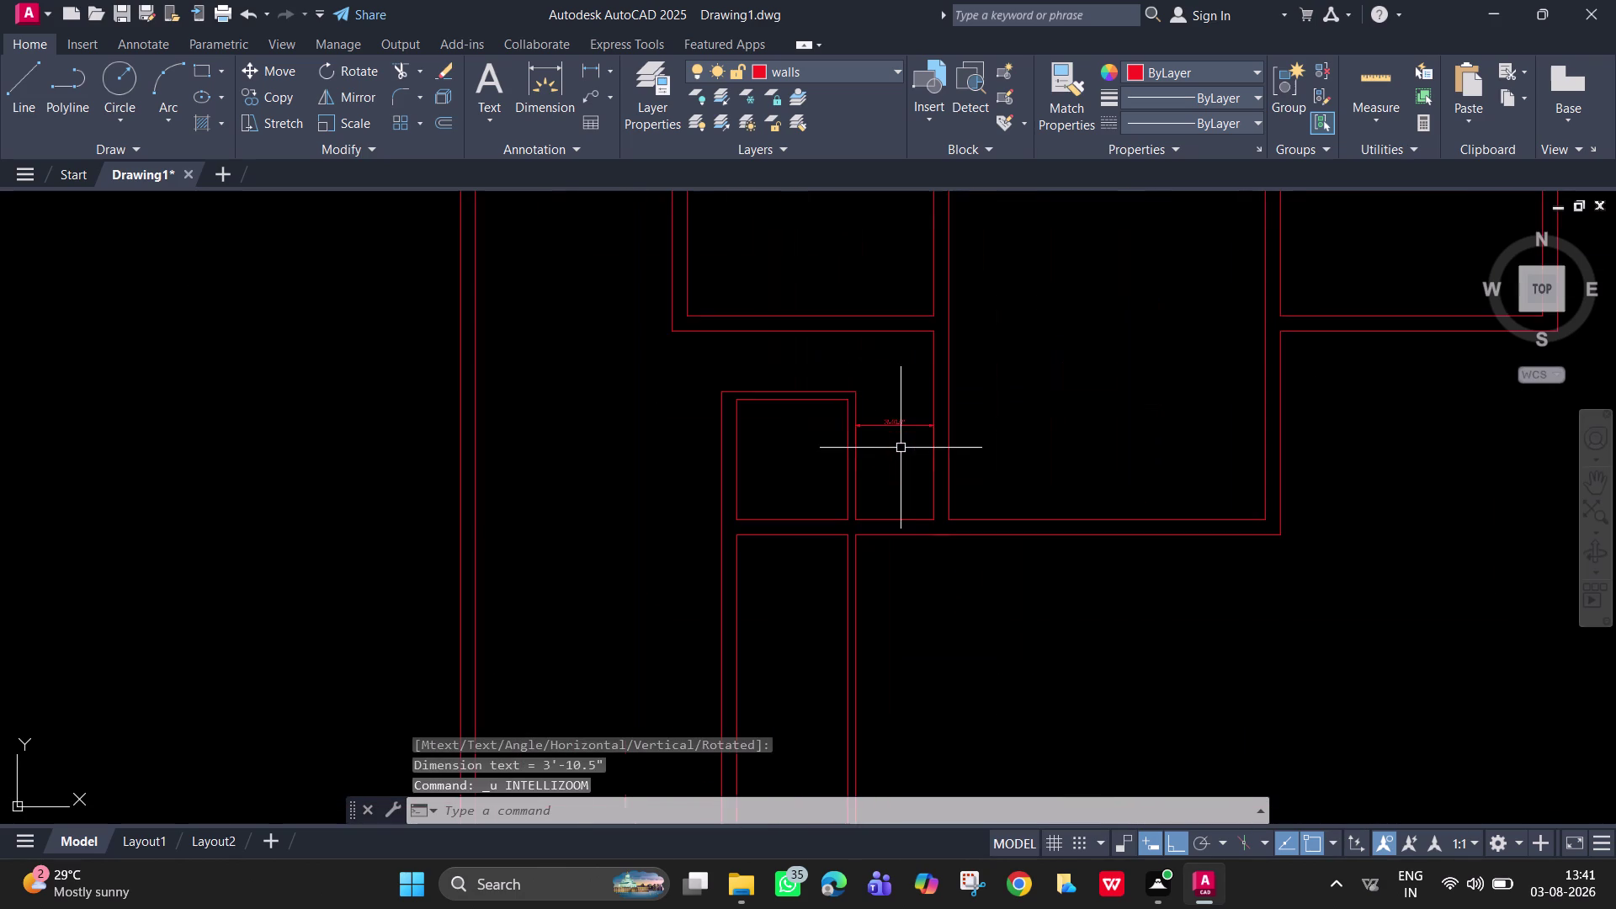
click(903, 428)
key(Delete)
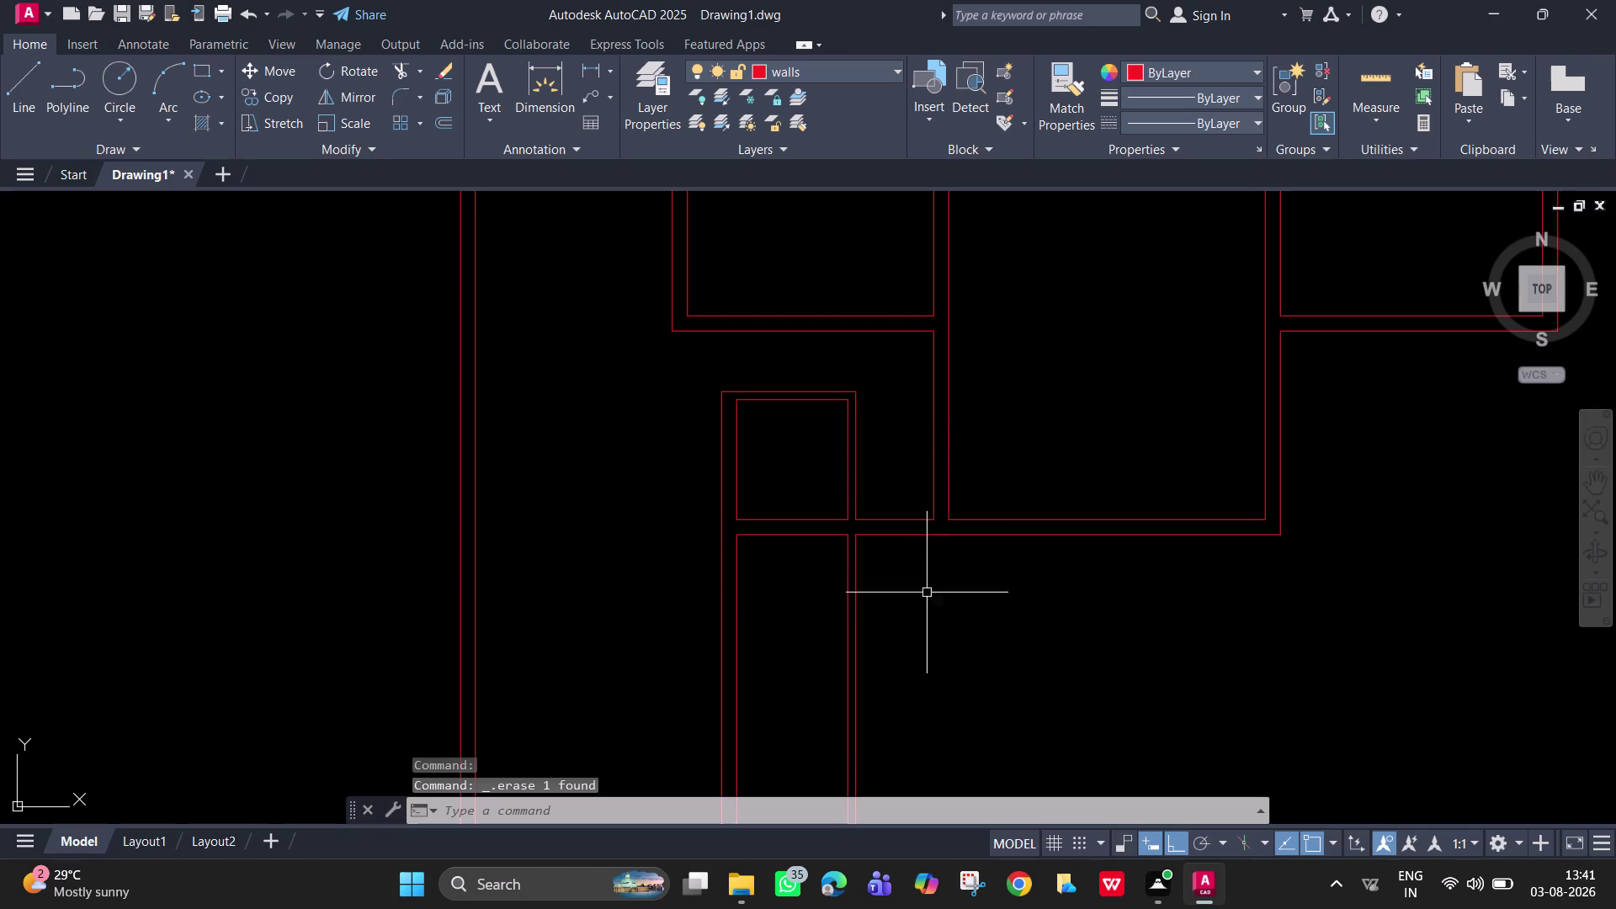
middle_drag(900, 611, 784, 452)
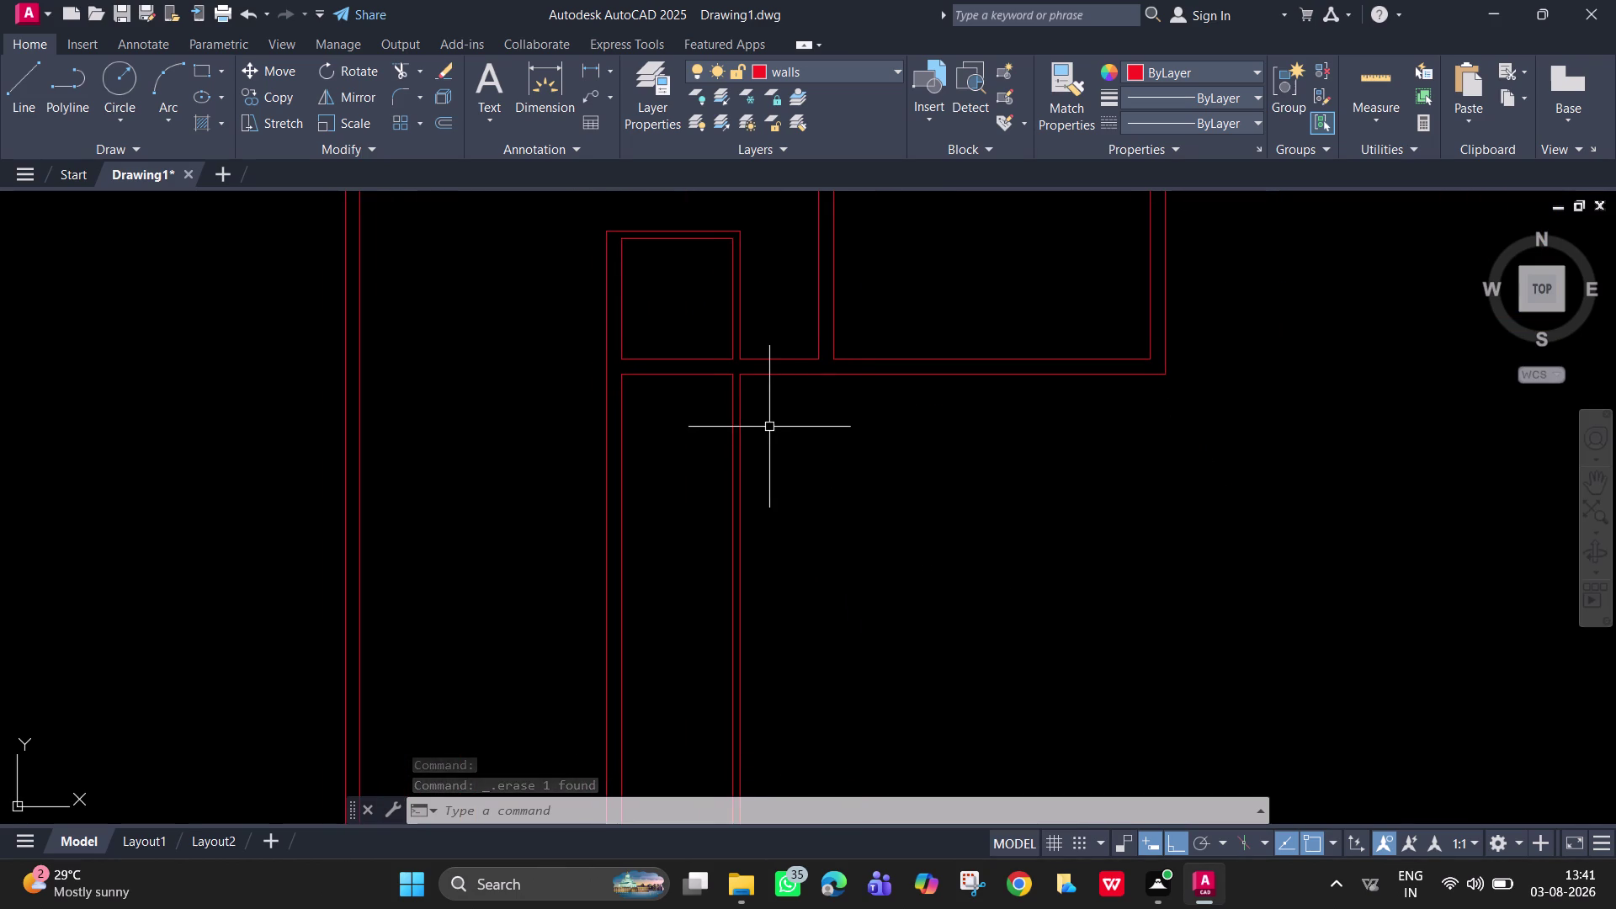
text(ex)
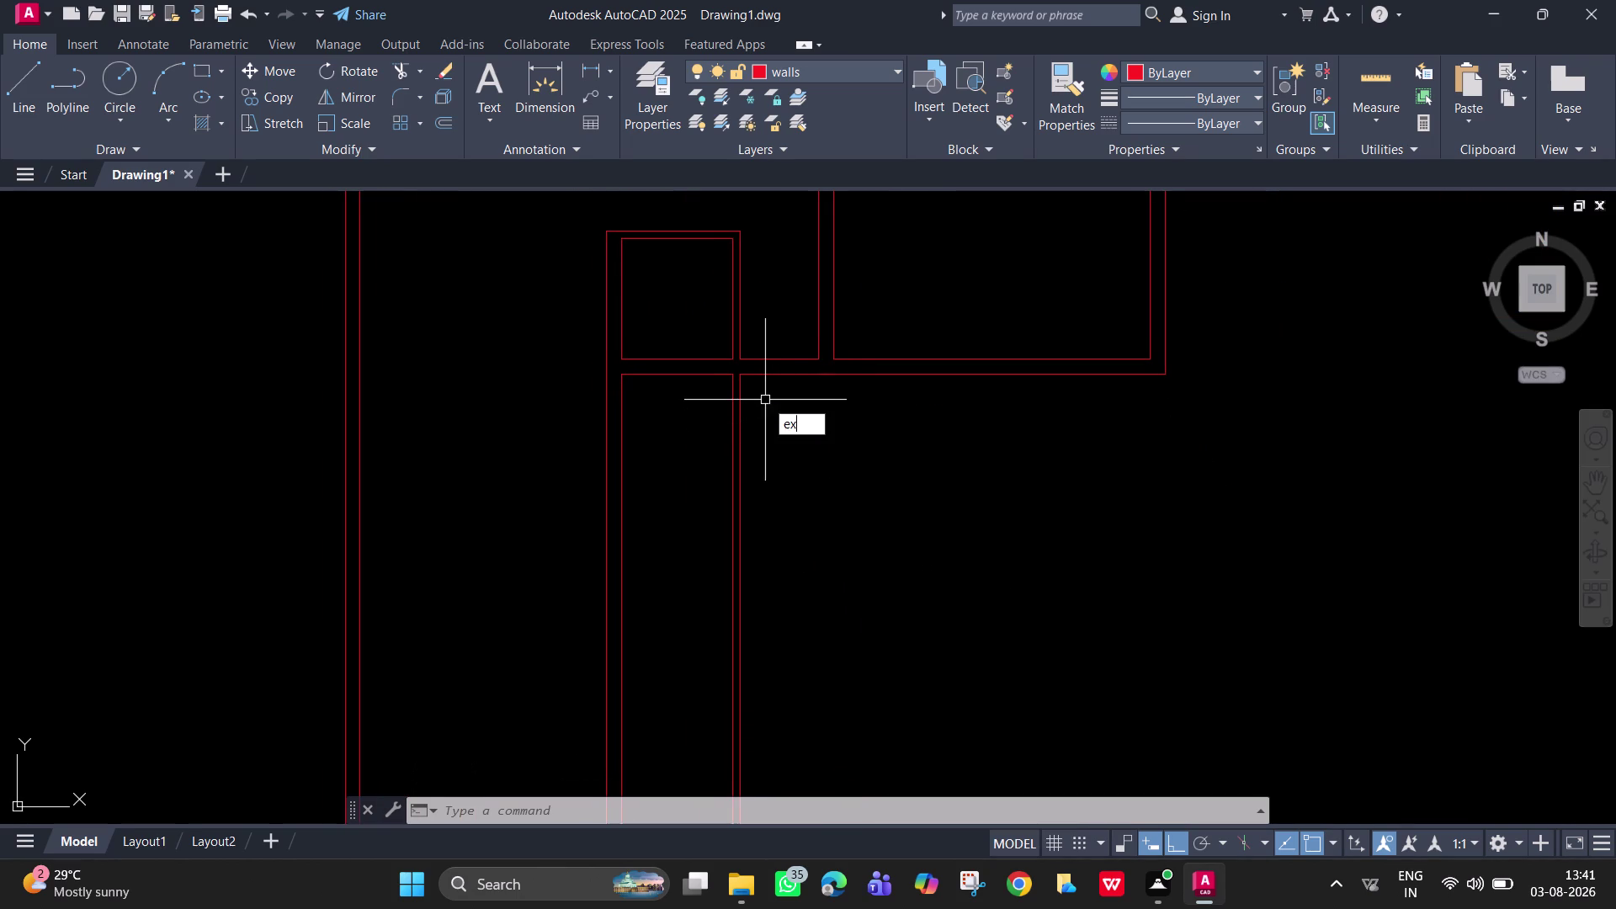
Fence-trim the extra vertical wall line below the junction under the small room.
key(space)
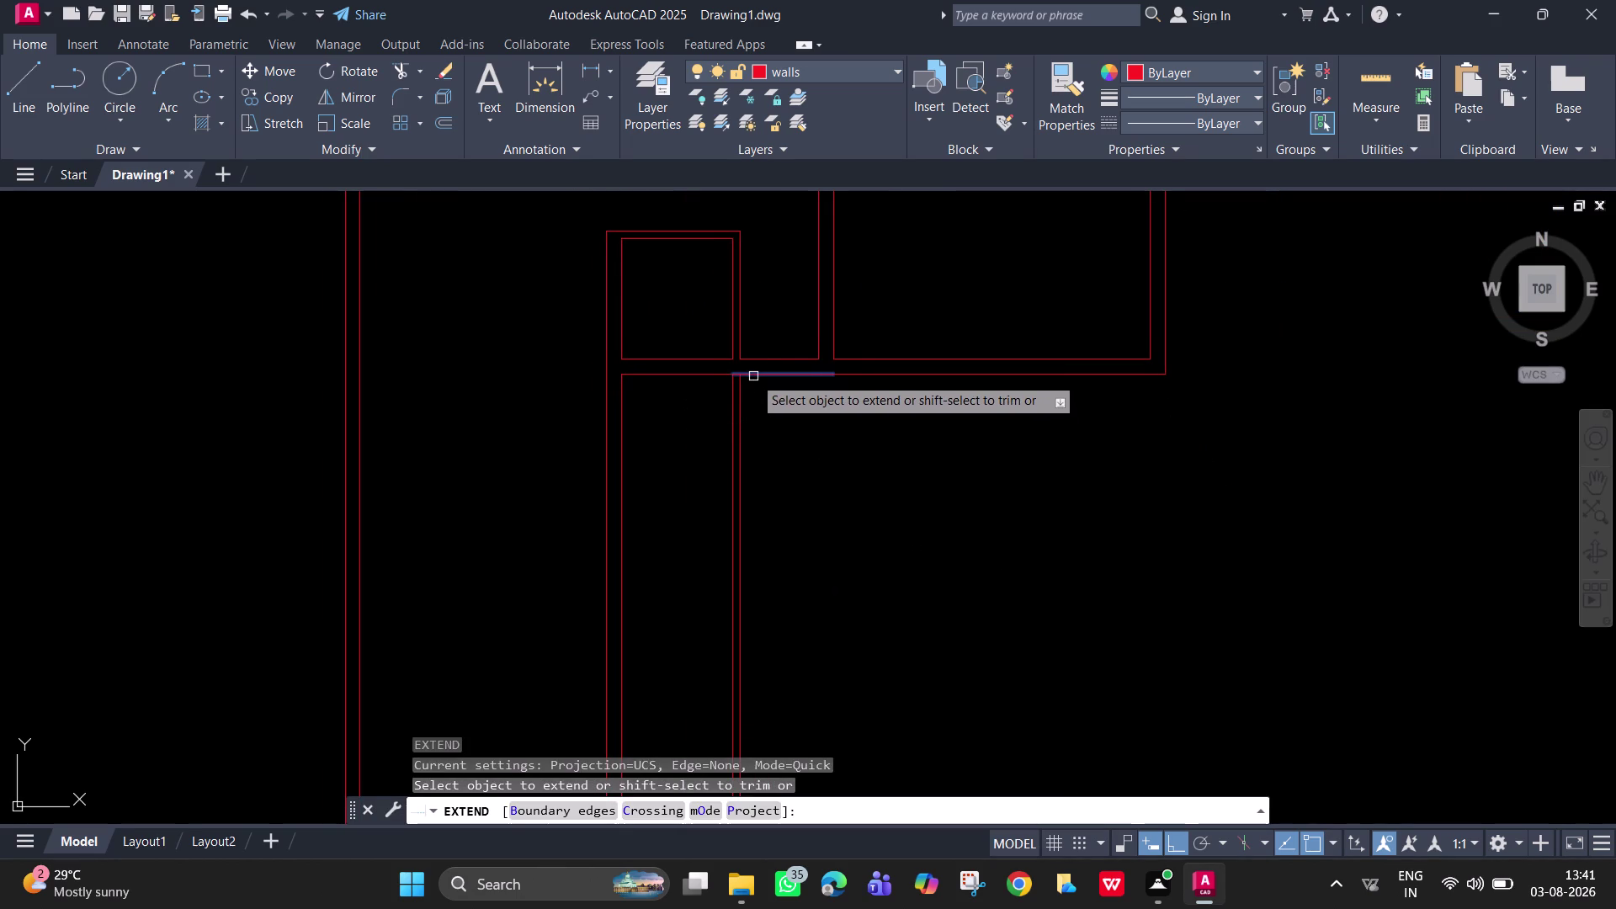
click(753, 376)
key(Escape)
scroll(up, 3)
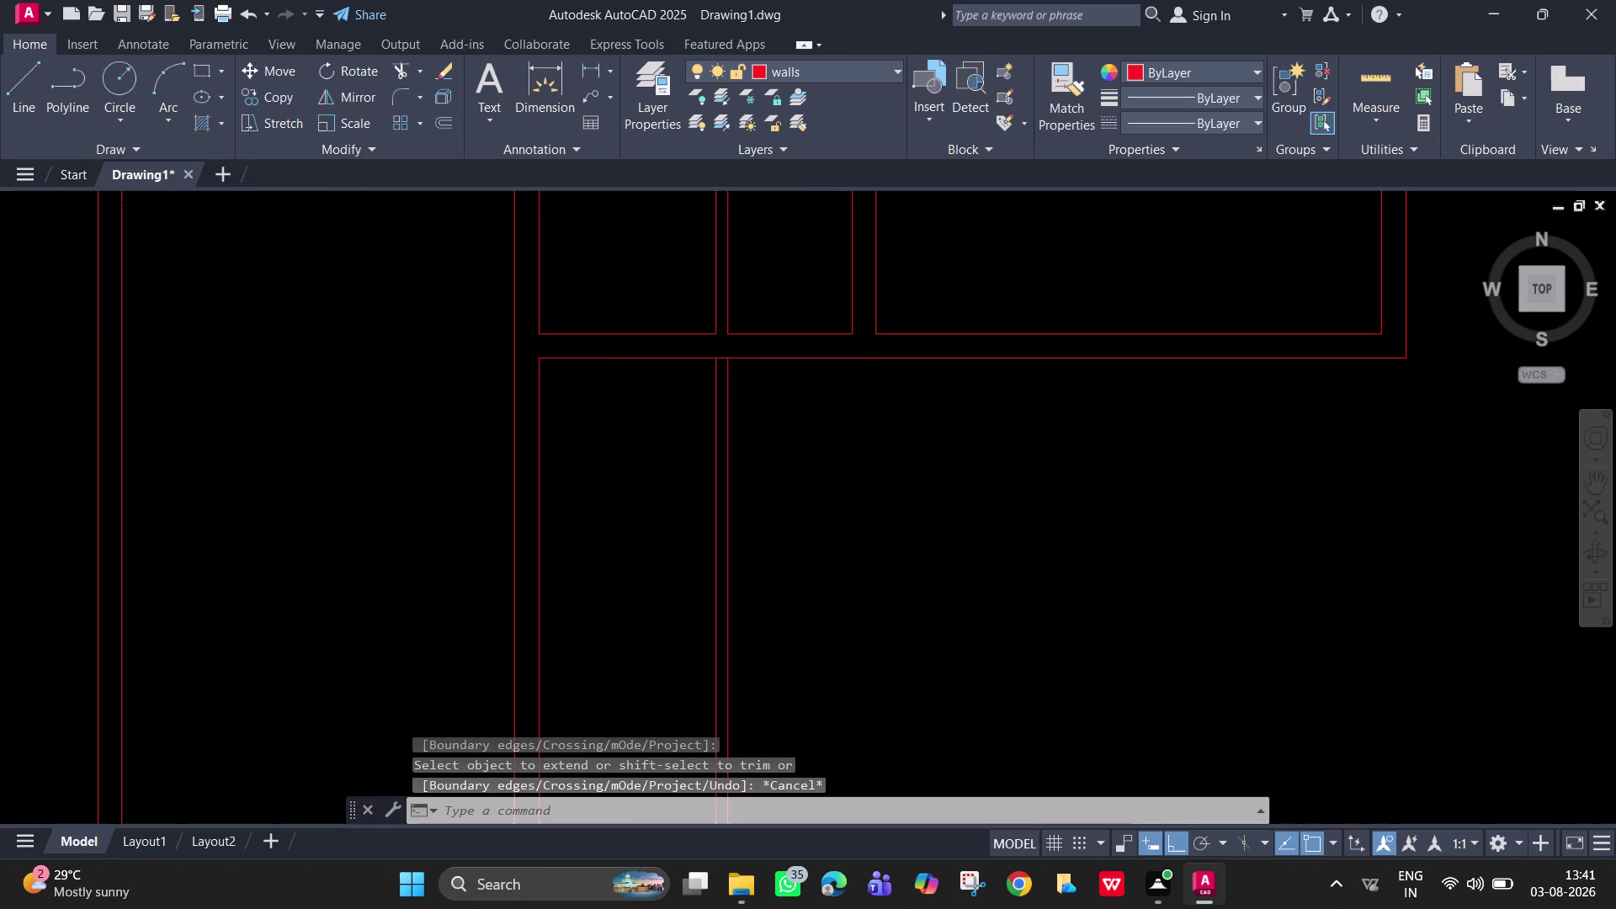
text(tr)
key(space)
drag(741, 395, 685, 396)
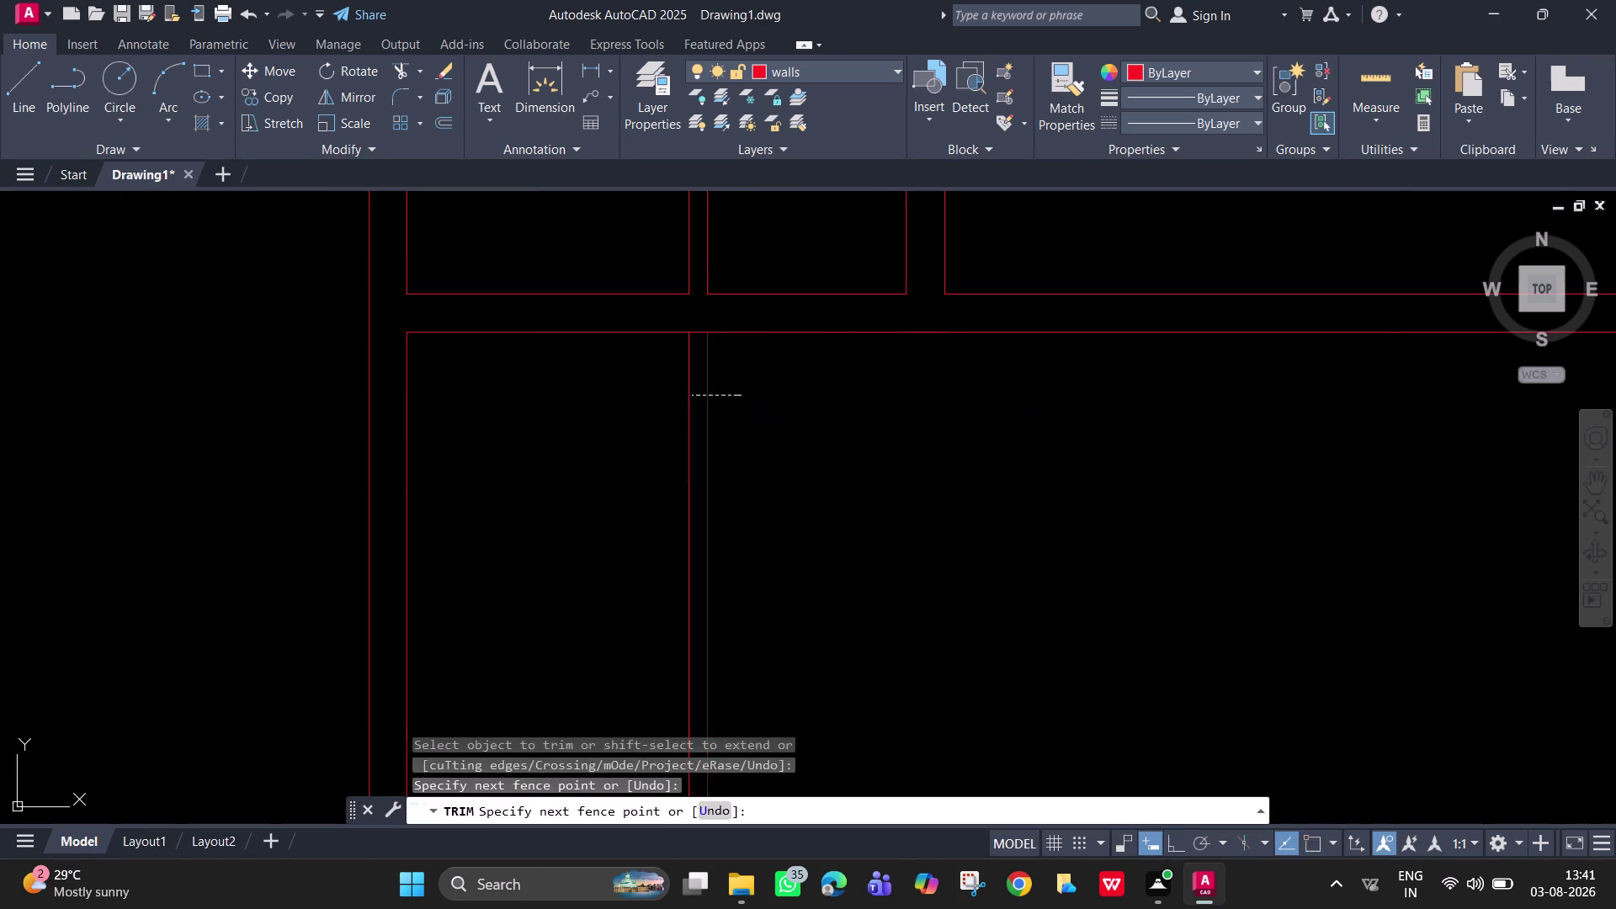
click(648, 402)
scroll(down, 3)
key(Escape)
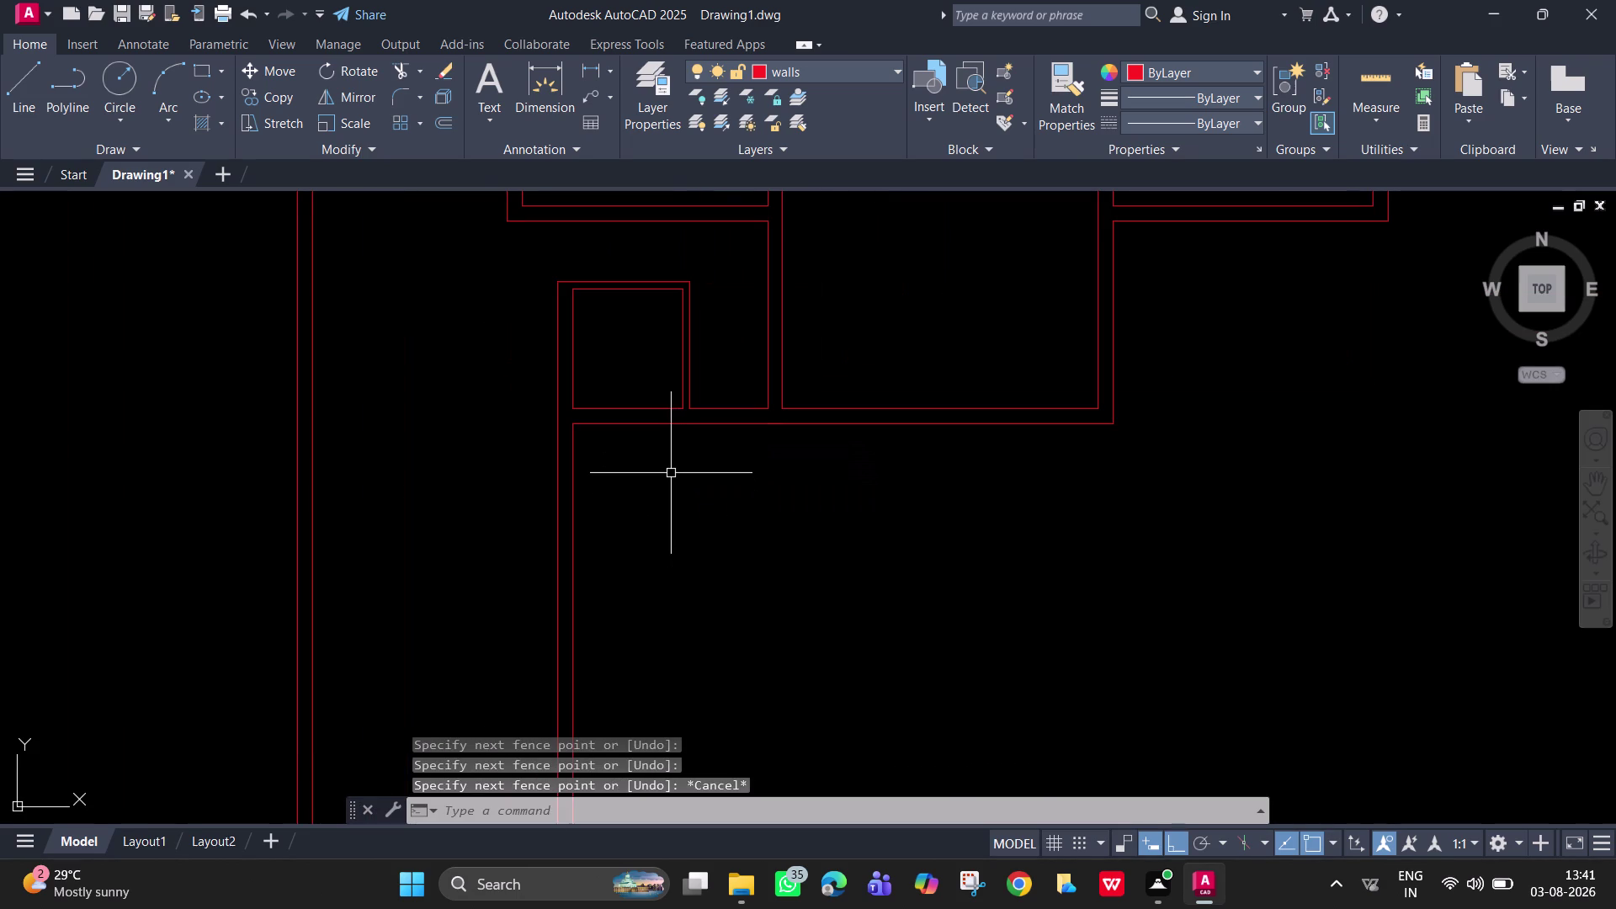
key(o)
key(Return)
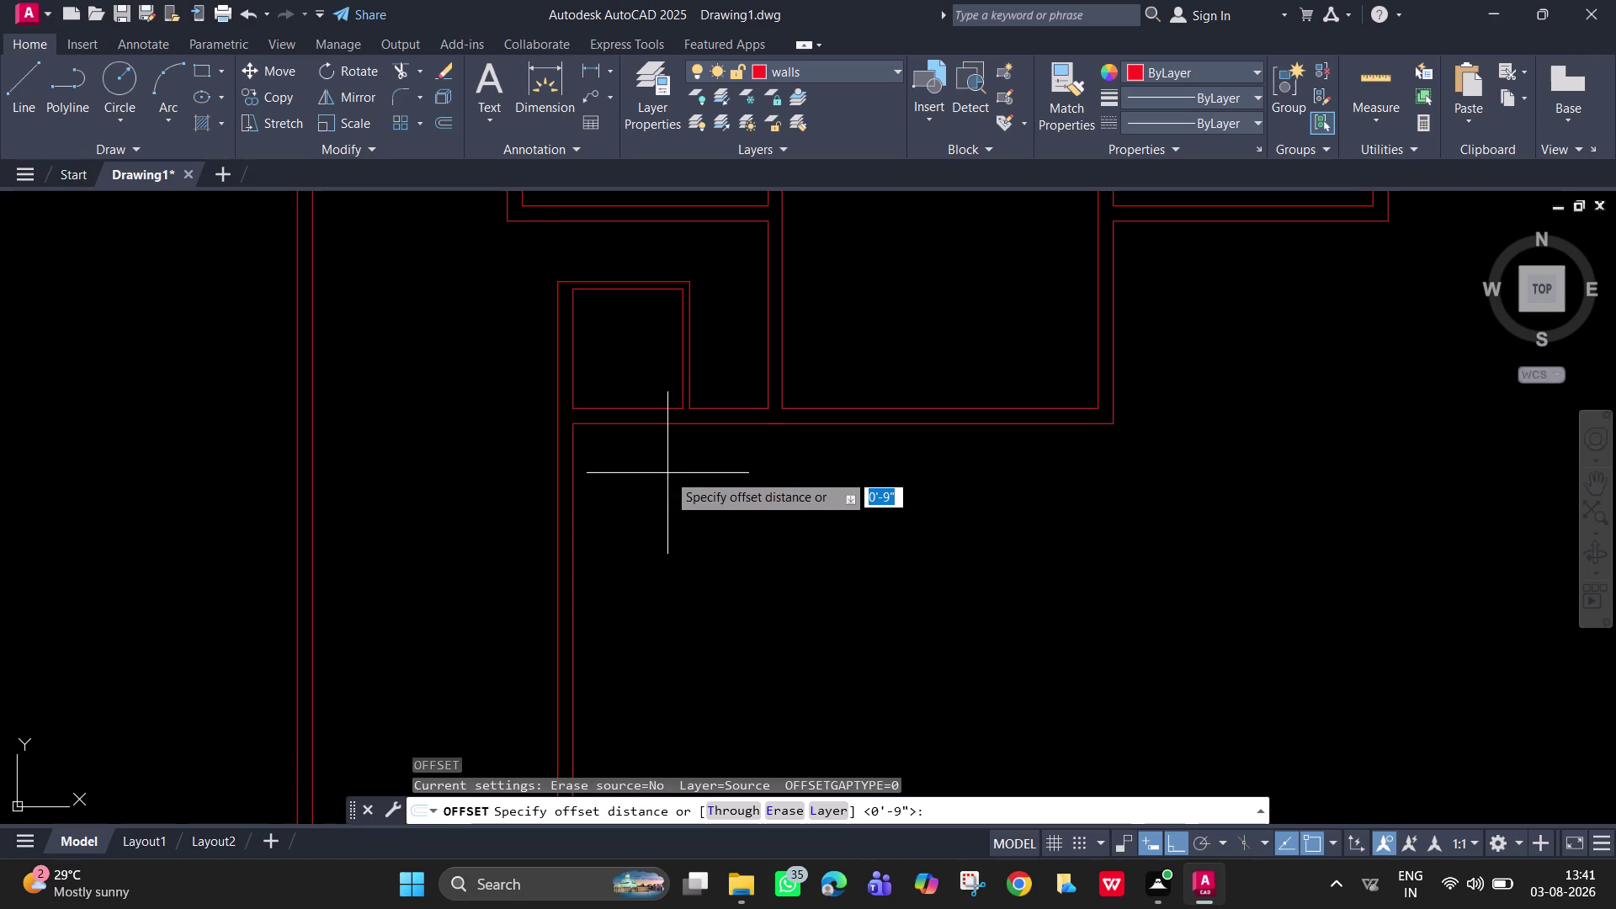
Offset the left wall line 14' to the right.
text(14')
key(Return)
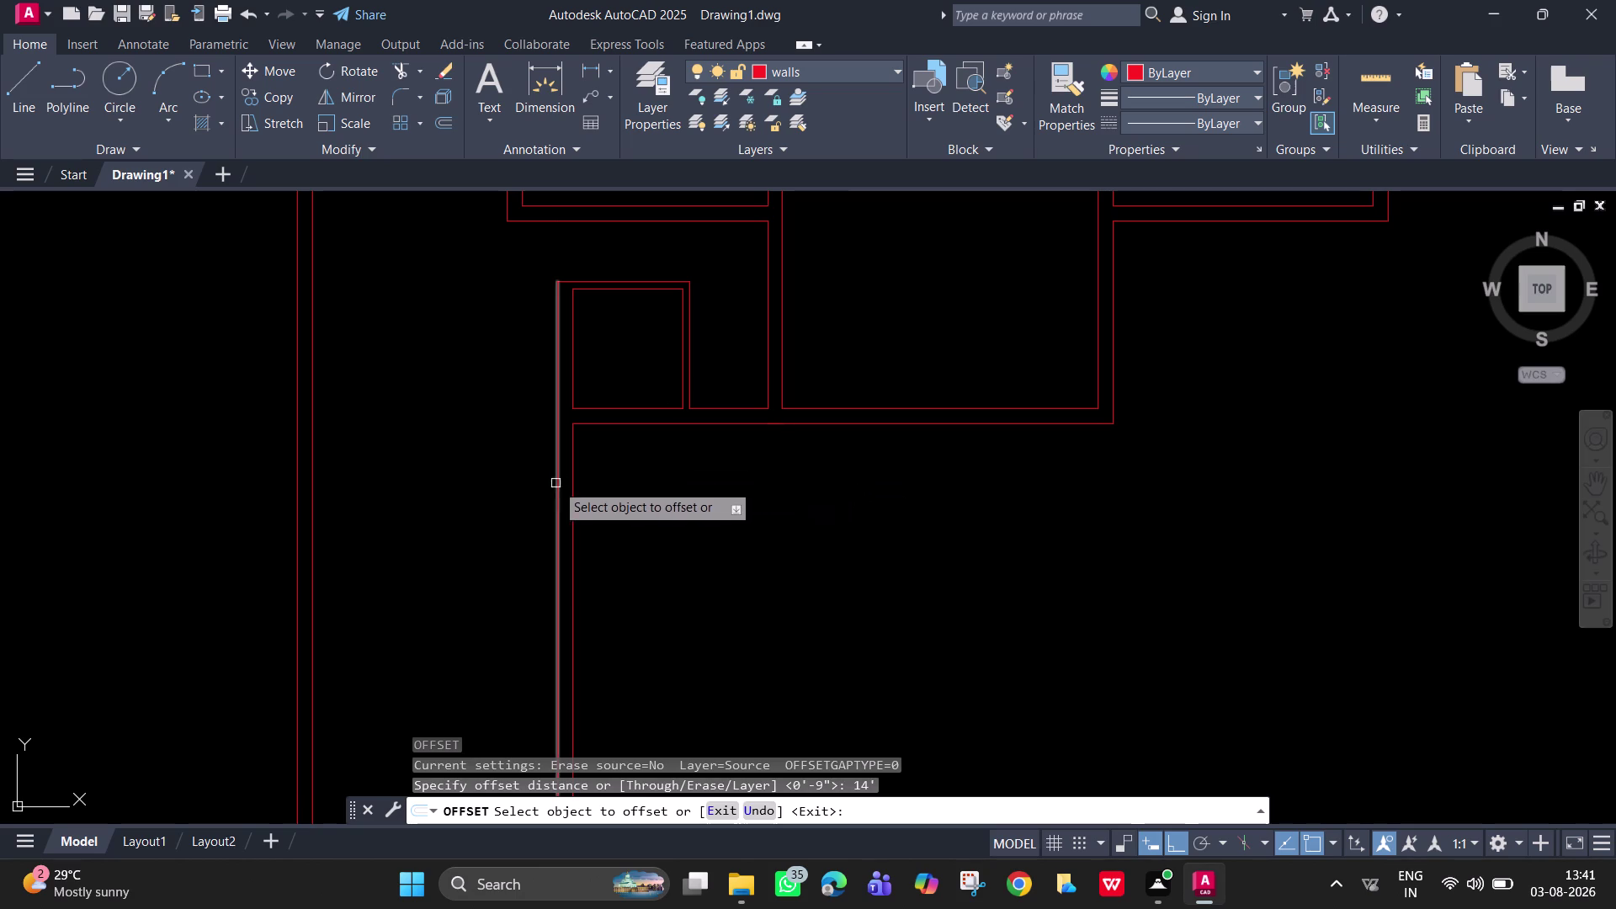
click(573, 496)
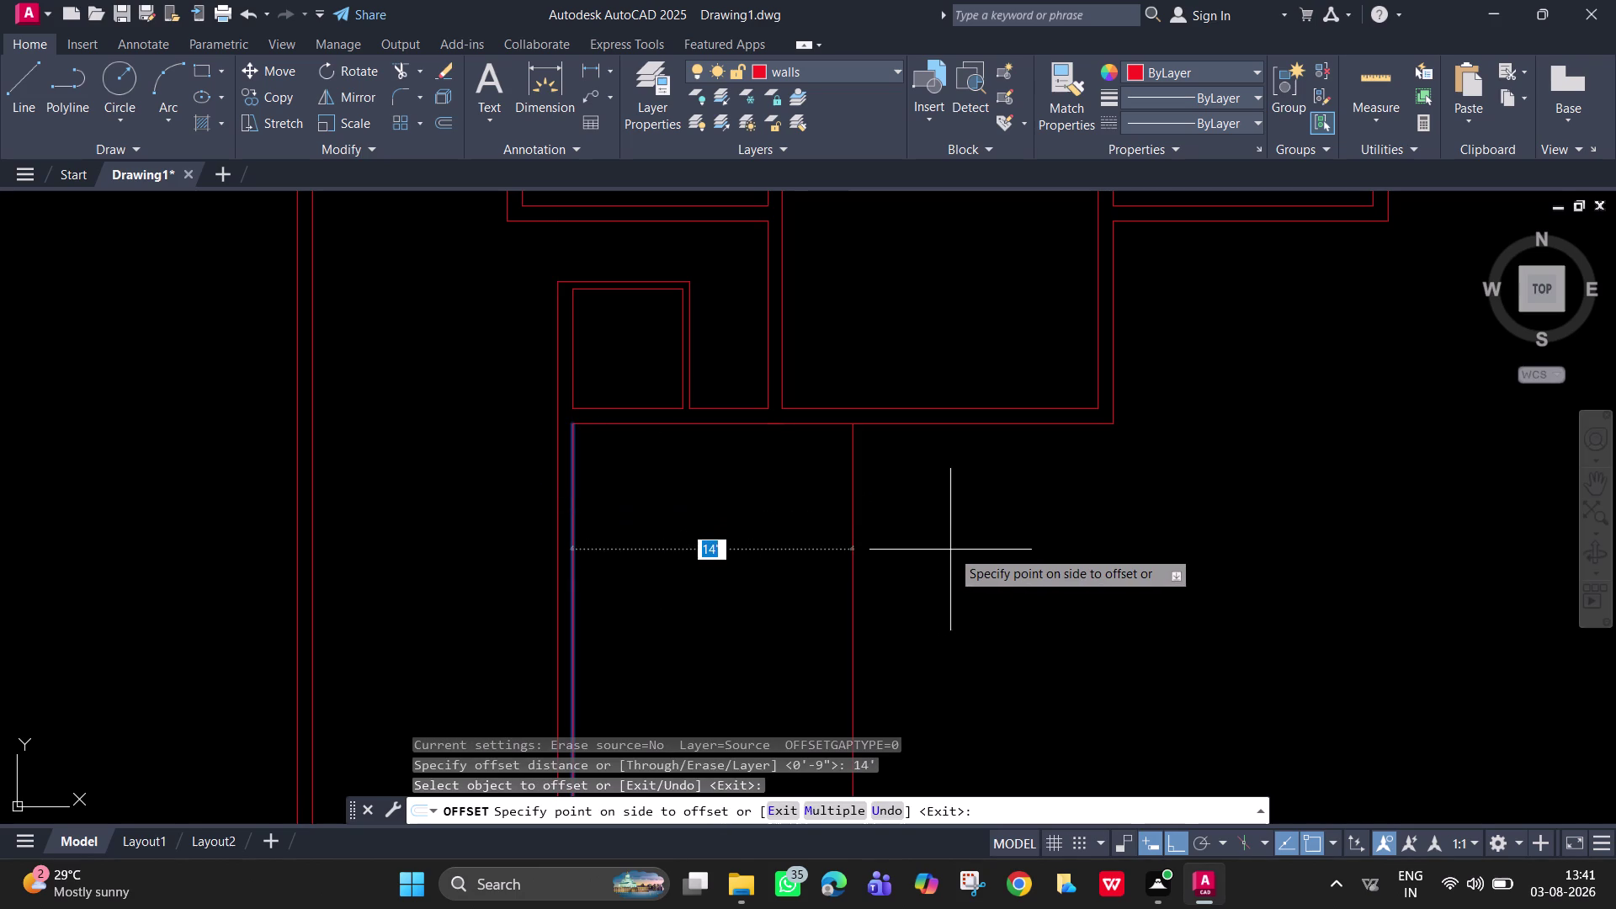
click(968, 550)
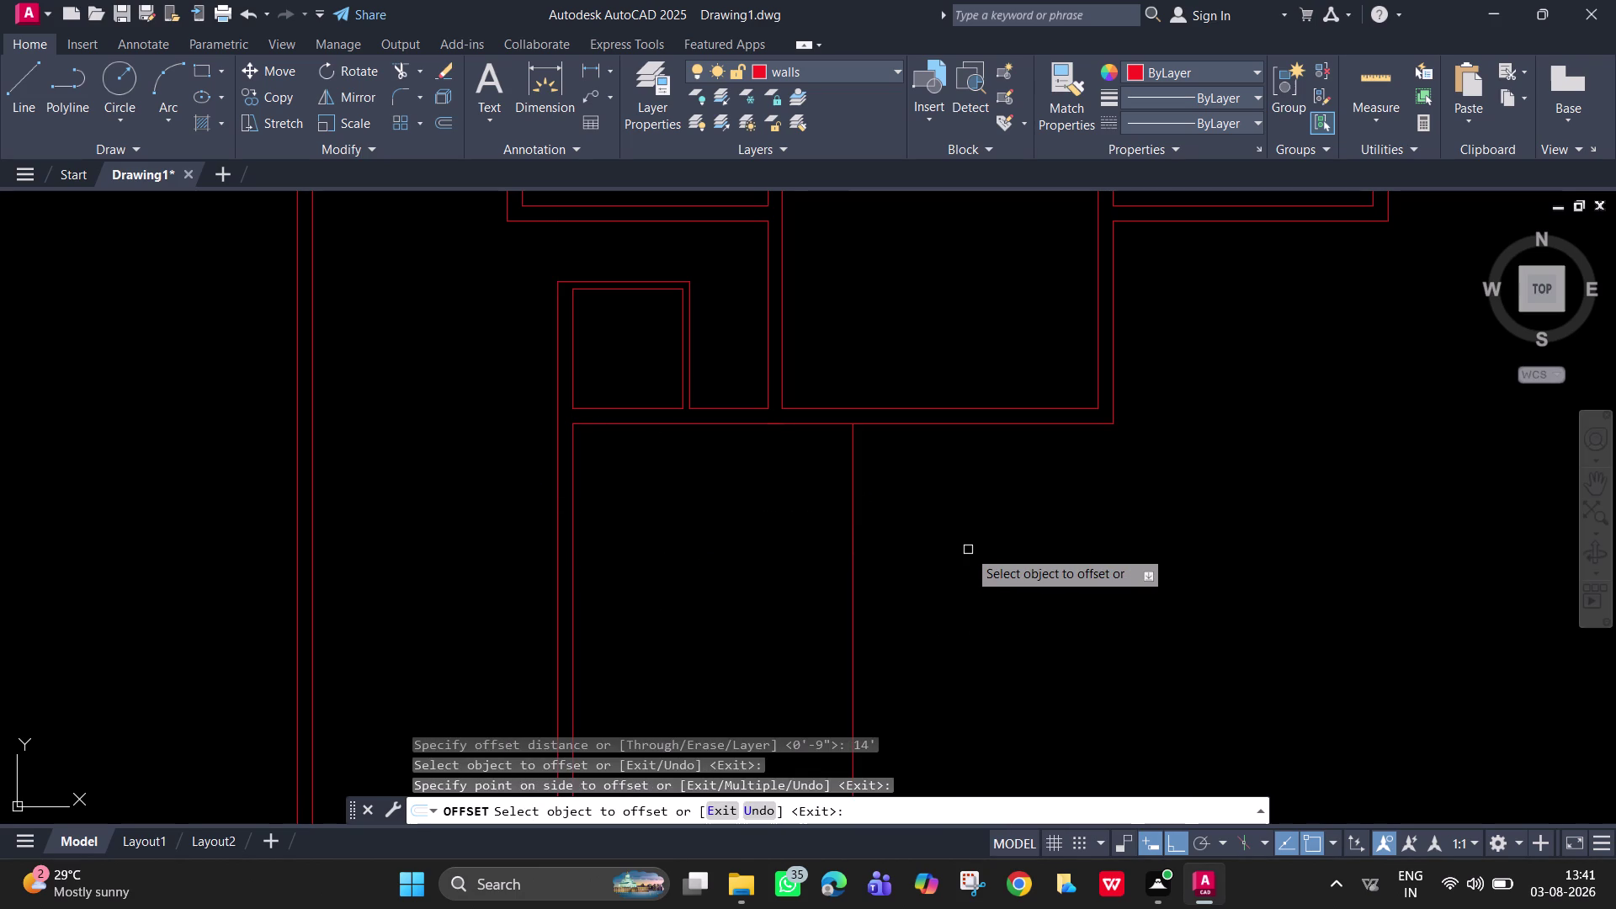
key(space)
Add the new wall's second face 9" to its right.
key(space)
text(9)
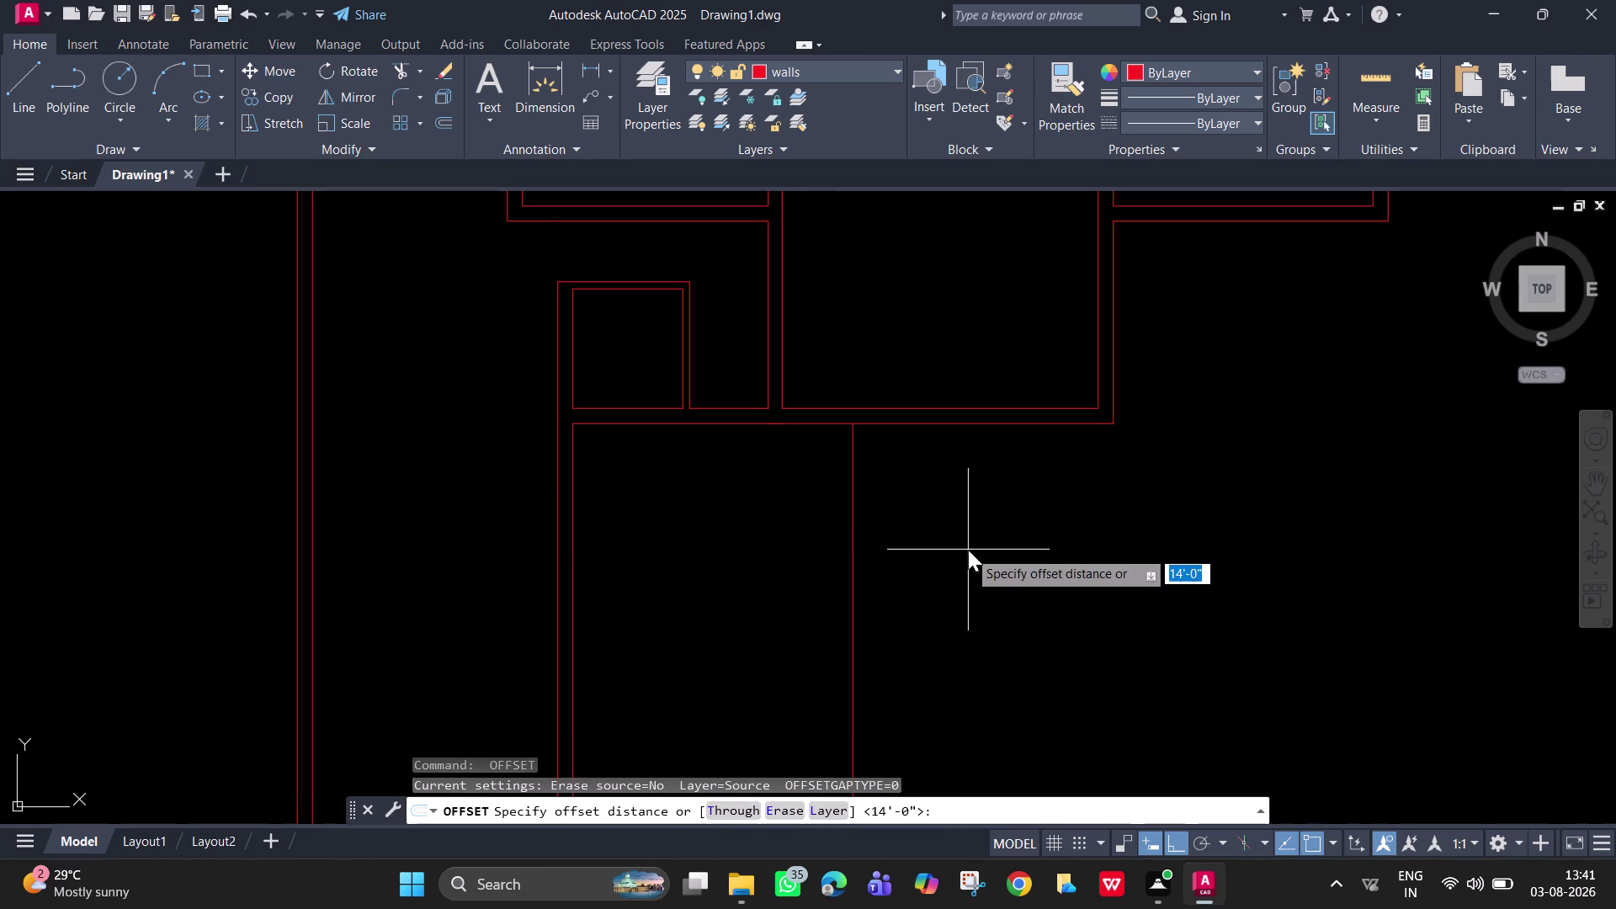
key(Return)
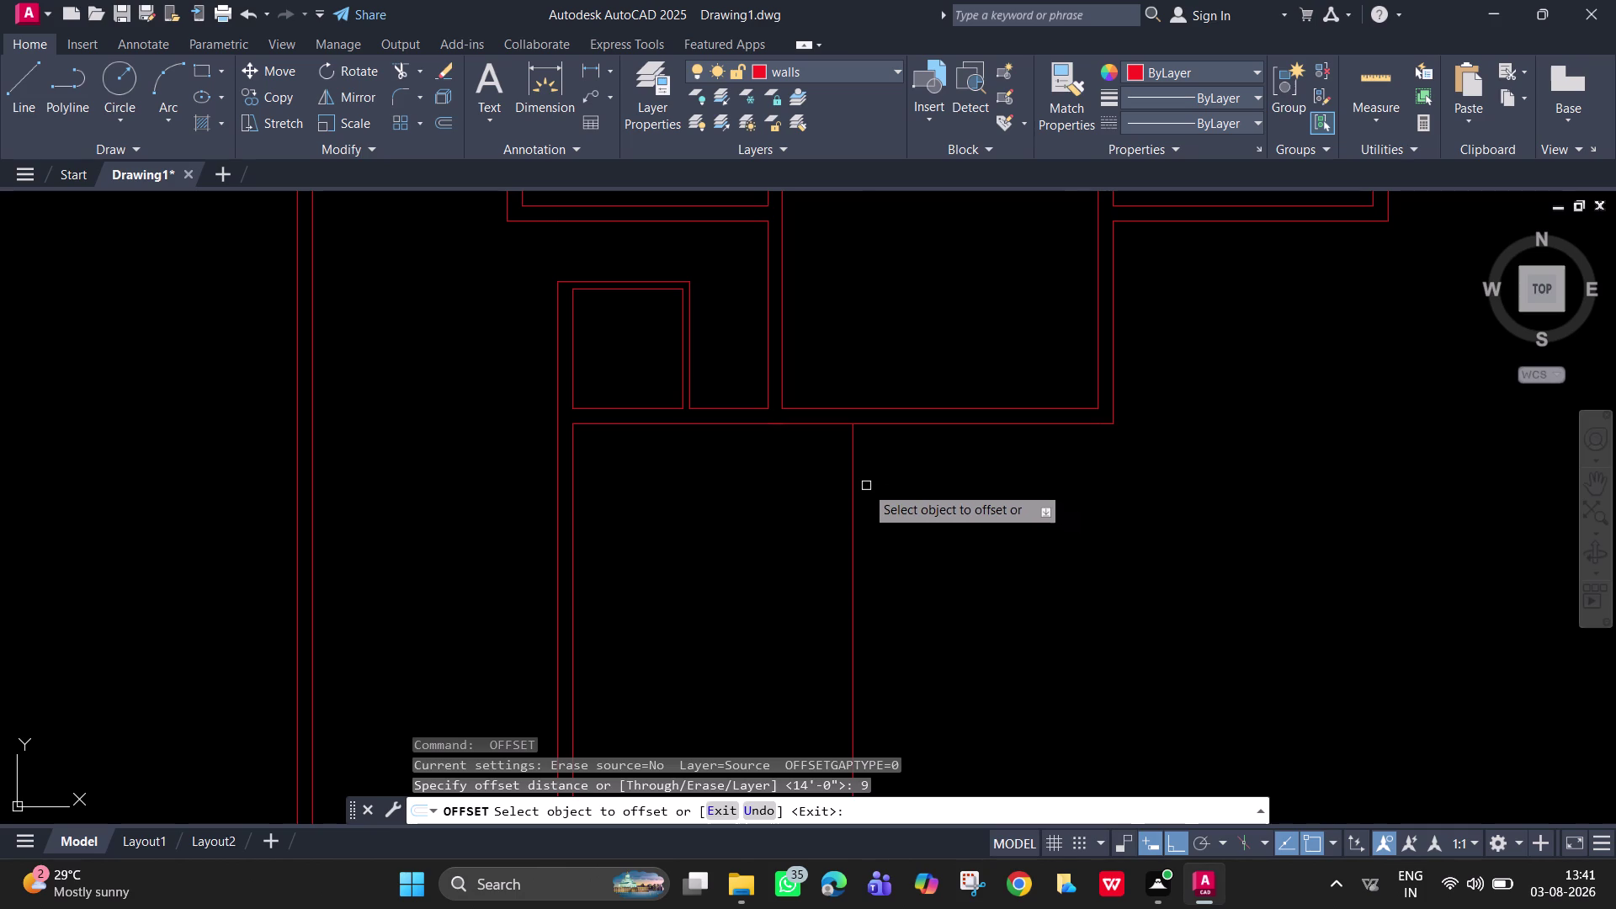
click(853, 483)
click(925, 506)
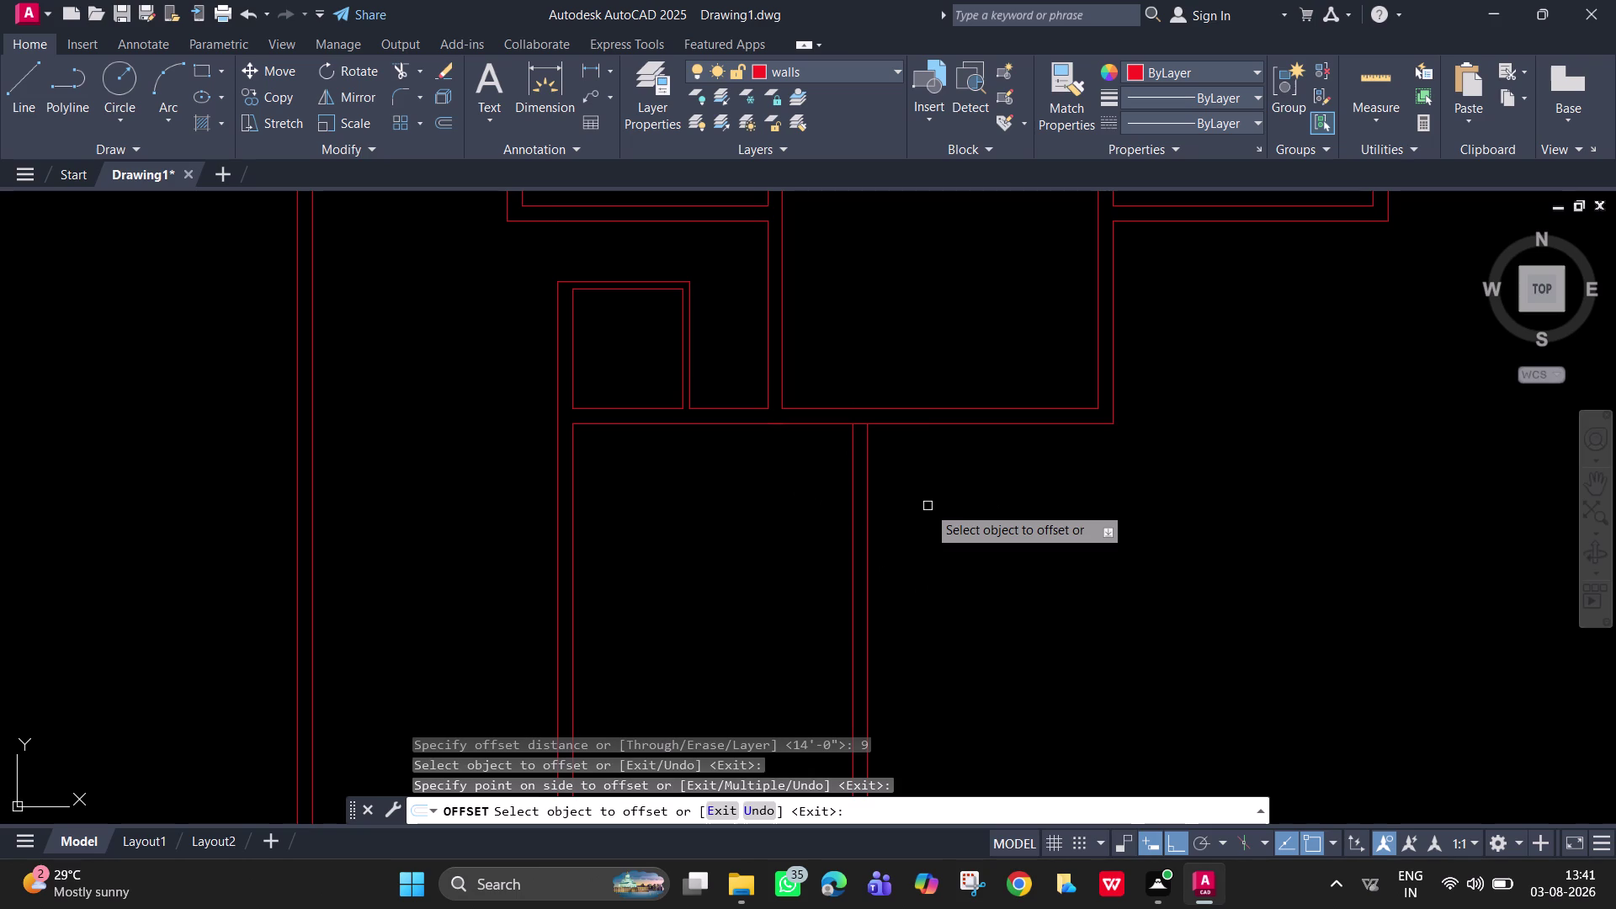
key(space)
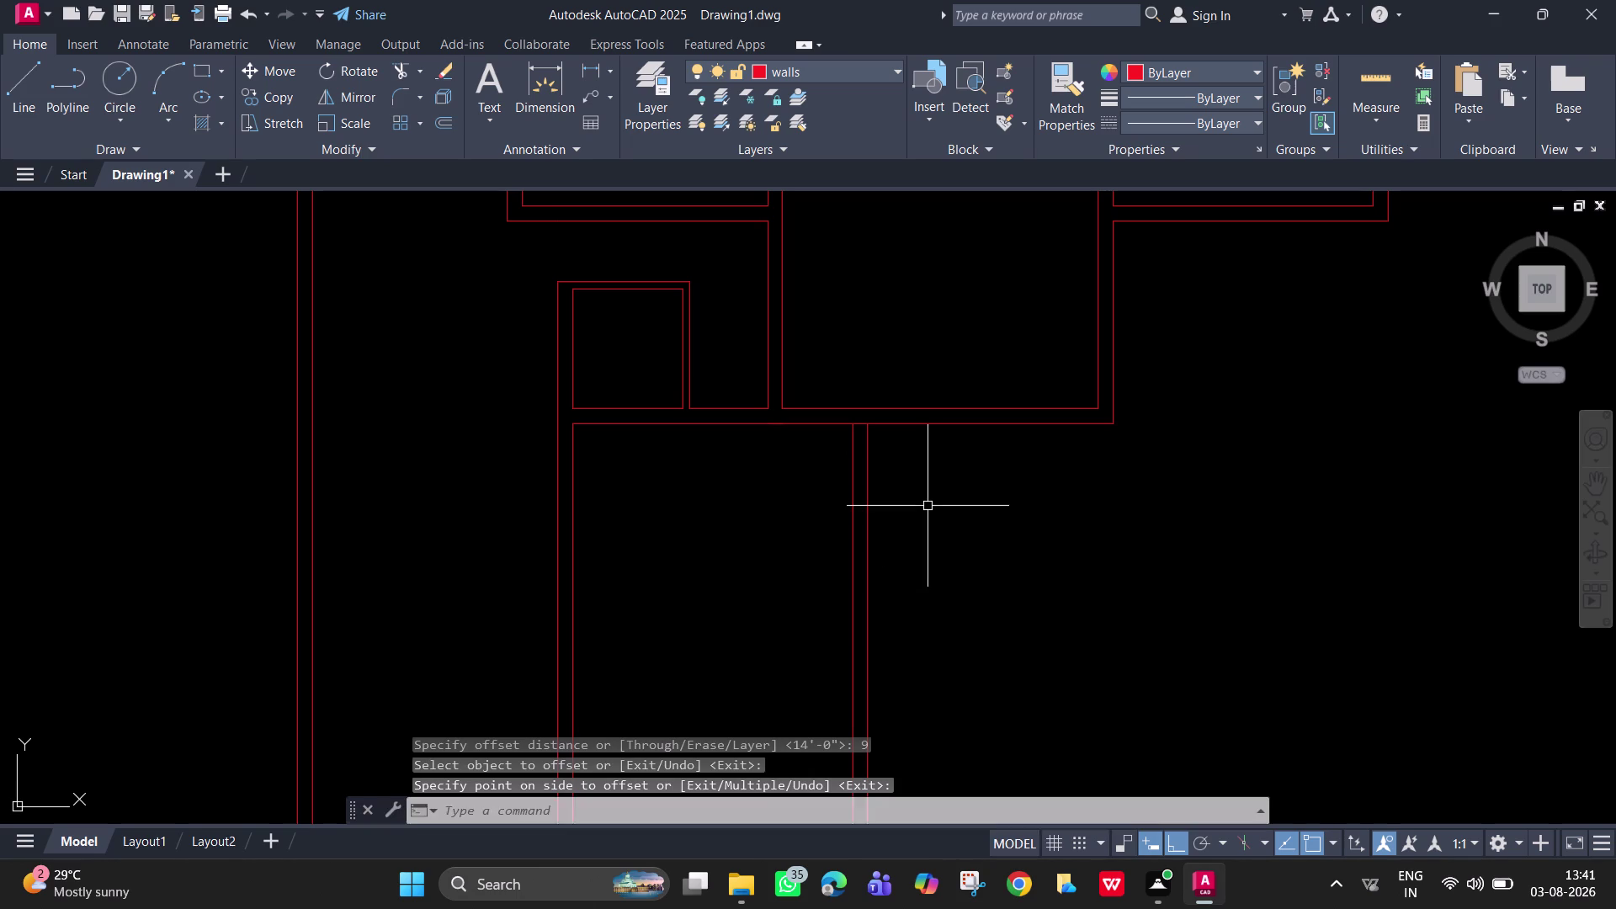
Offset the wall line 11'6" to the inner side.
key(space)
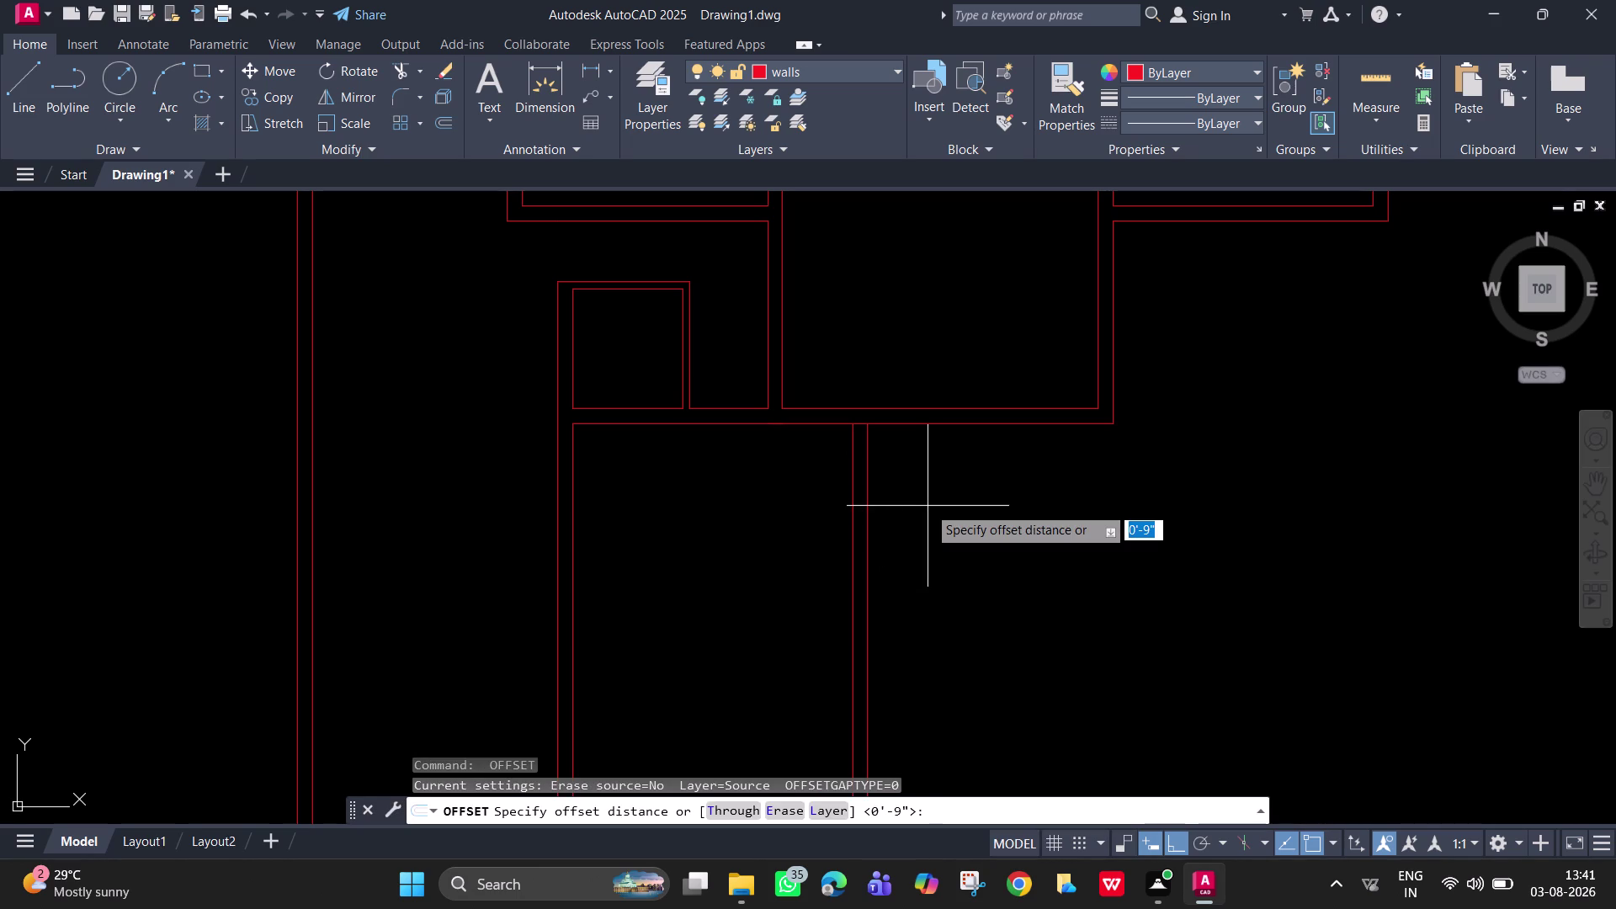
text(11')
text(6")
key(Return)
click(868, 494)
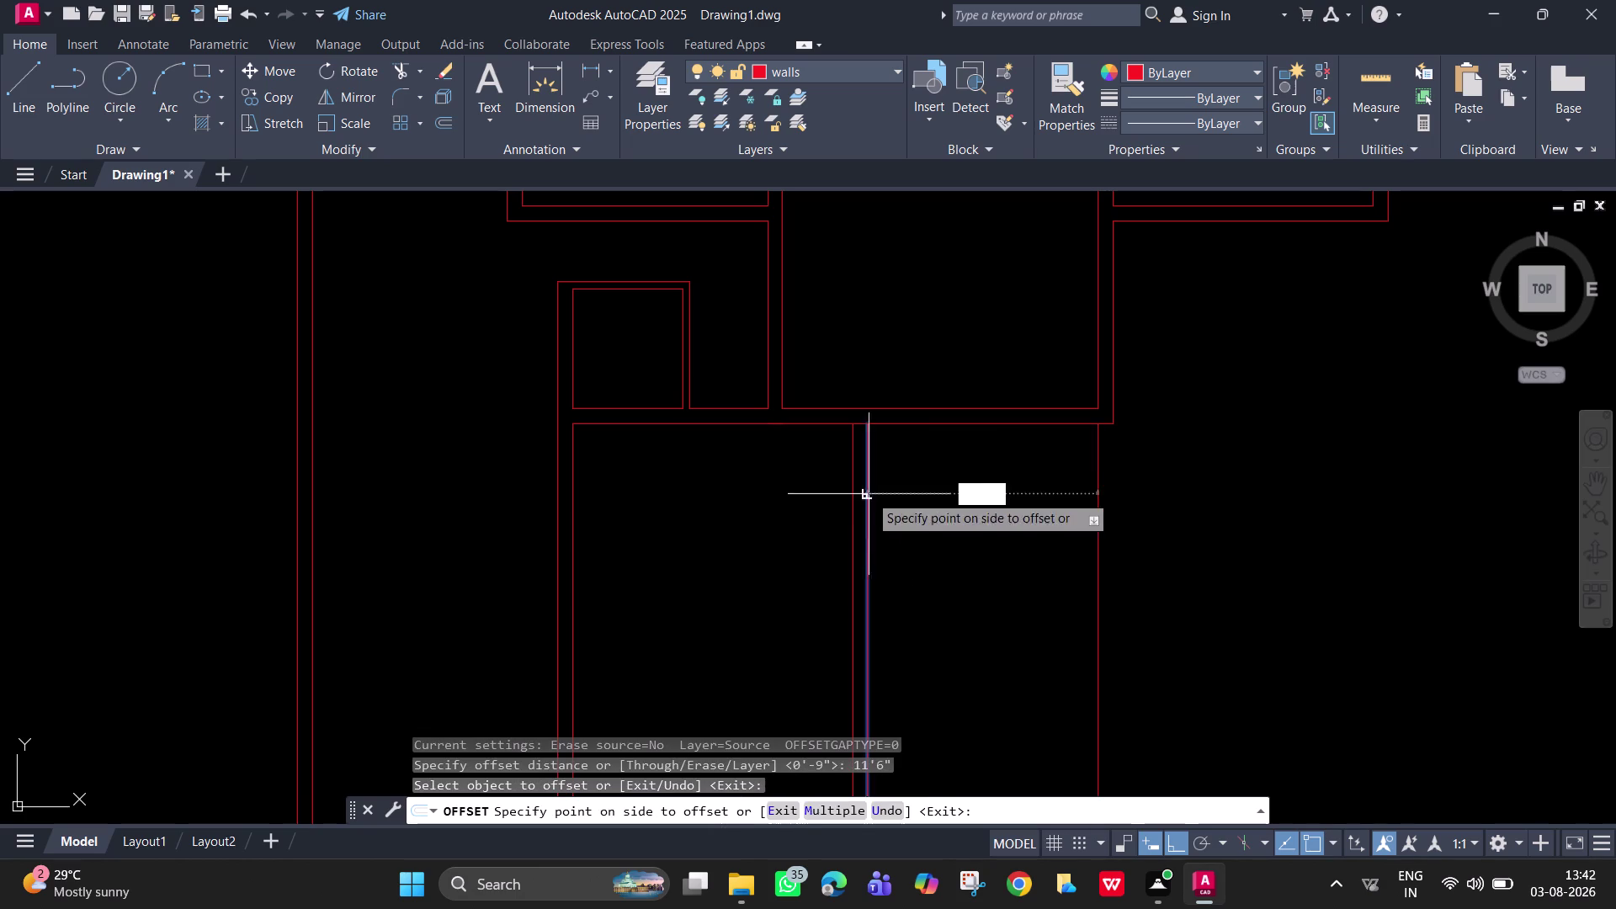
click(1053, 546)
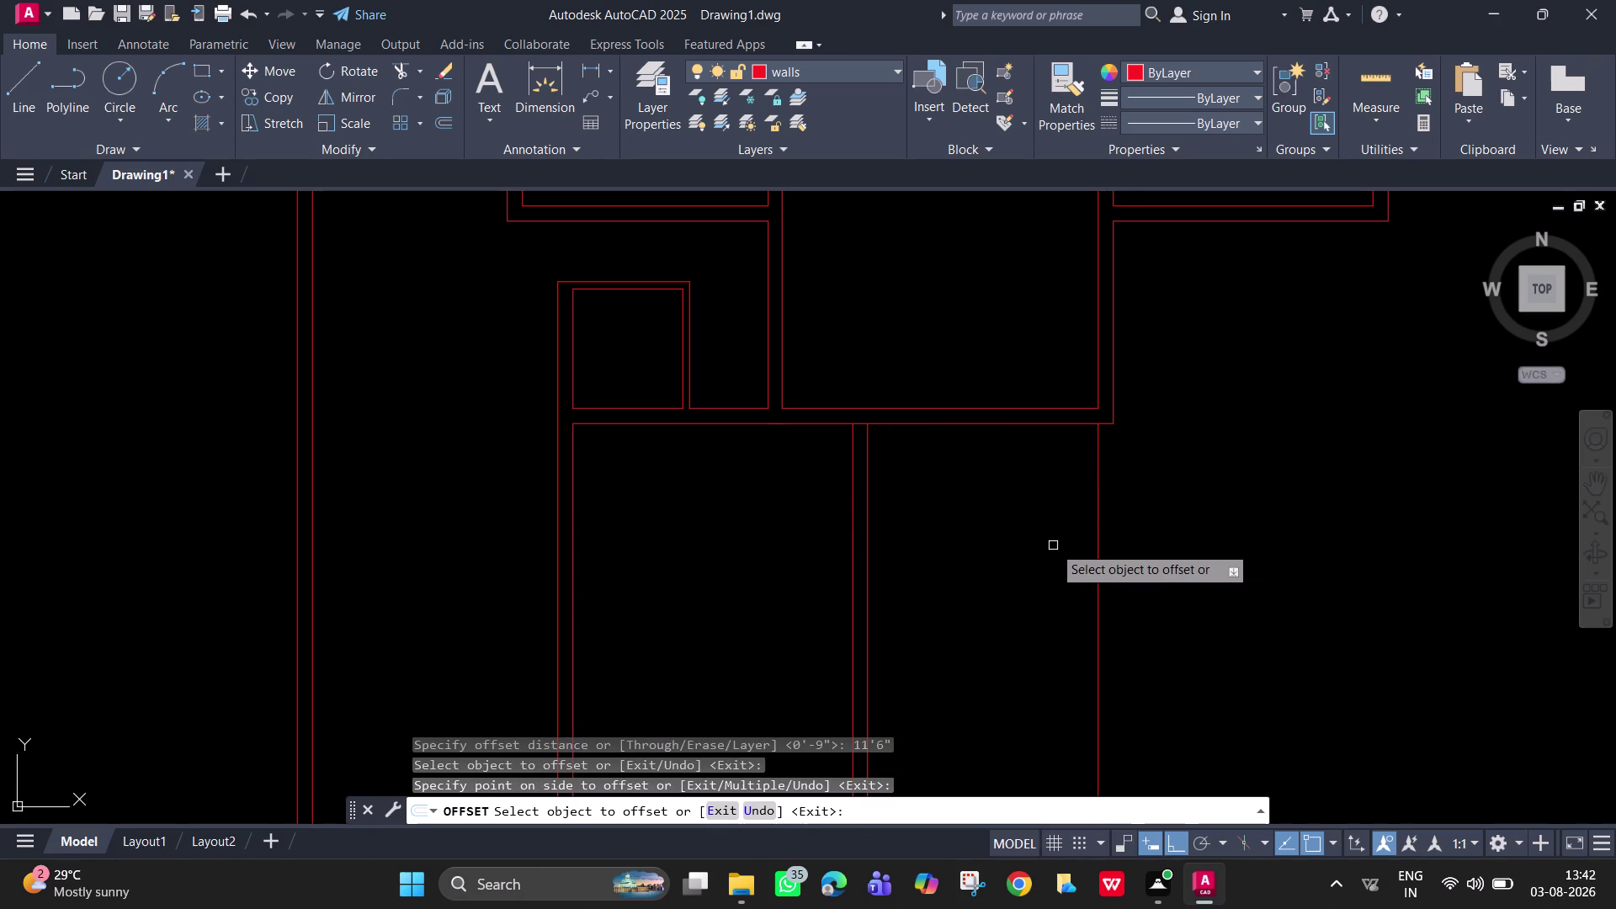
key(space)
Start another offset with a 9" distance.
key(space)
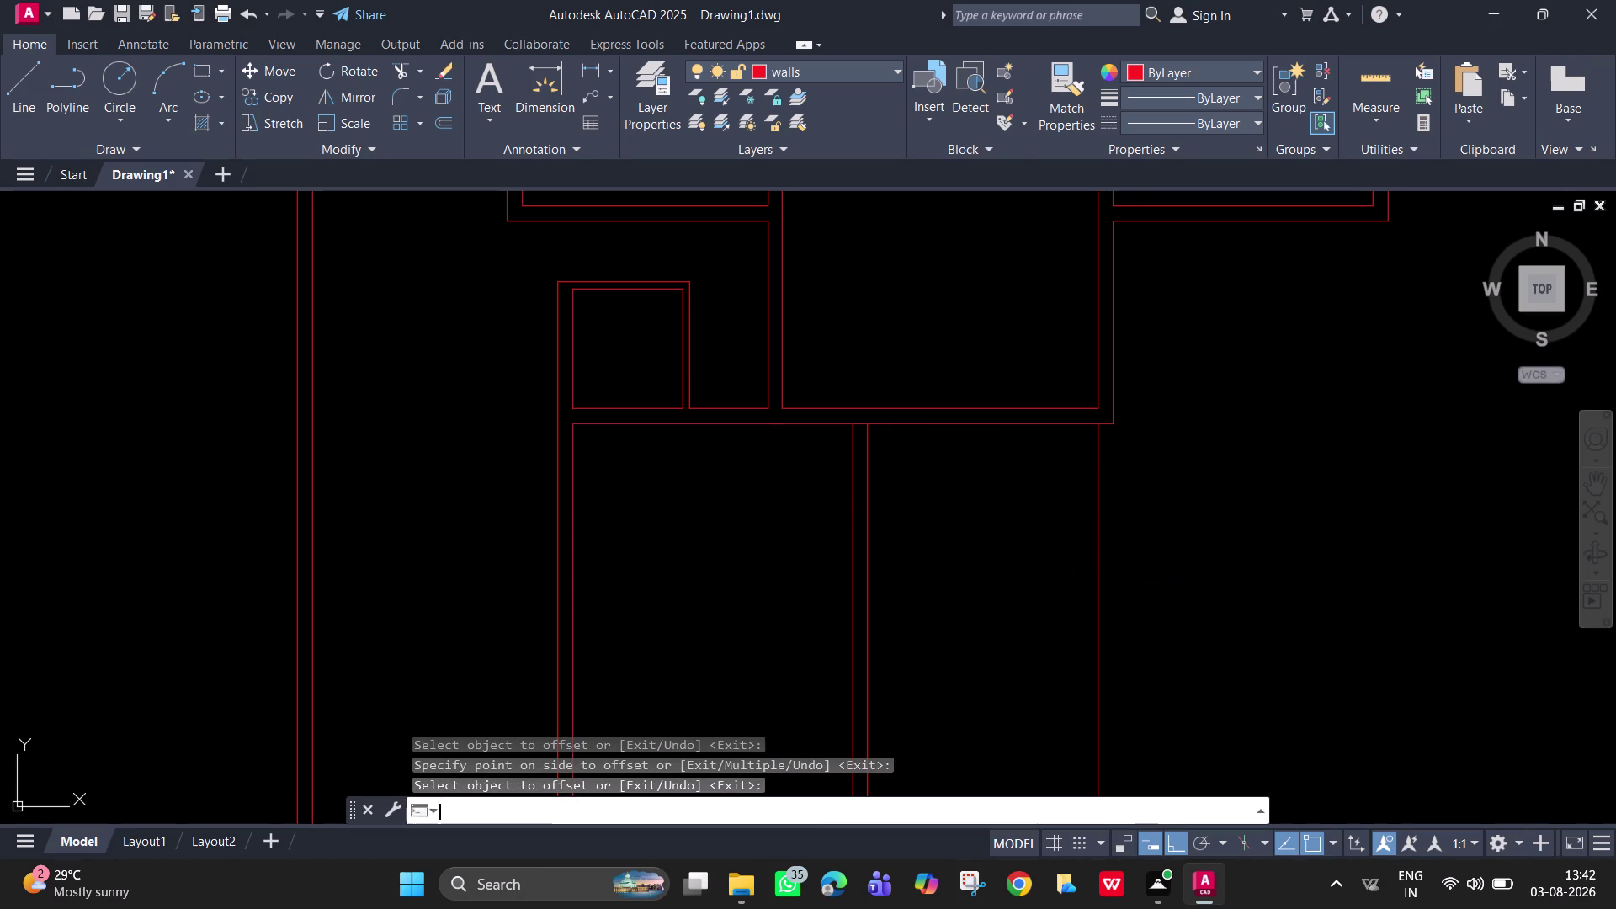
text(9)
key(Return)
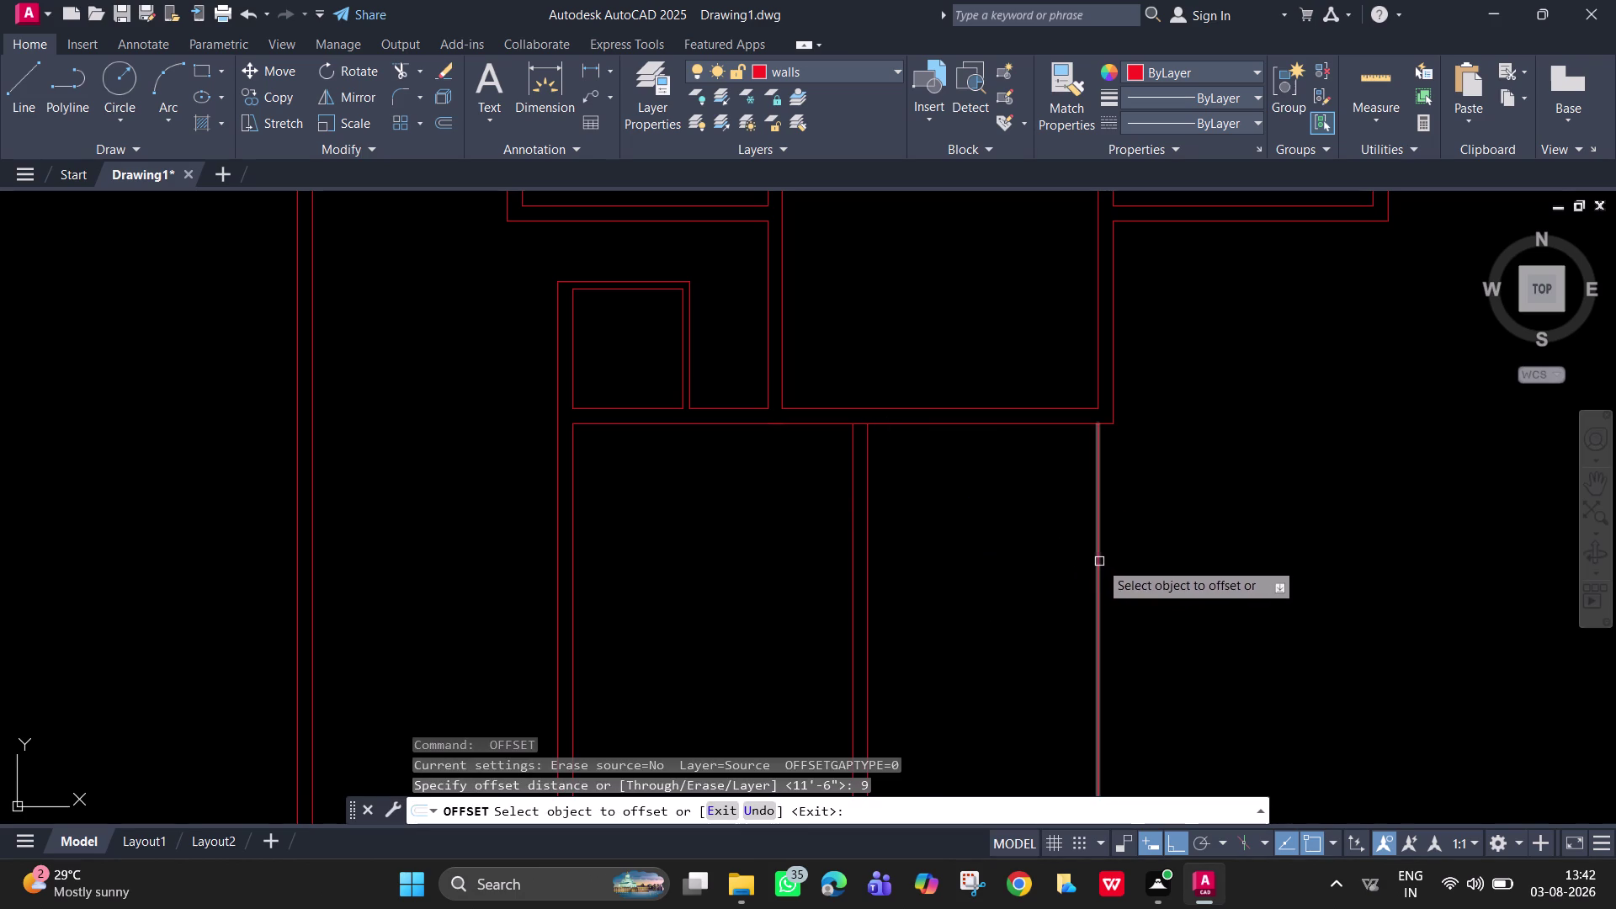
Offset the new vertical wall line 9" to create its parallel second face.
click(1100, 561)
click(1143, 572)
scroll(up, 3)
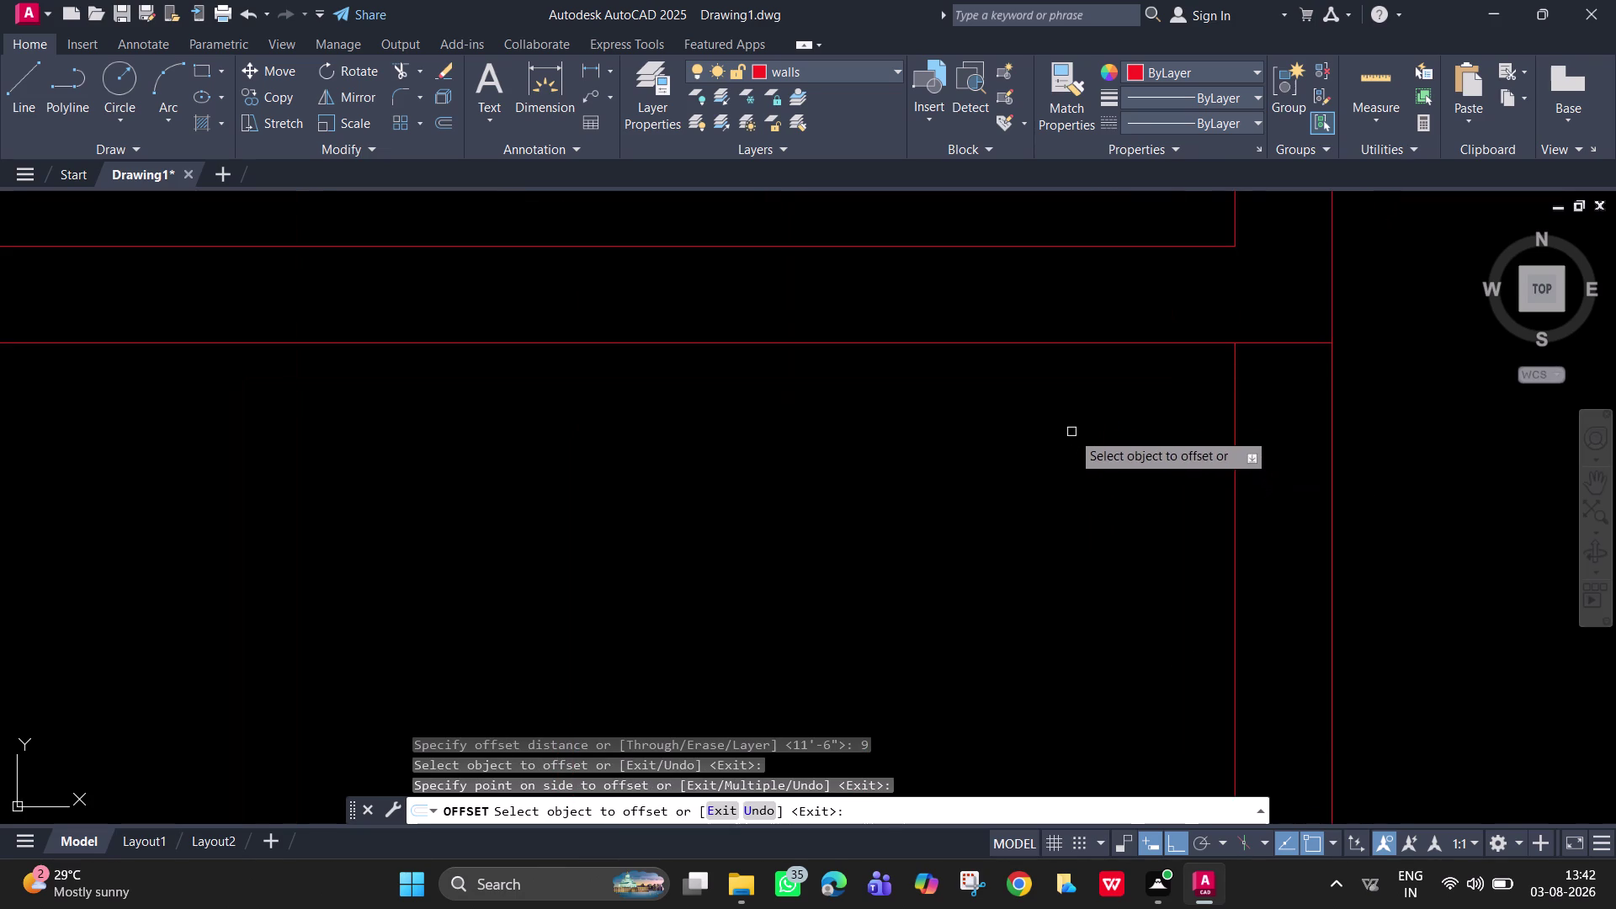
scroll(down, 3)
middle_drag(1310, 526, 1226, 527)
scroll(down, 3)
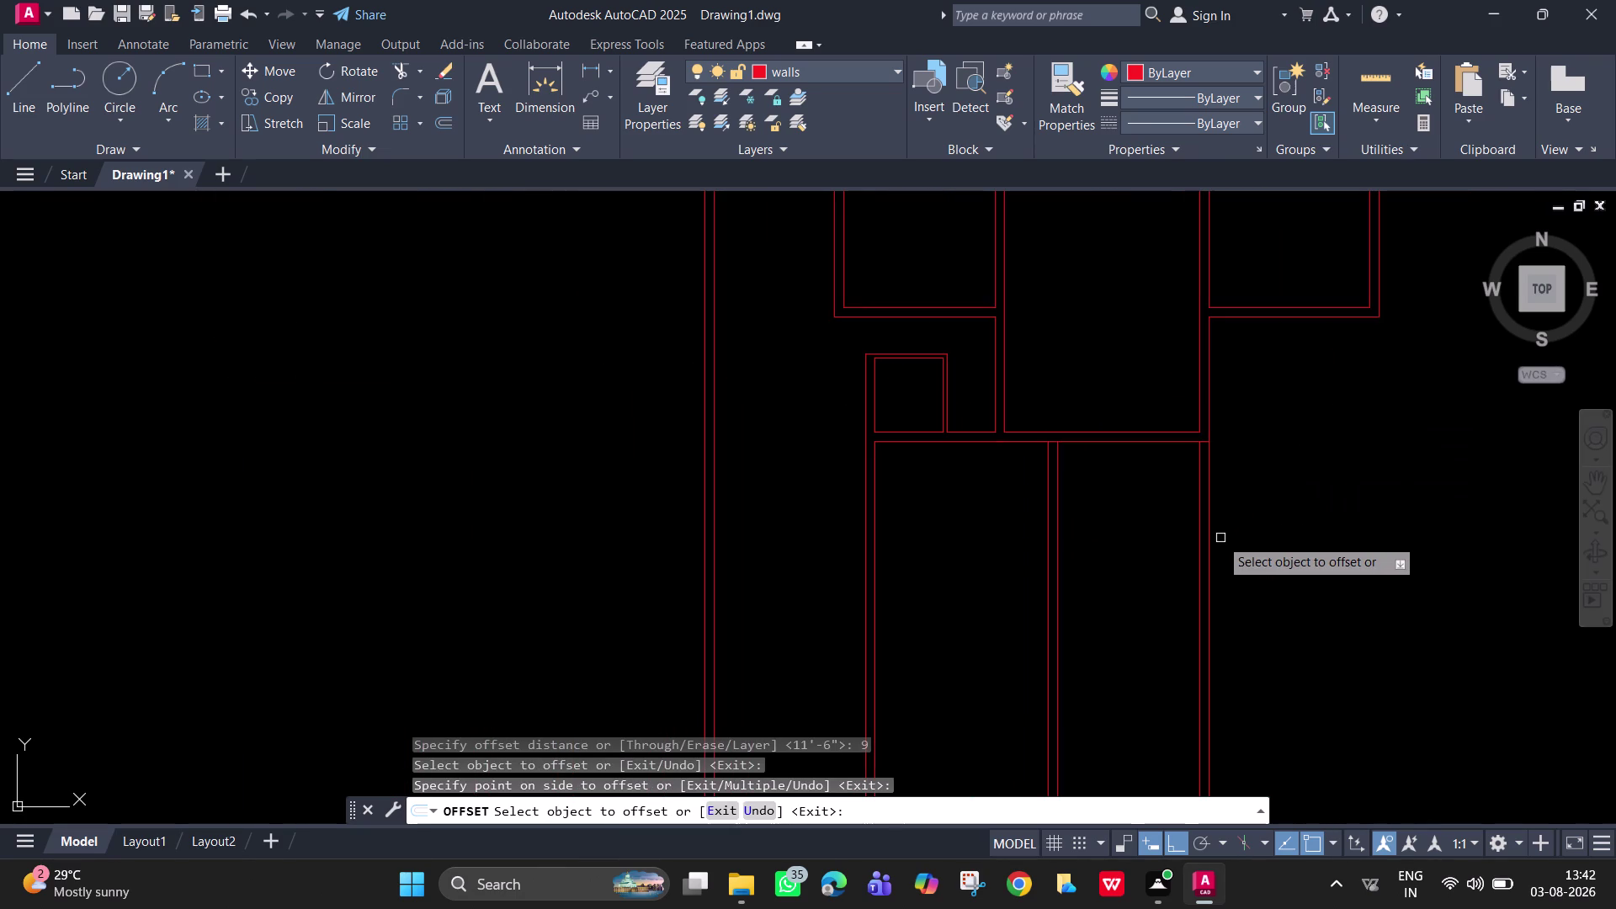
key(space)
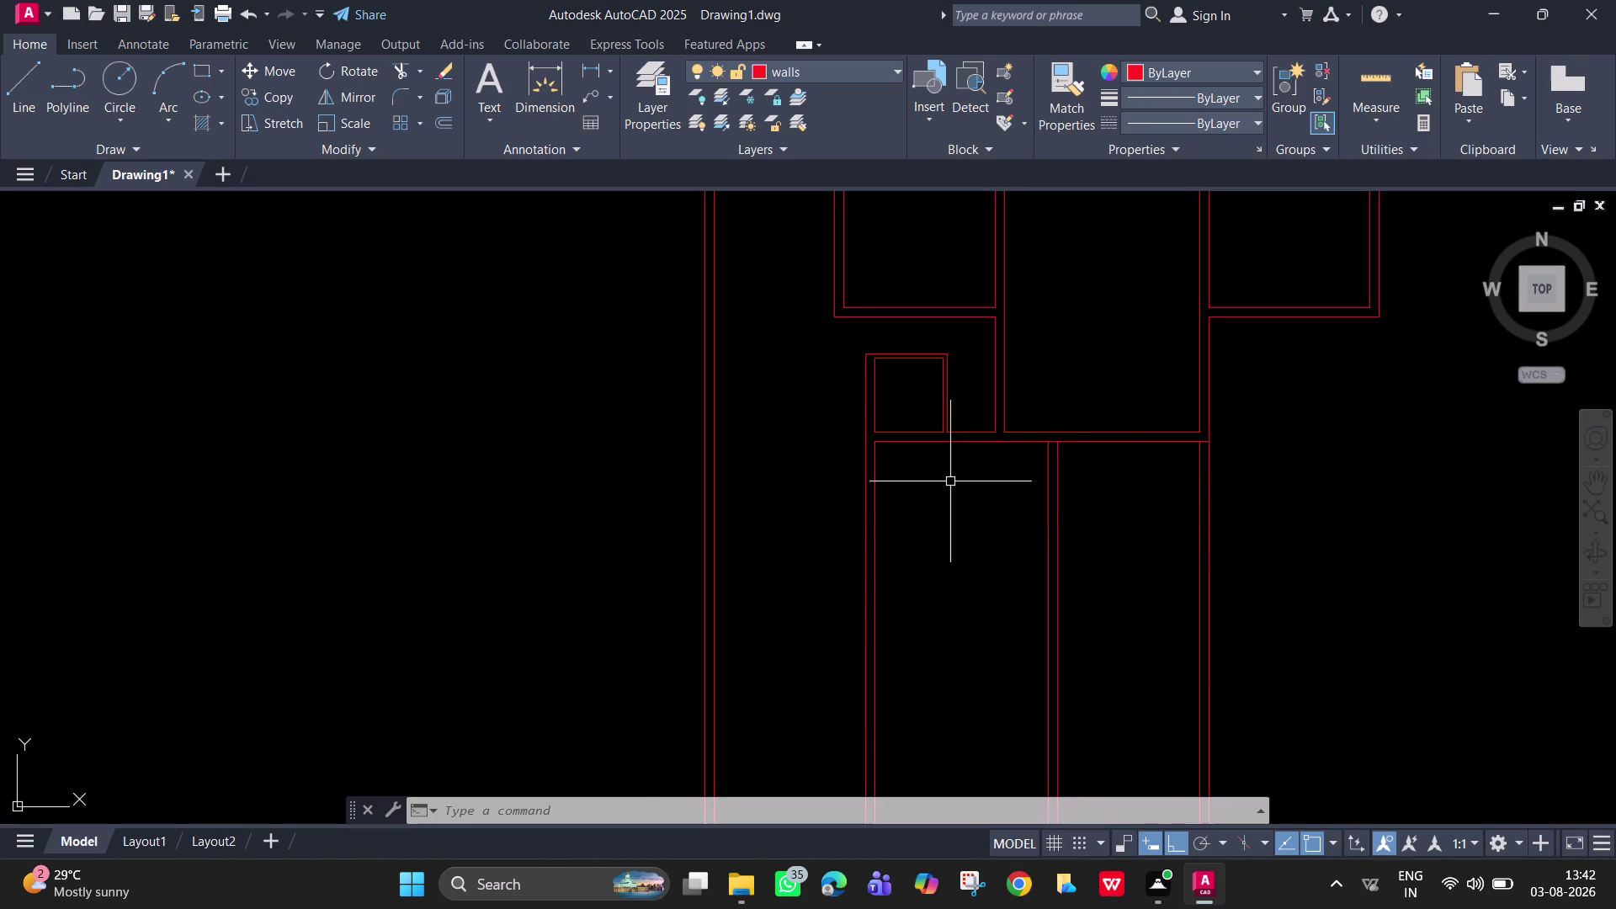
Start and cancel a 12' offset, then select the first two horizontal wall segments.
key(space)
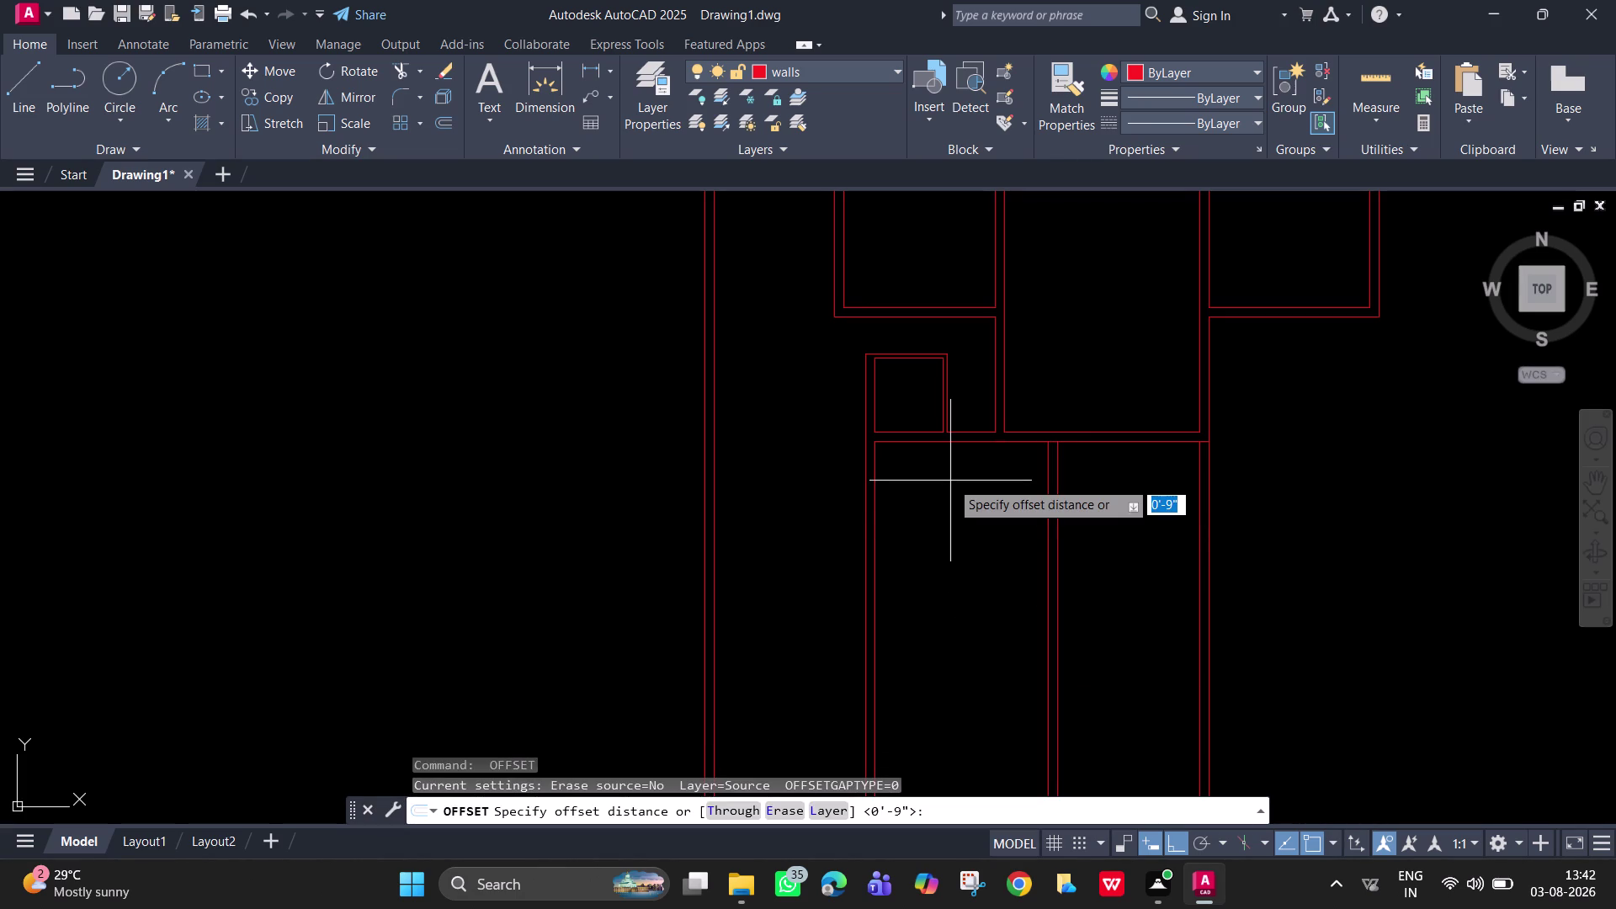
text(12')
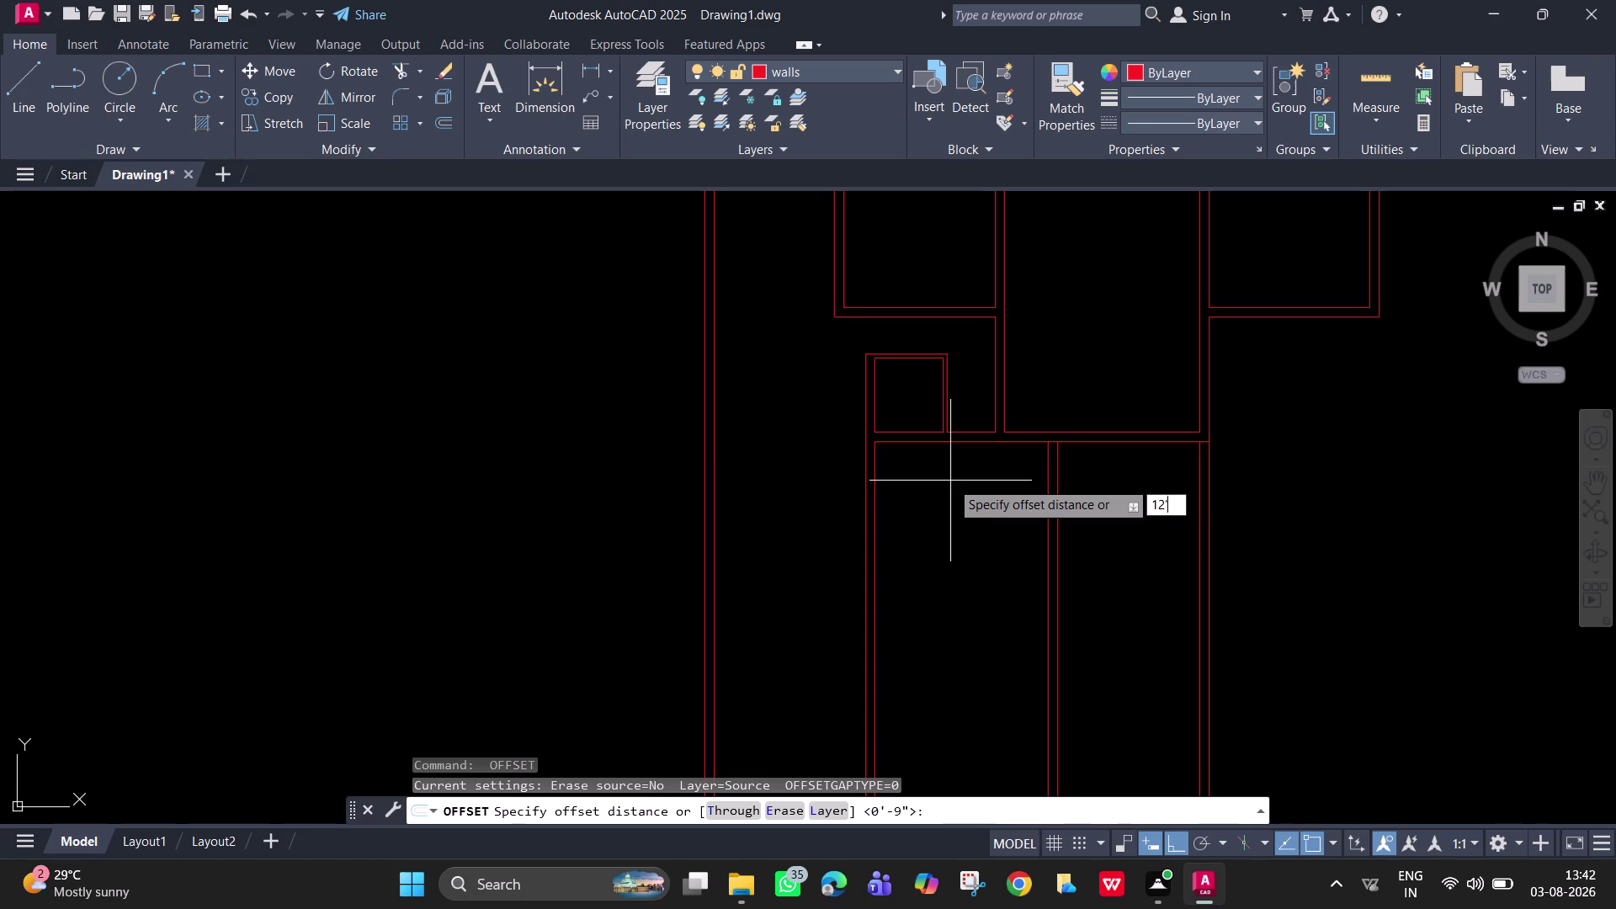
key(Return)
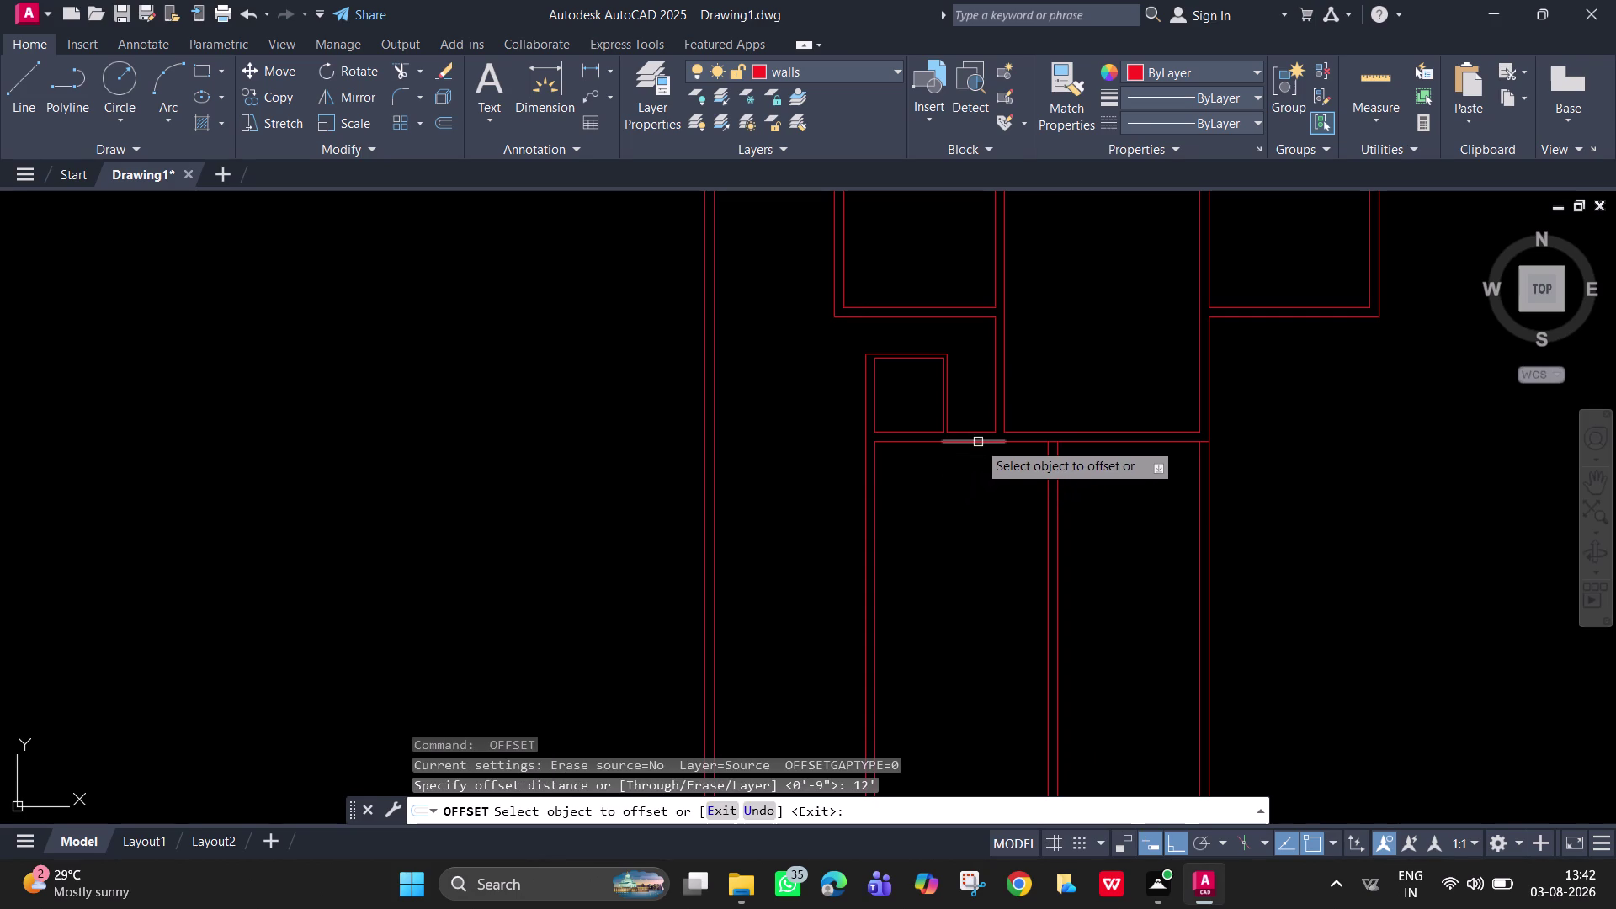
key(Escape)
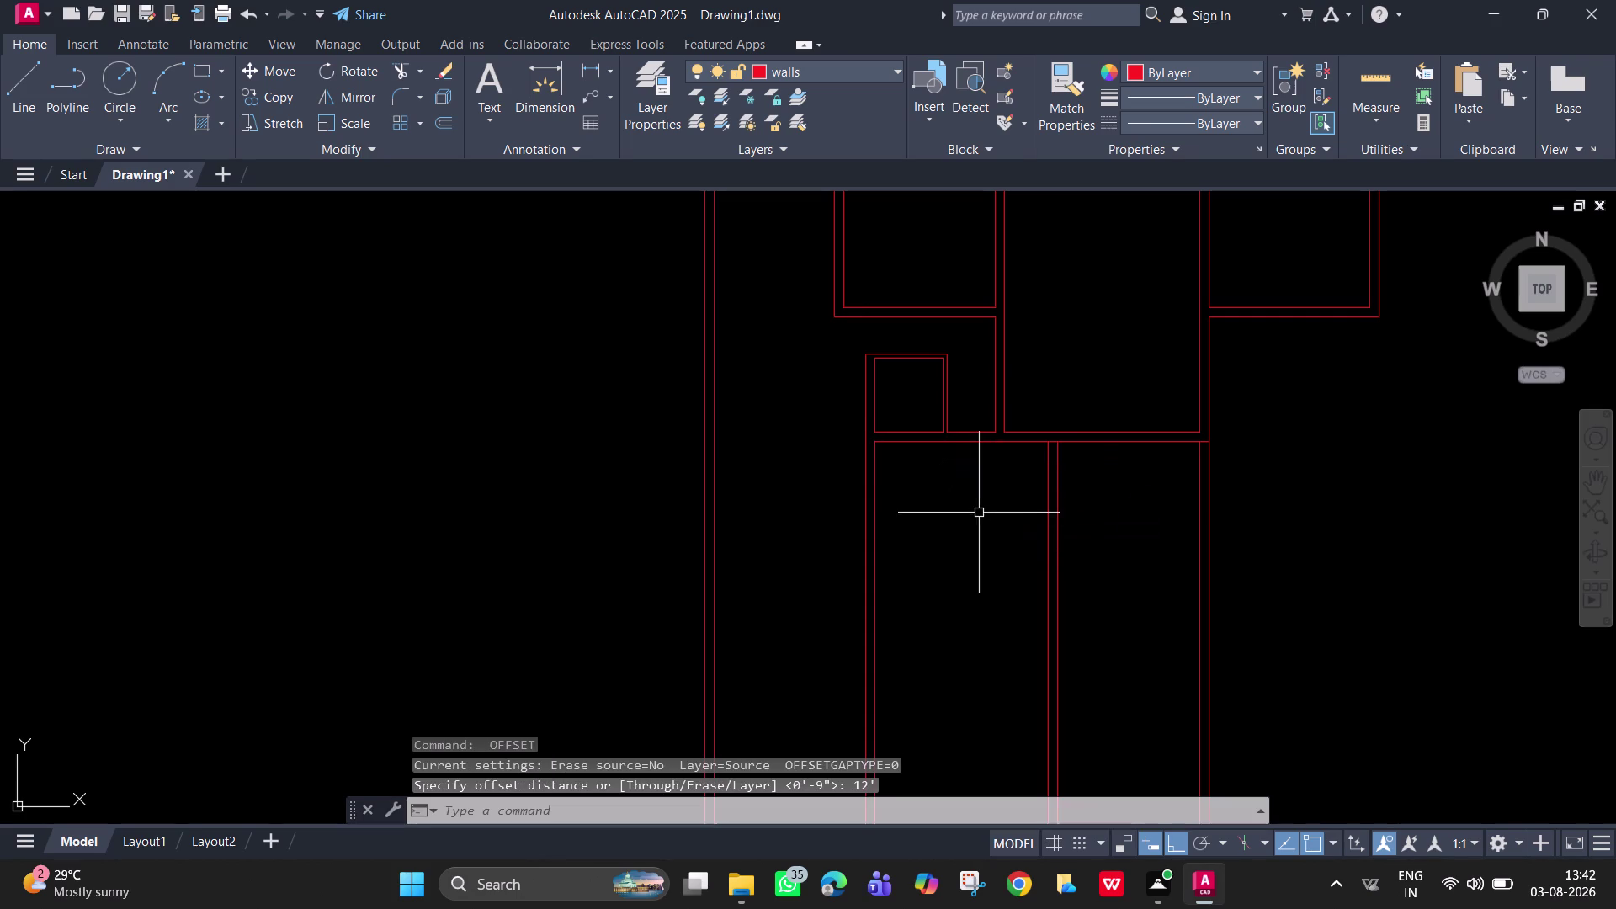
click(955, 444)
click(927, 442)
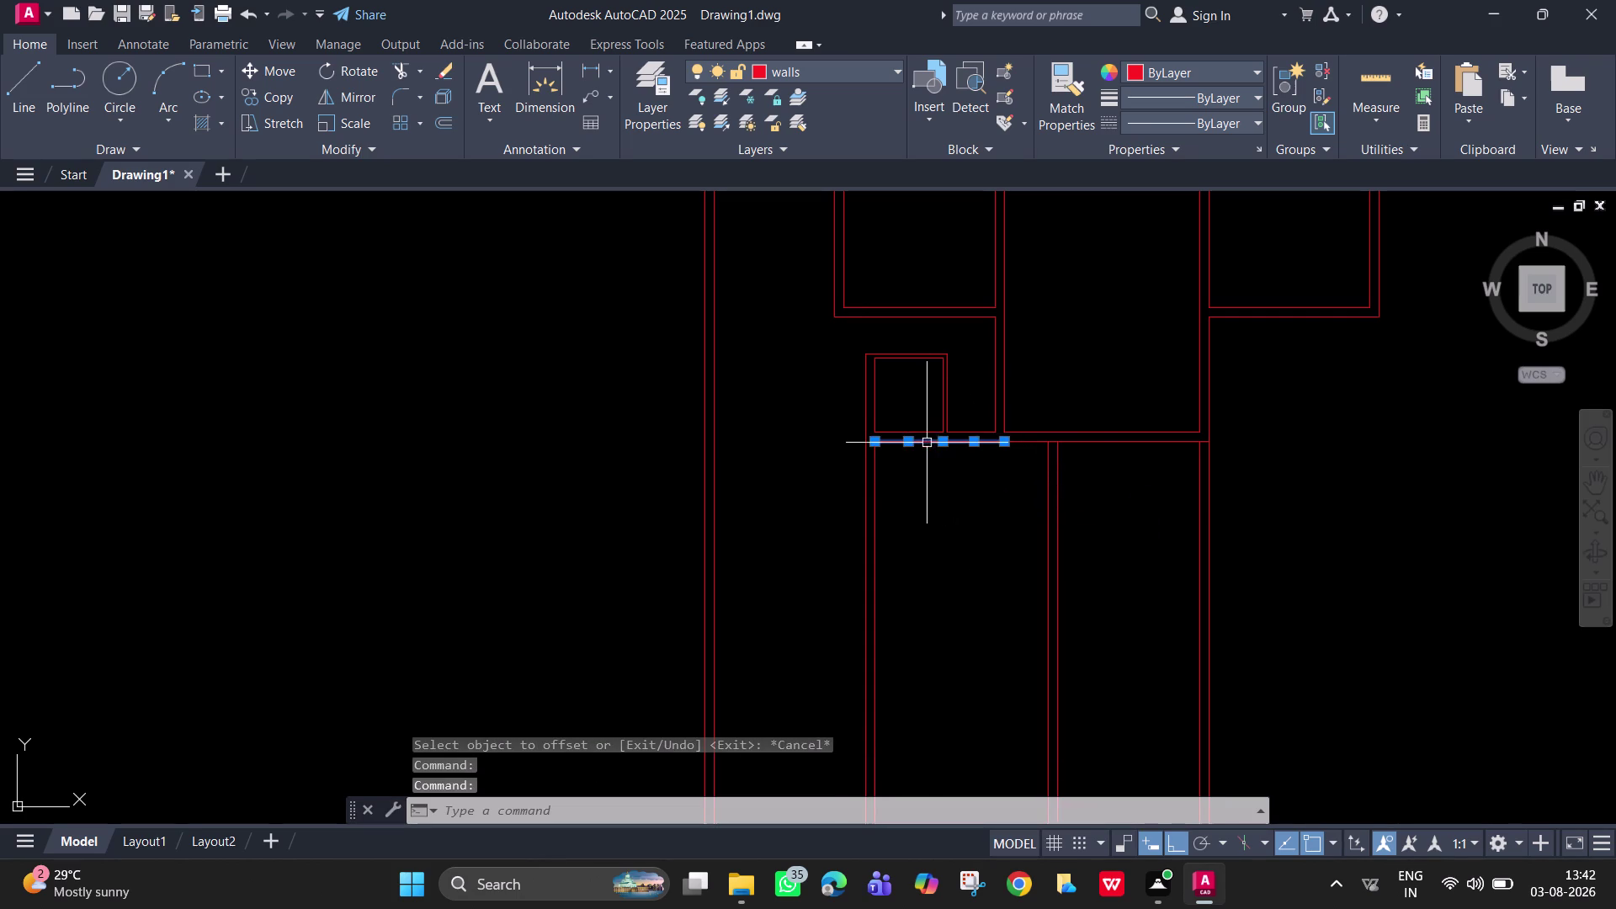
Join the three selected horizontal wall segments into a single line.
click(1030, 442)
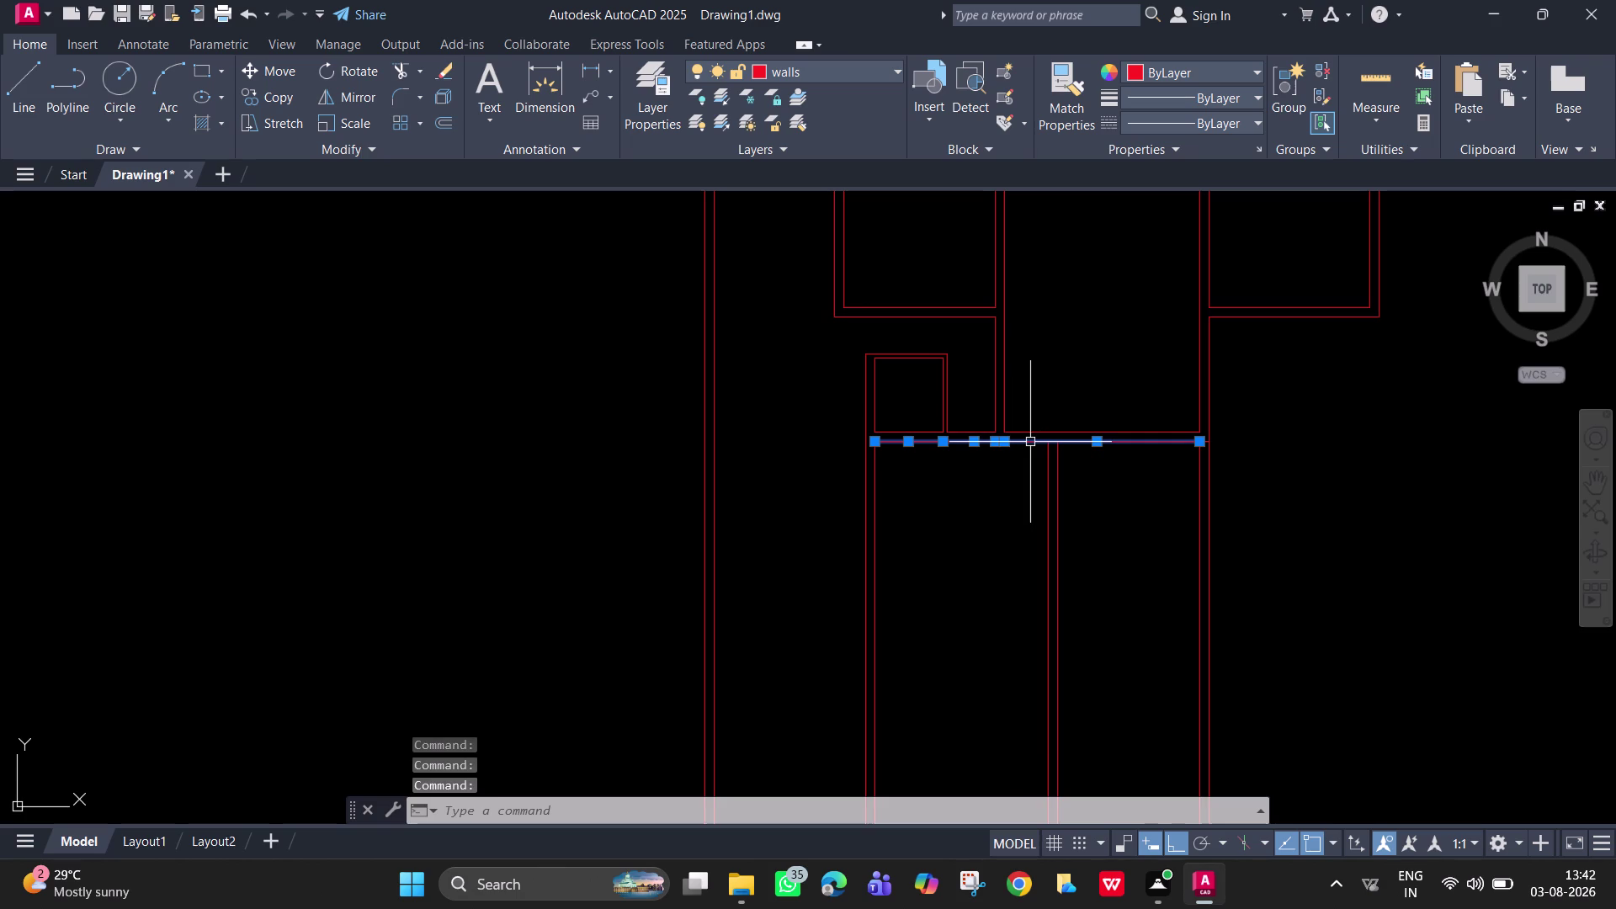
key(j)
key(Return)
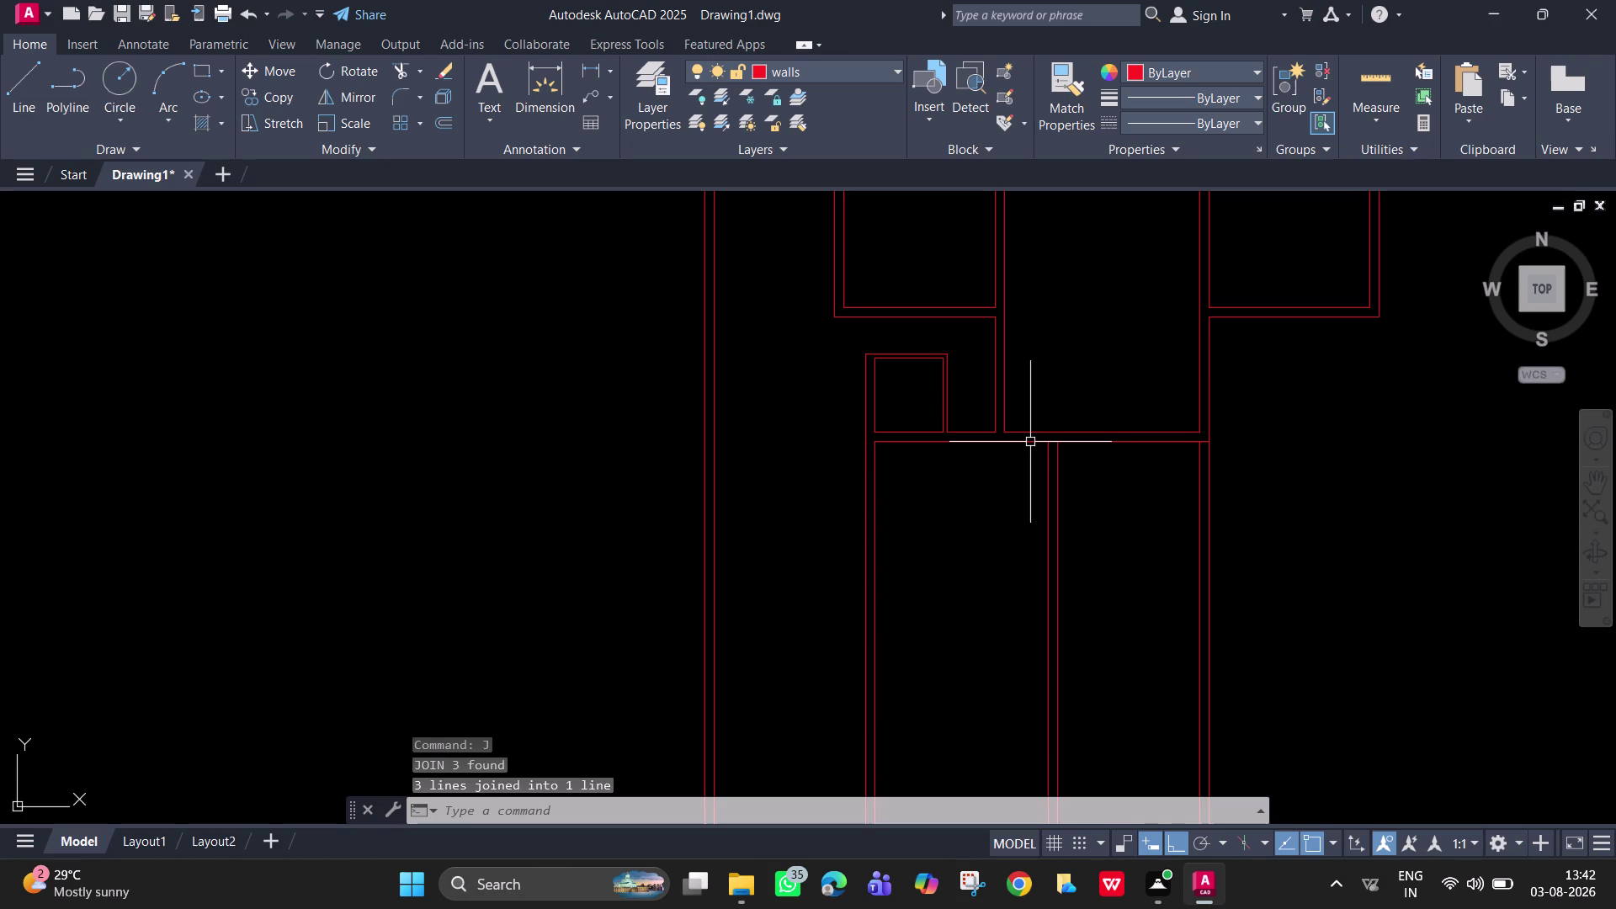
Offset the joined top line 12' downward to create the new cross wall.
key(o)
key(Return)
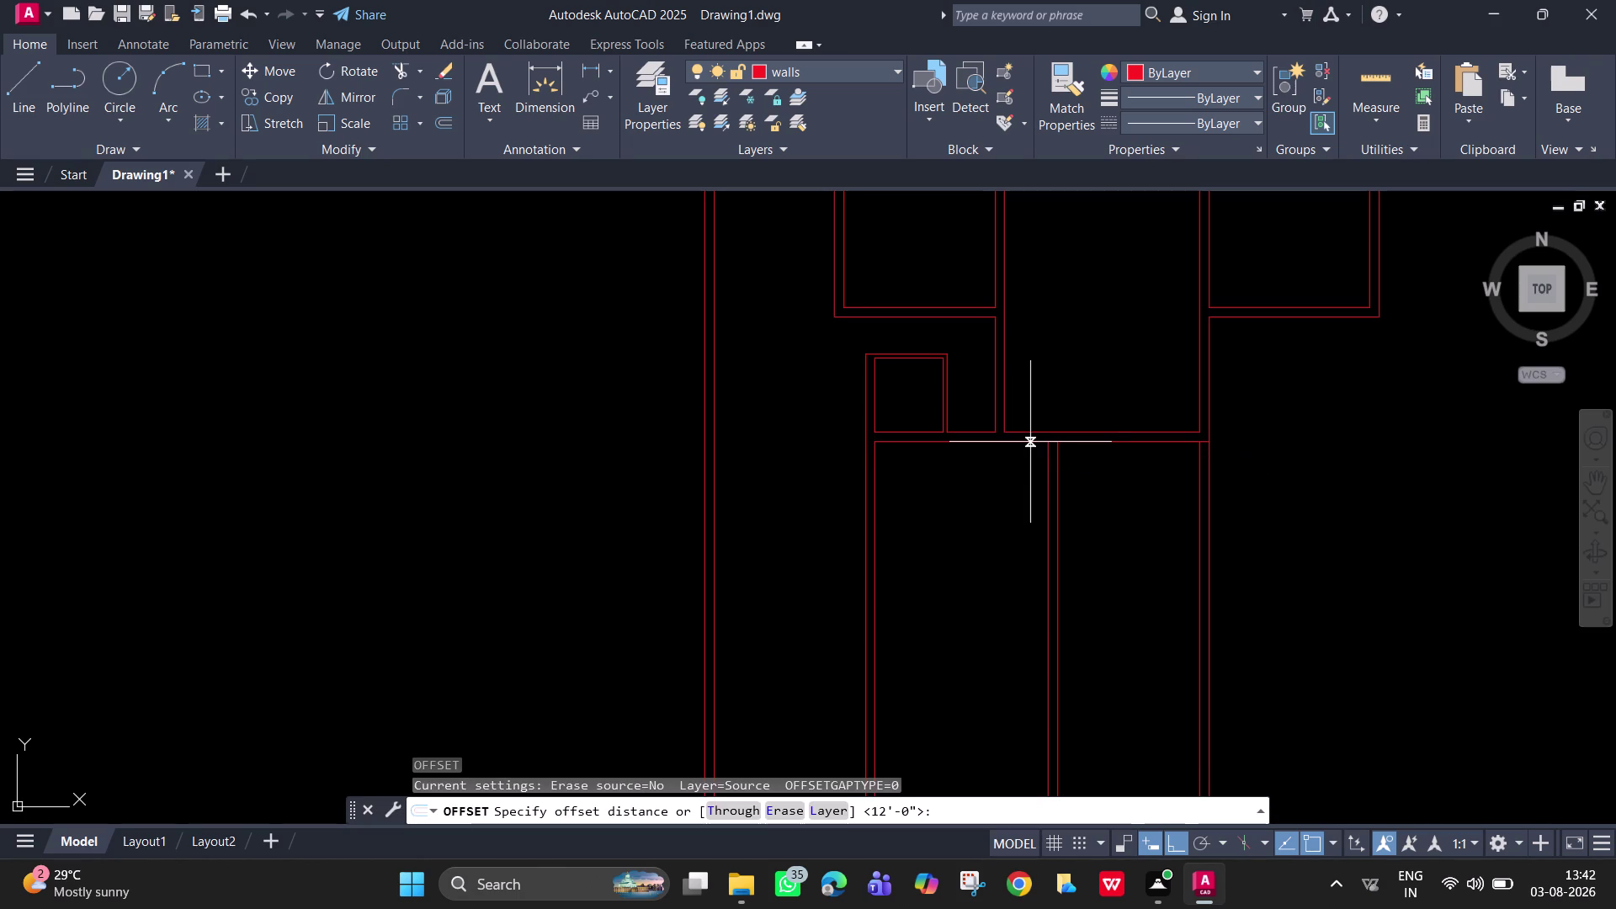
text(12')
key(Return)
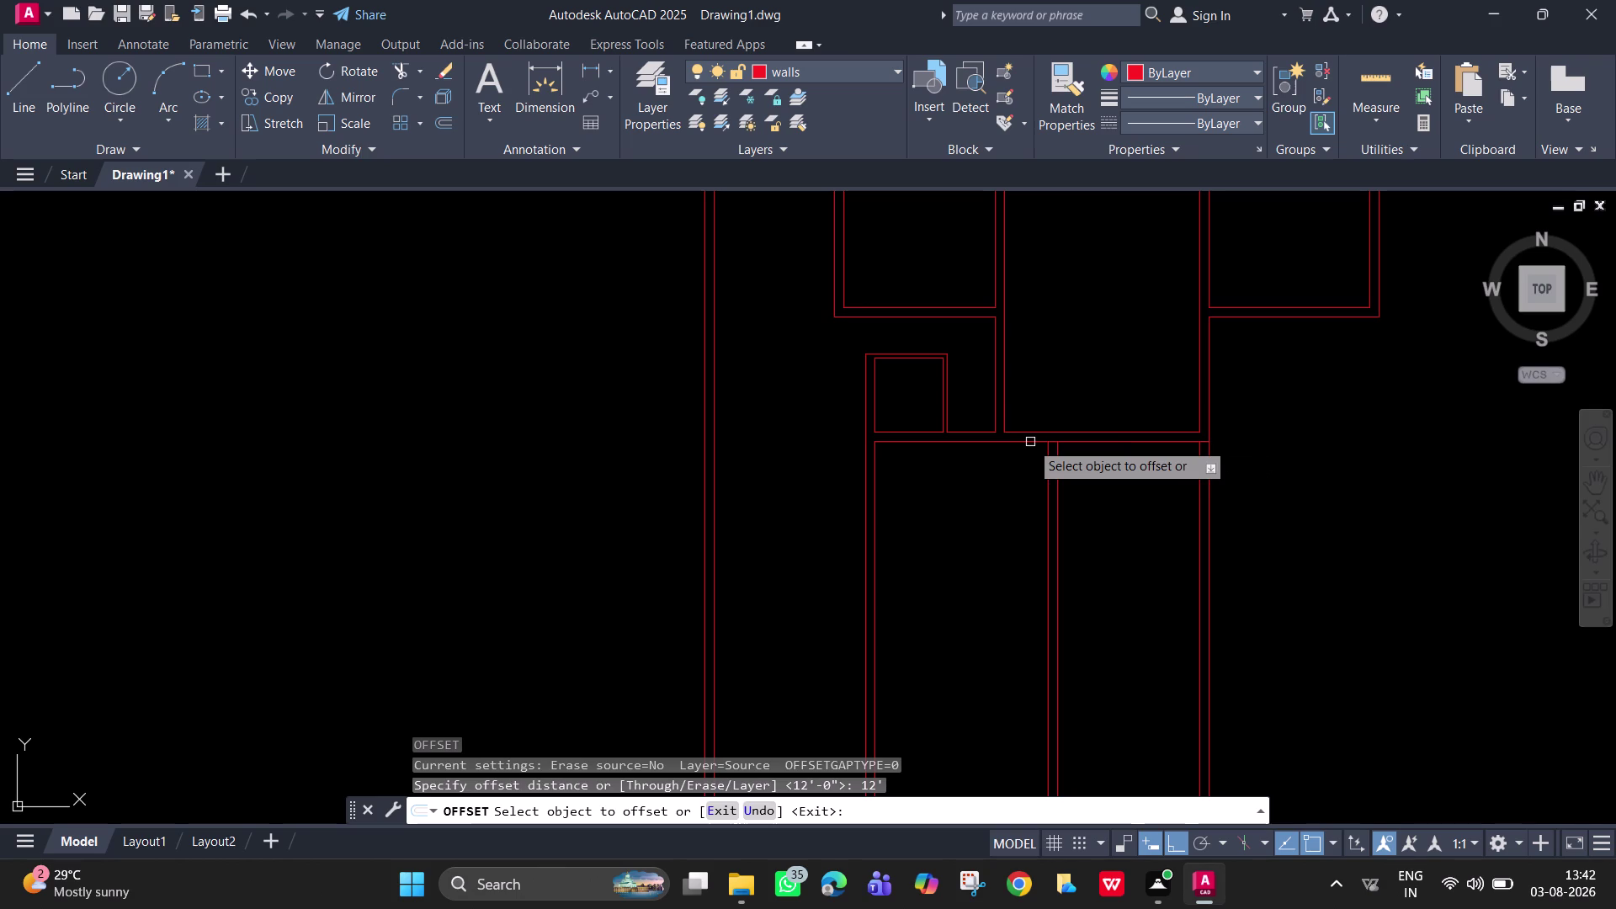
click(1001, 445)
click(1002, 617)
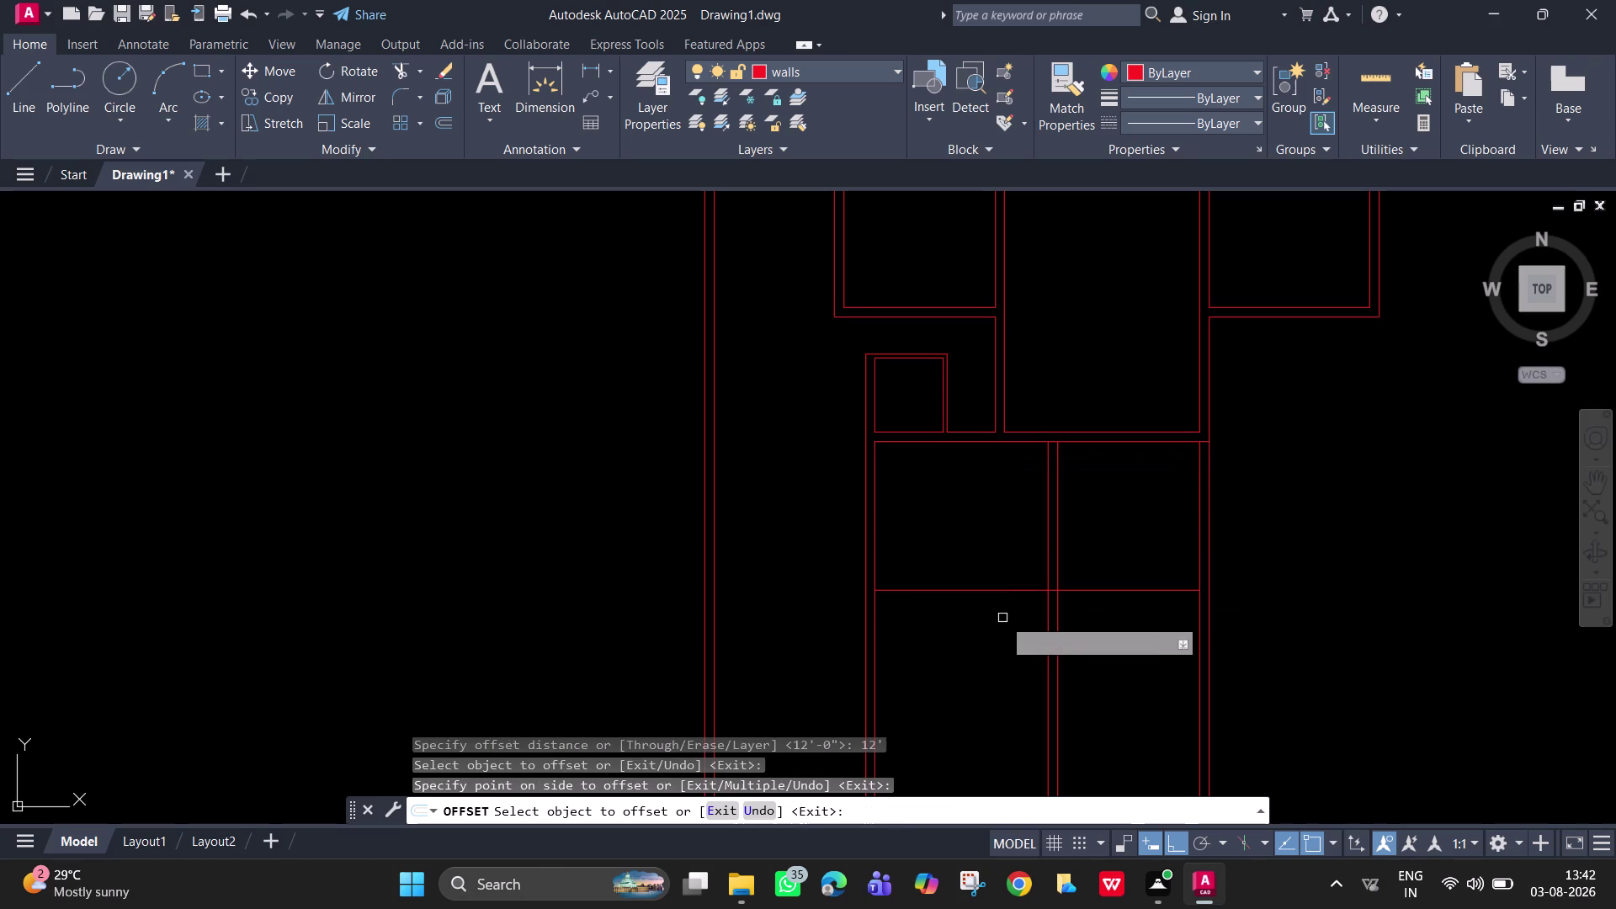
key(space)
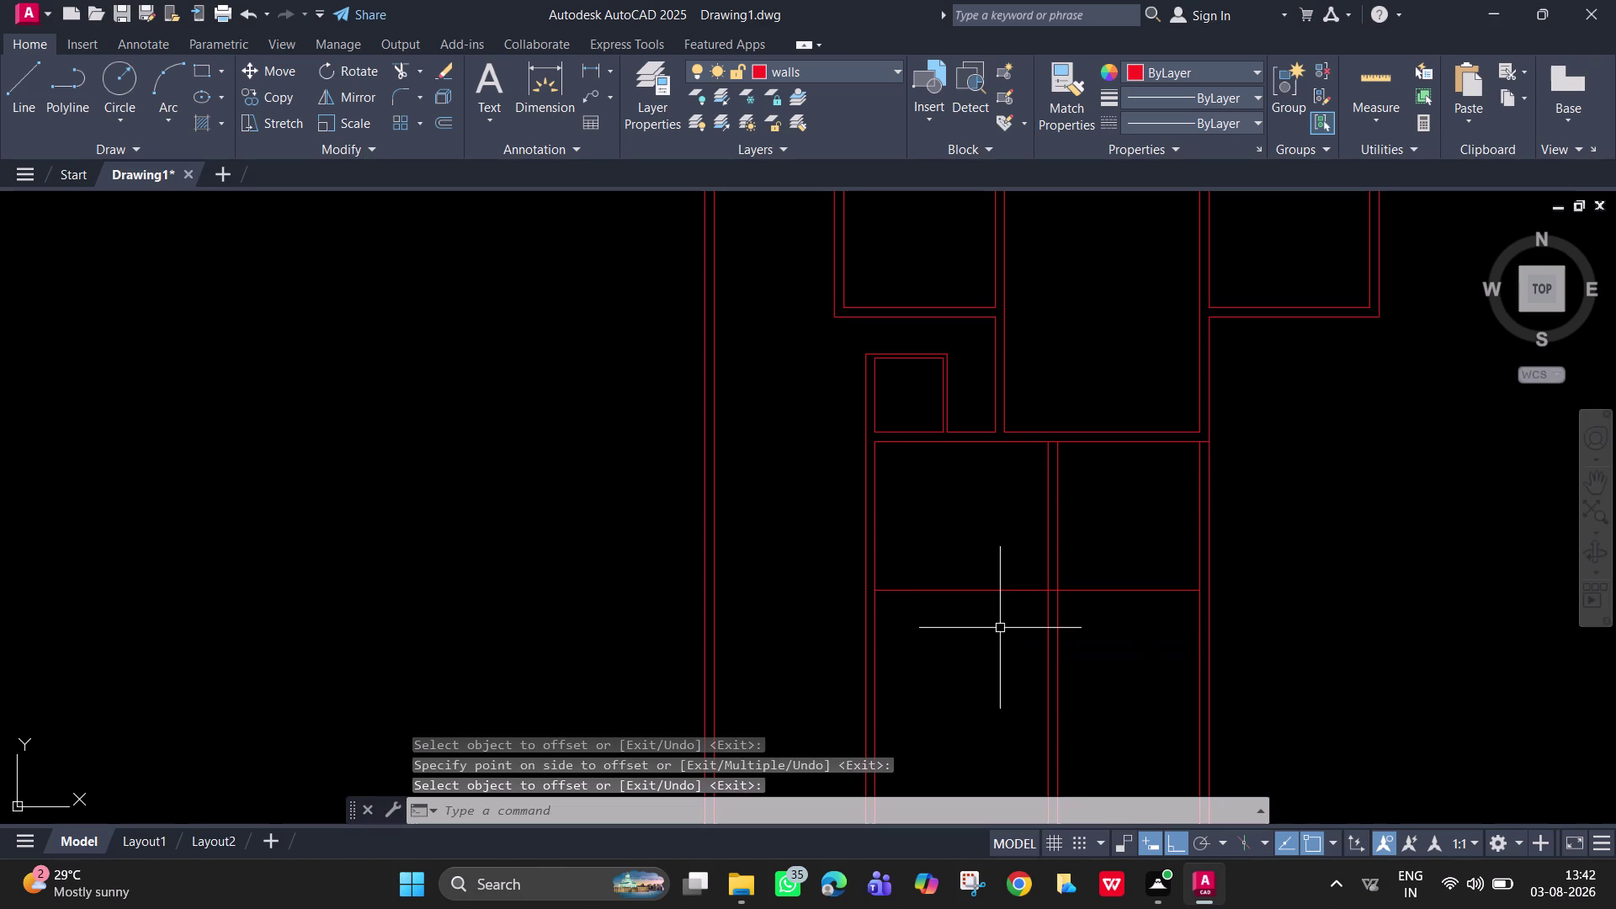
Offset the new cross wall line 9" downward to make it double-line.
key(space)
text(9)
key(Return)
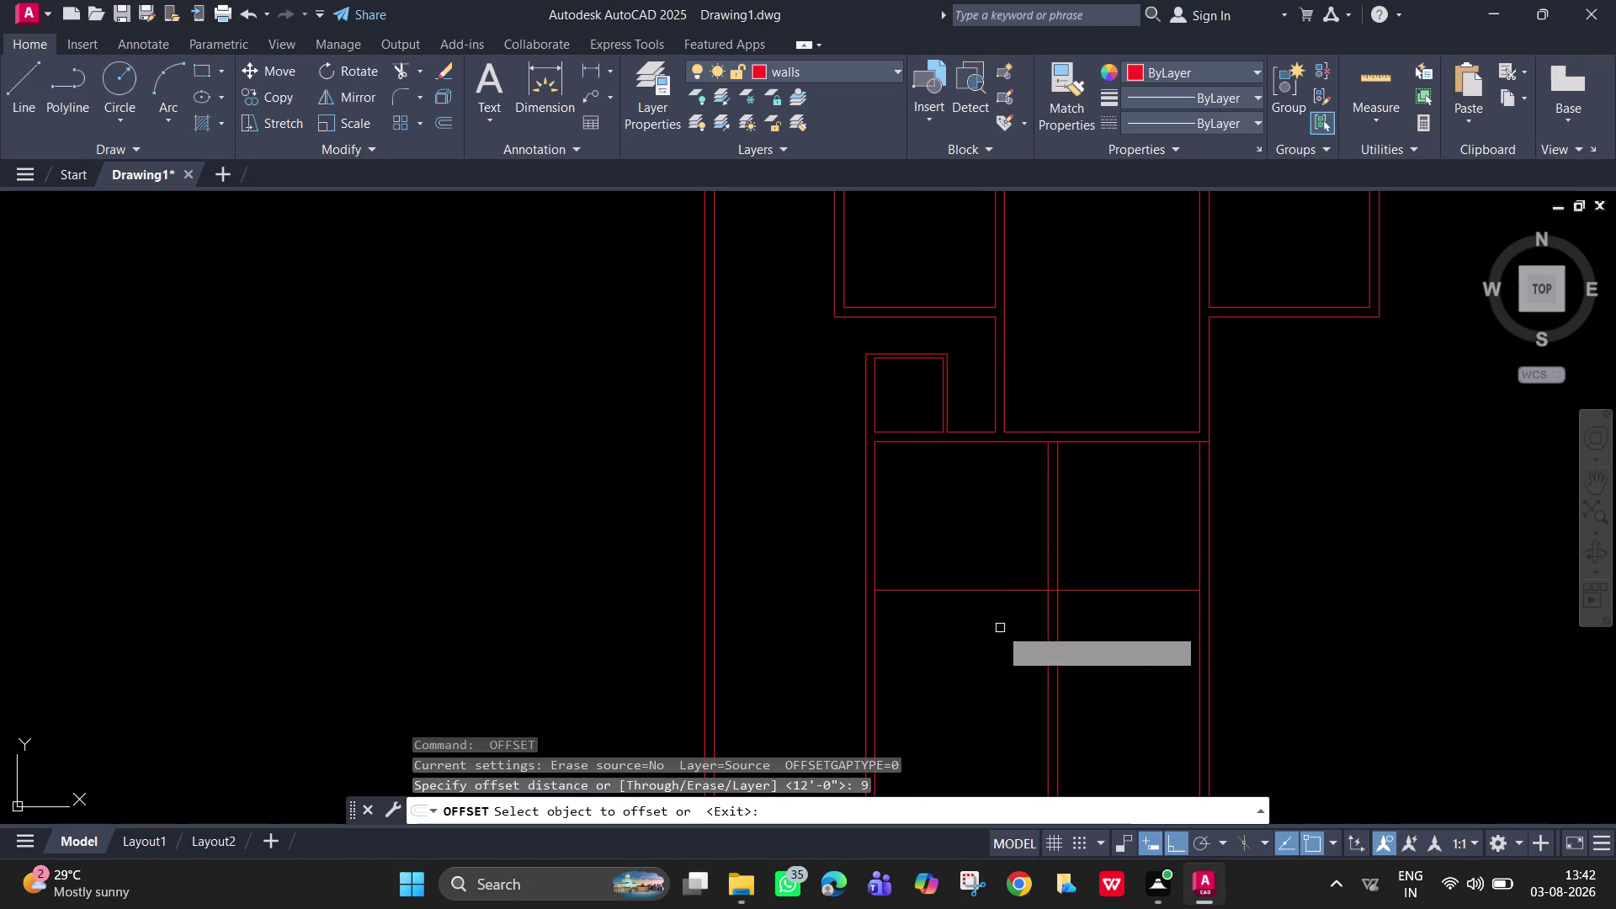
click(964, 593)
click(977, 648)
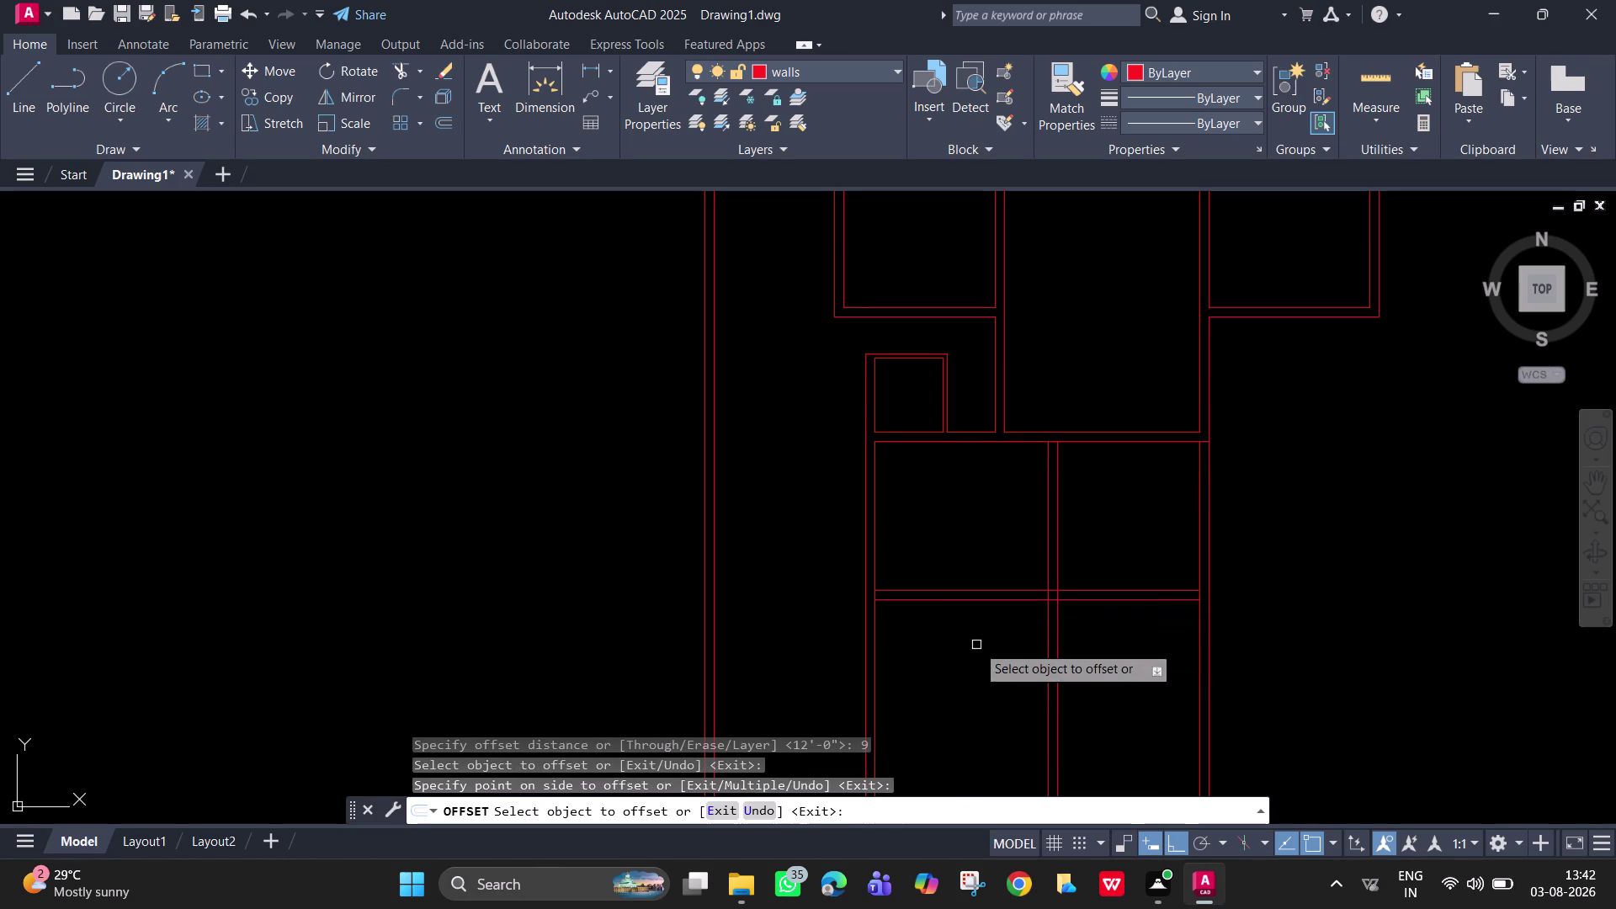
key(Escape)
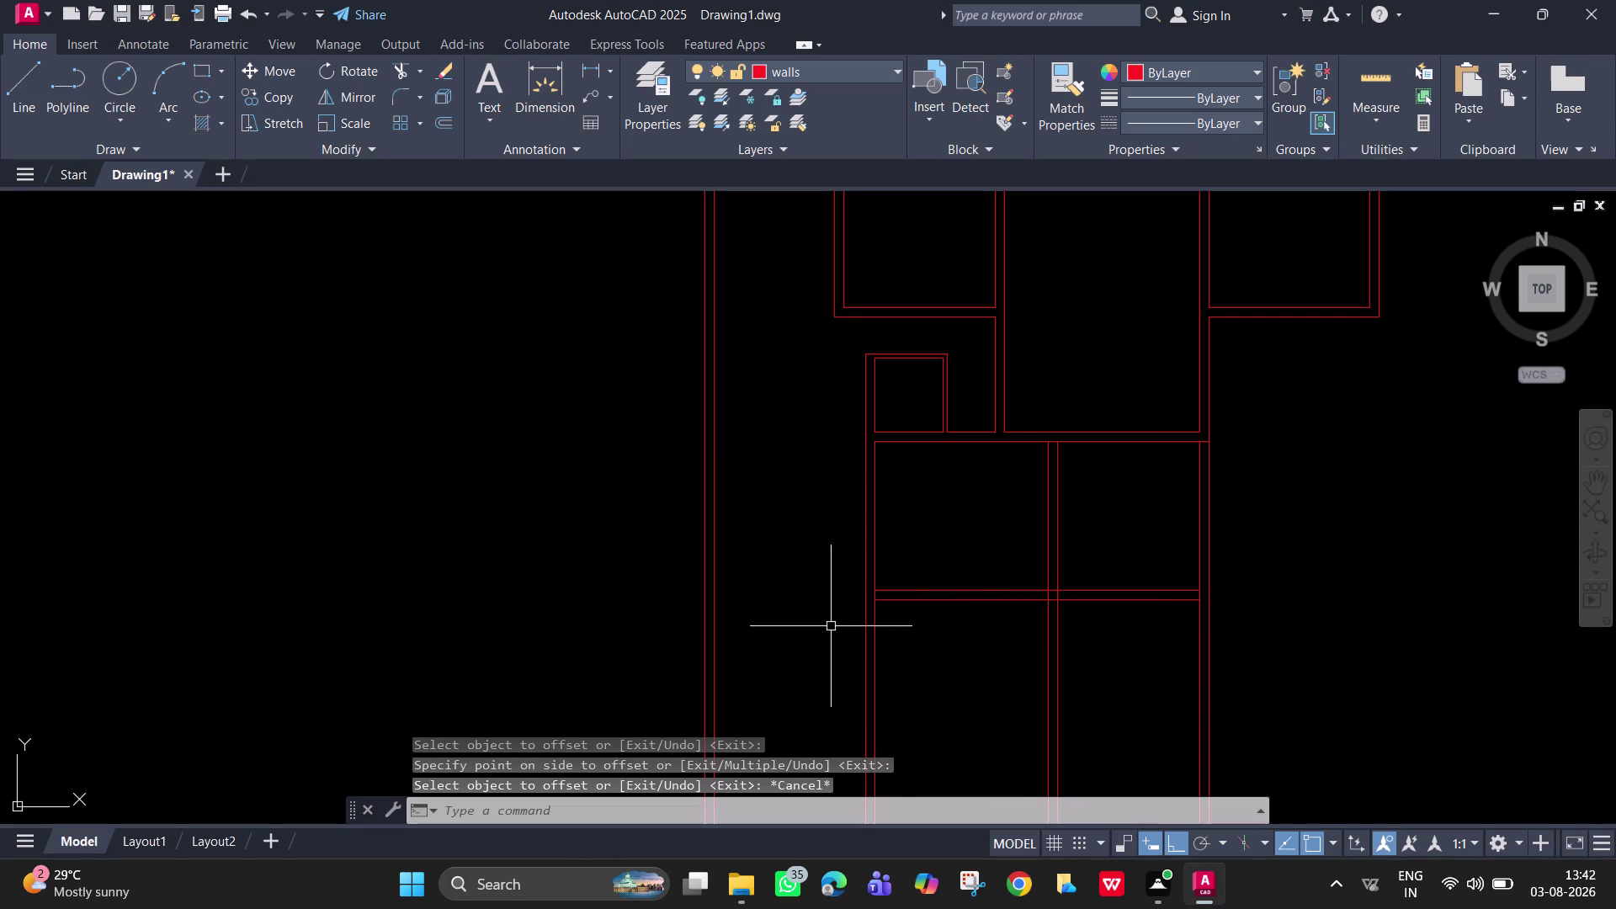
scroll(up, 3)
middle_drag(832, 609, 757, 607)
Trim the overlapping line ends at the cross wall's right-hand junctions.
text(tr)
key(space)
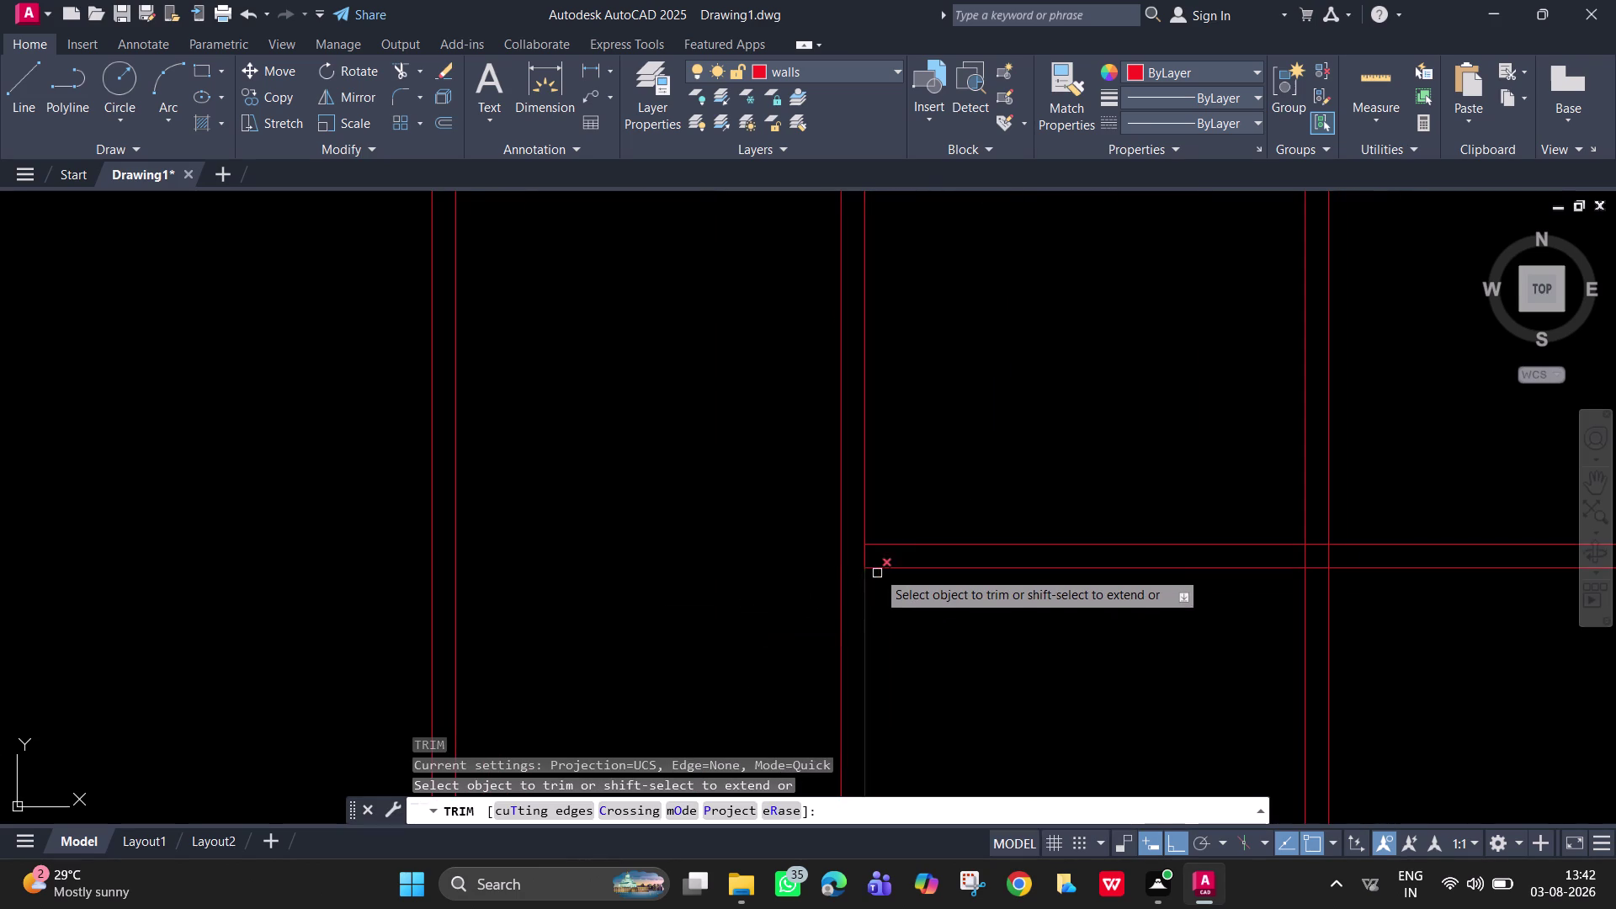
click(862, 559)
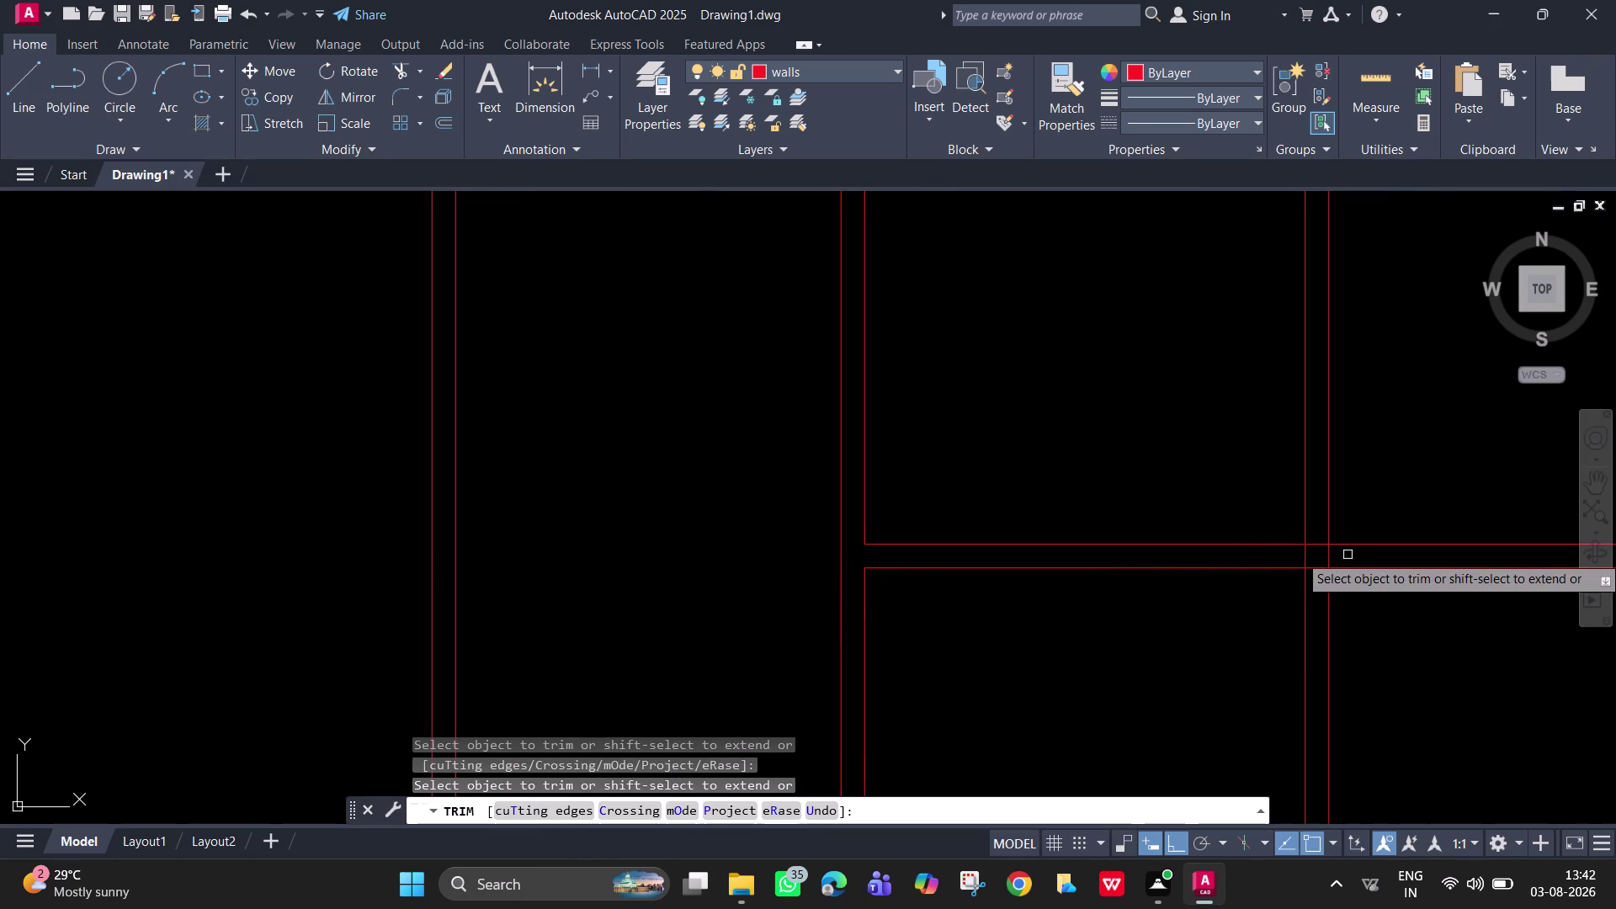
drag(1348, 555, 1290, 554)
drag(1320, 534, 1320, 563)
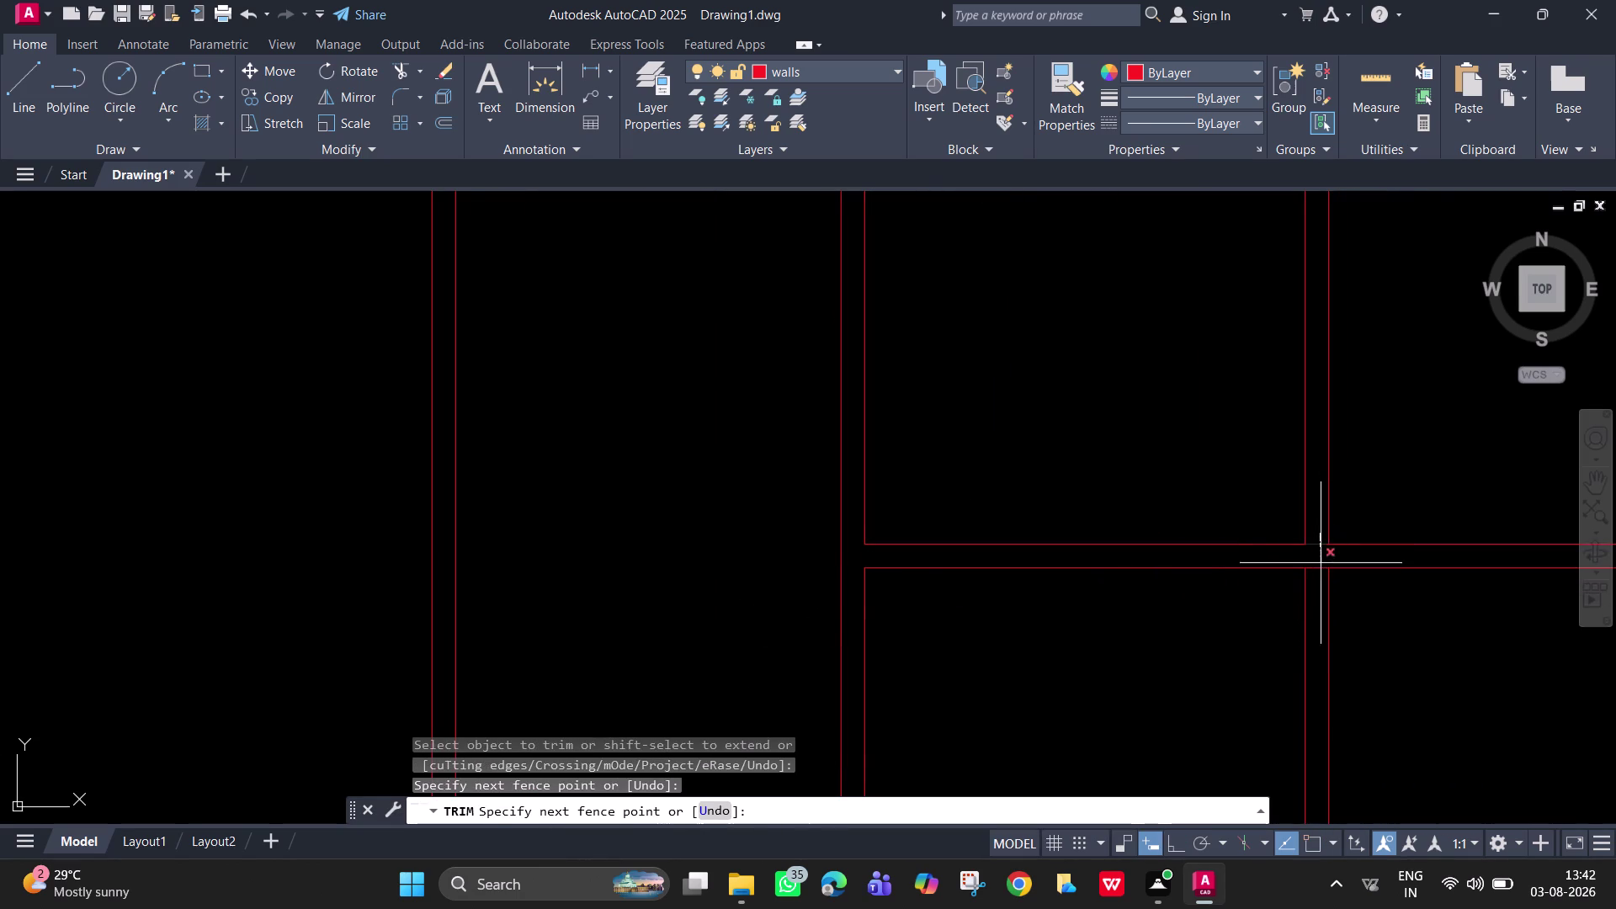
drag(1321, 563, 1321, 584)
scroll(down, 3)
middle_drag(1297, 557, 1115, 605)
scroll(up, 3)
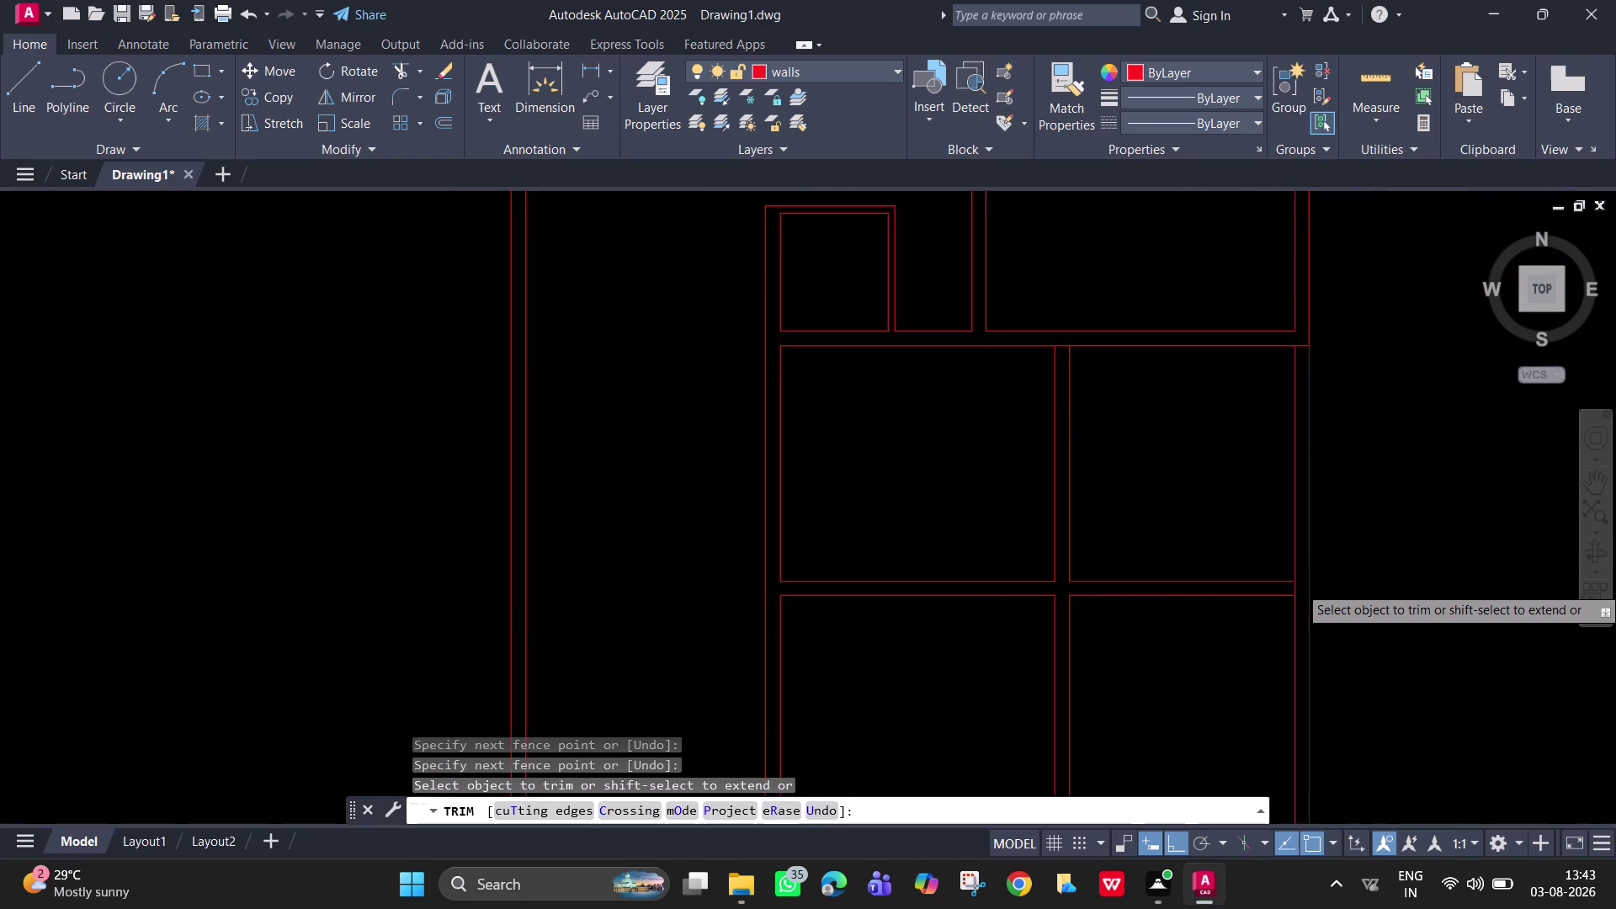
scroll(up, 3)
drag(1263, 588, 1289, 593)
click(1287, 594)
scroll(down, 3)
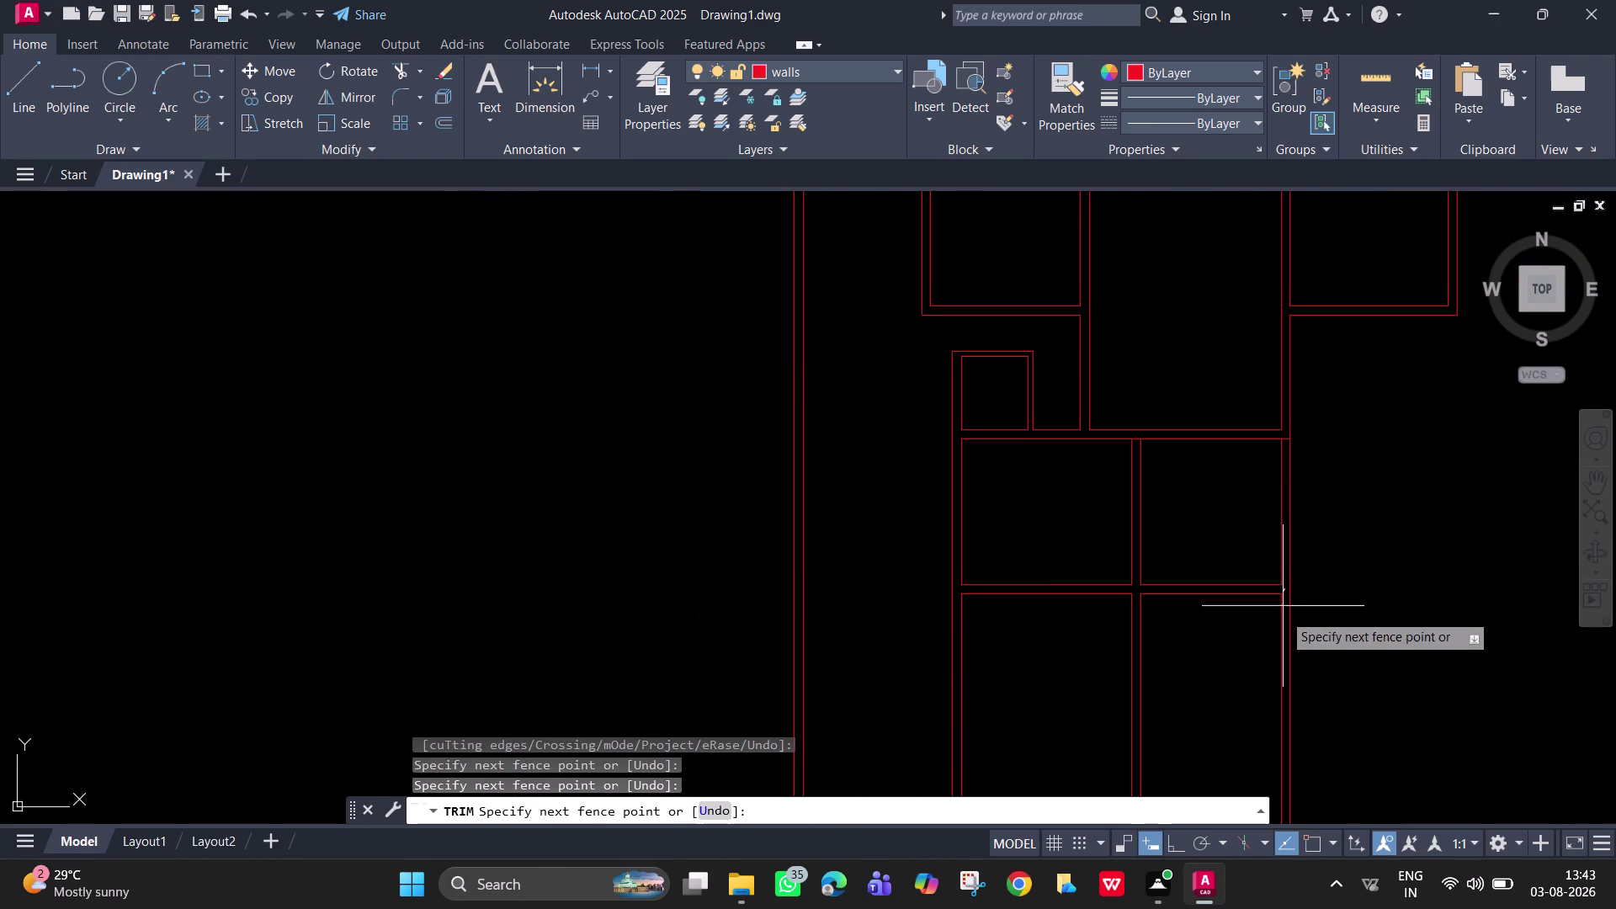
middle_drag(1282, 625, 1285, 636)
key(Escape)
Trim the upper wall junction and the remaining overlapping line pieces.
scroll(up, 3)
middle_drag(1285, 502, 1283, 520)
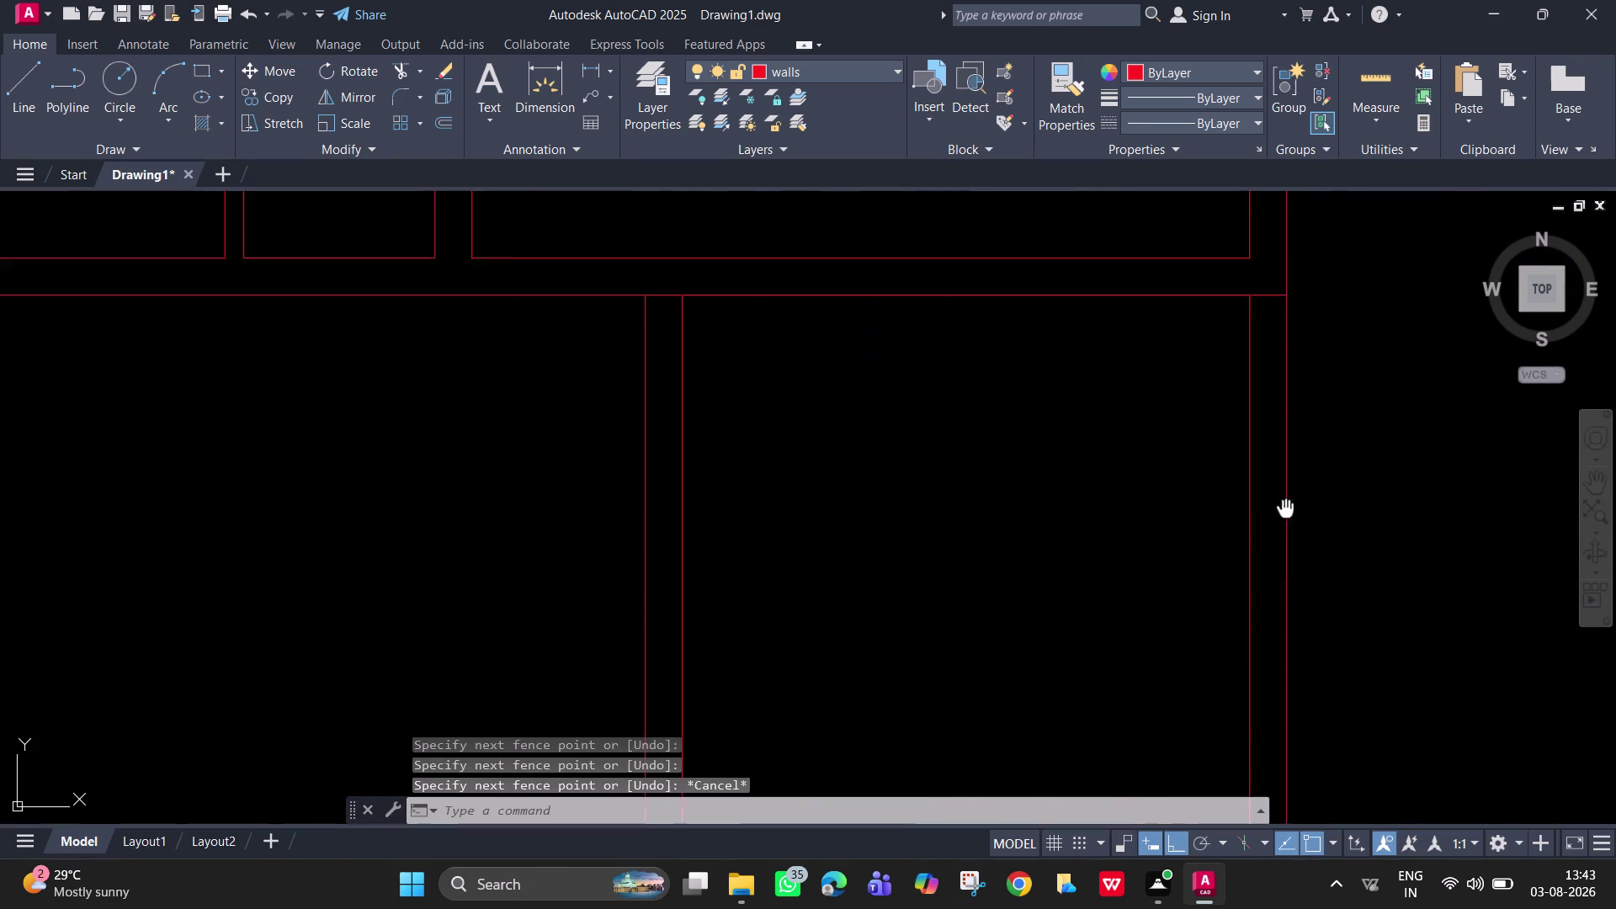
middle_drag(1283, 520, 1269, 592)
key(space)
drag(1246, 373, 1249, 400)
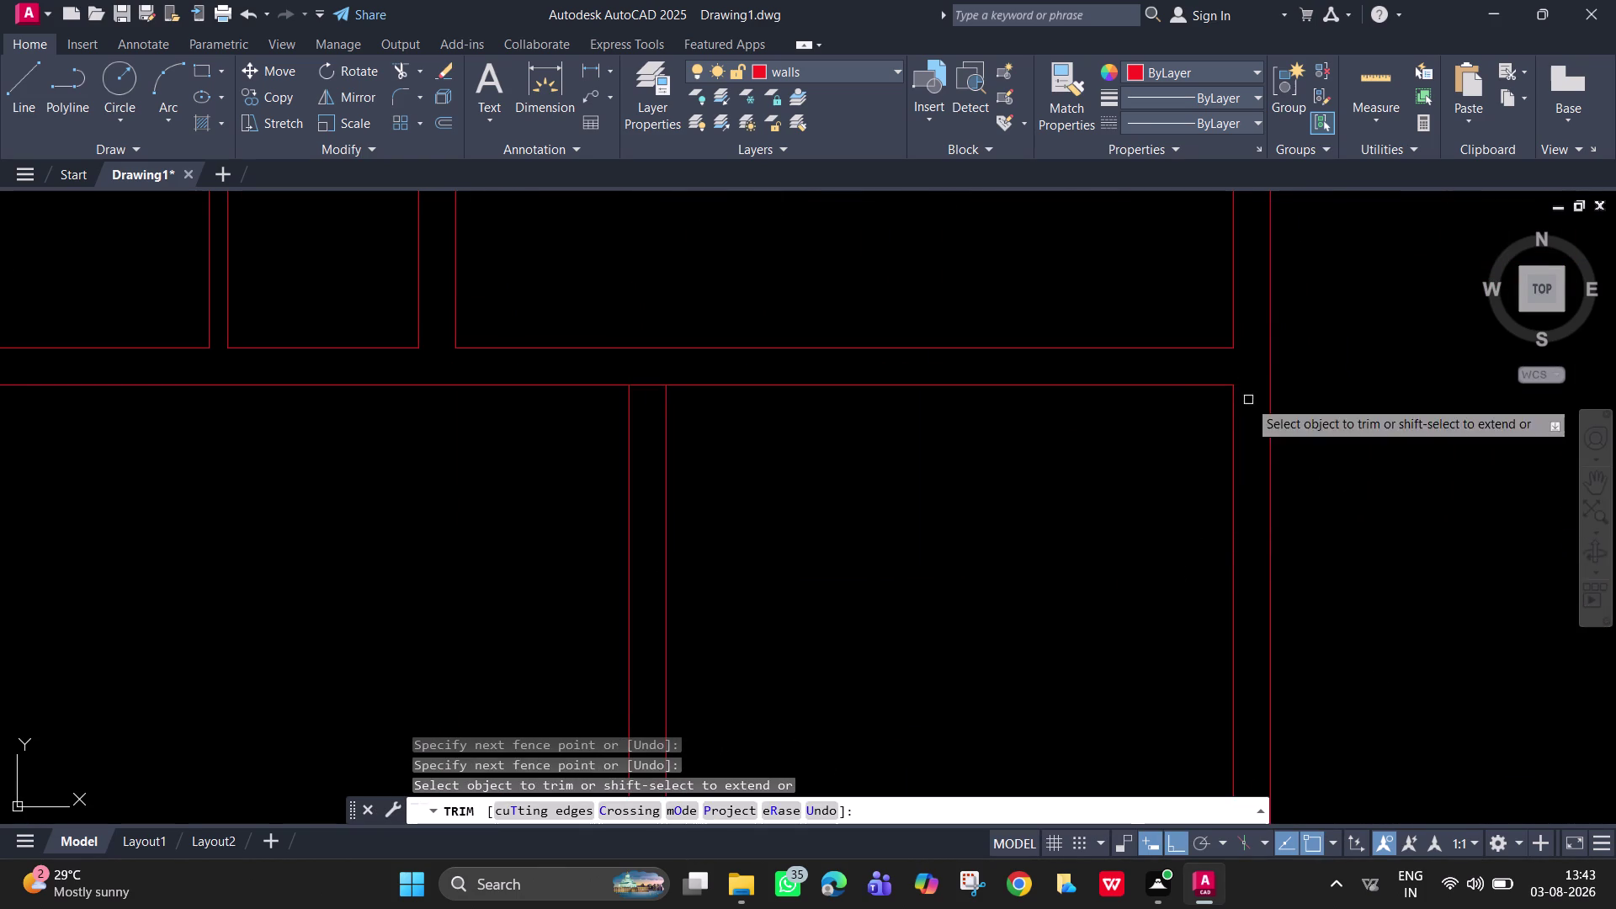
click(647, 376)
click(643, 396)
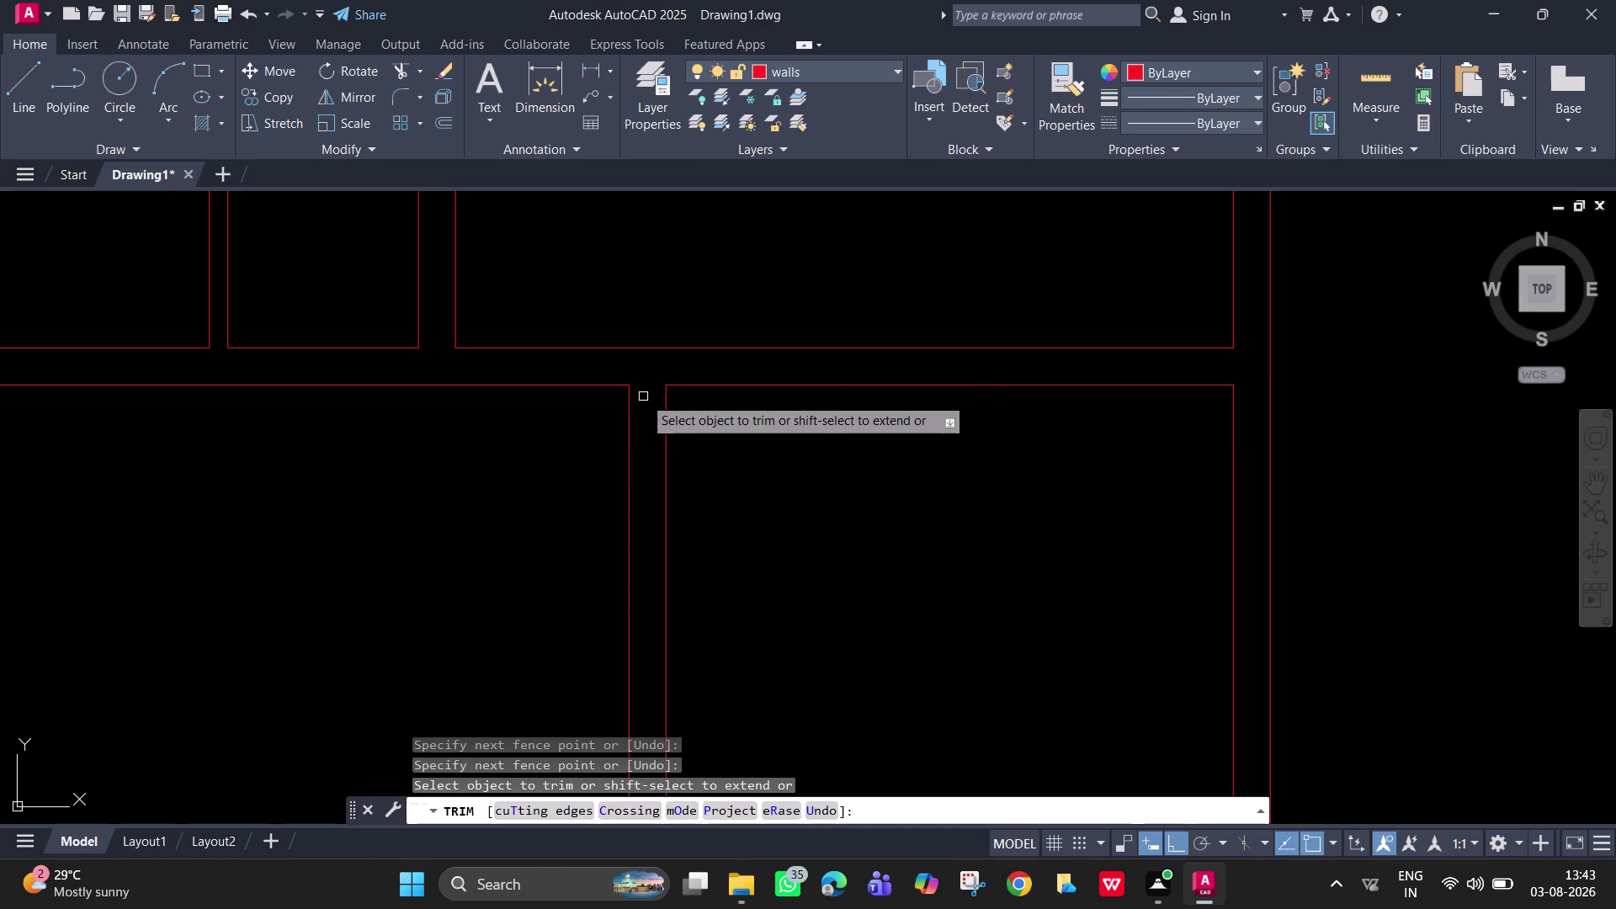
scroll(down, 3)
middle_drag(695, 407, 1183, 517)
scroll(down, 3)
middle_drag(1216, 546, 1217, 549)
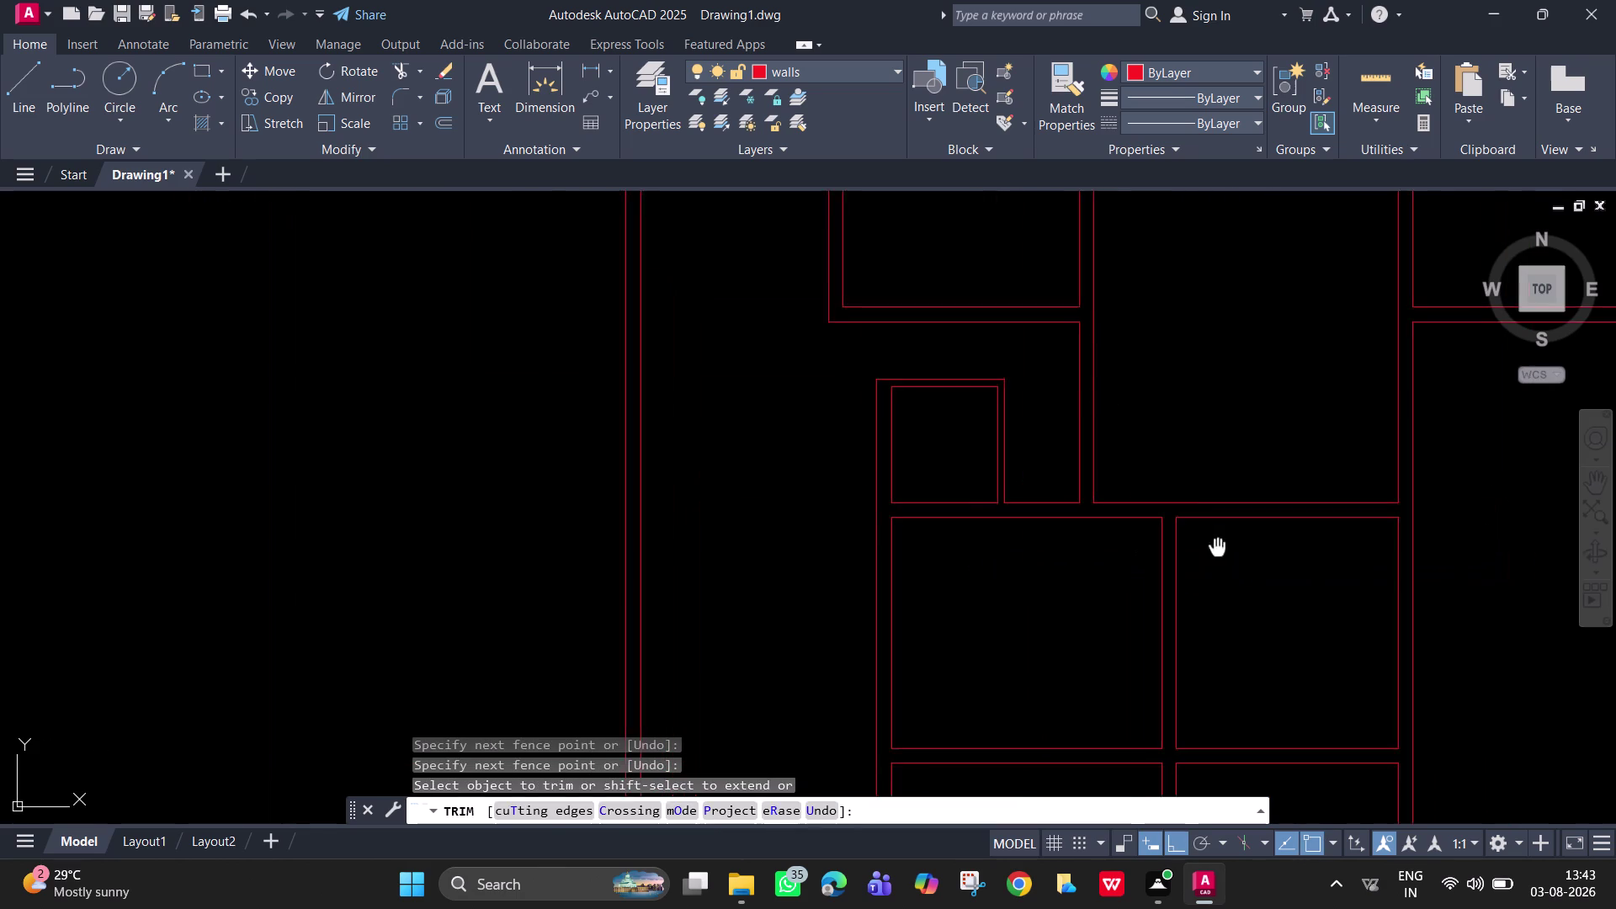
middle_drag(1217, 549, 1106, 469)
key(Escape)
click(1387, 70)
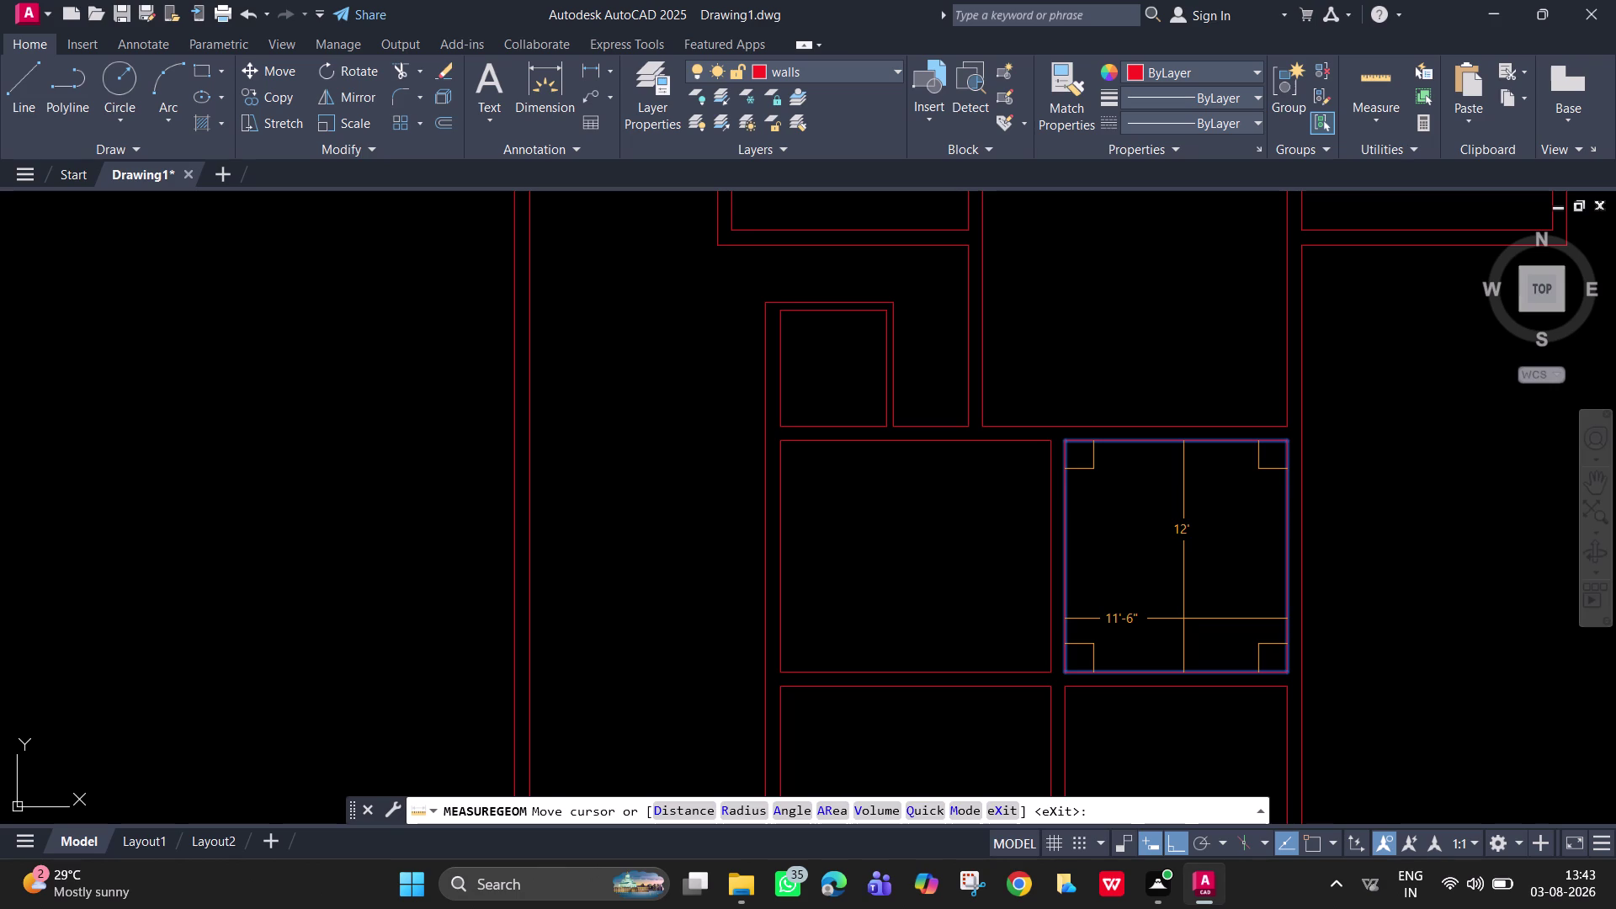
End the active measurement, leaving the 11'-6" by 12' room unchanged.
key(space)
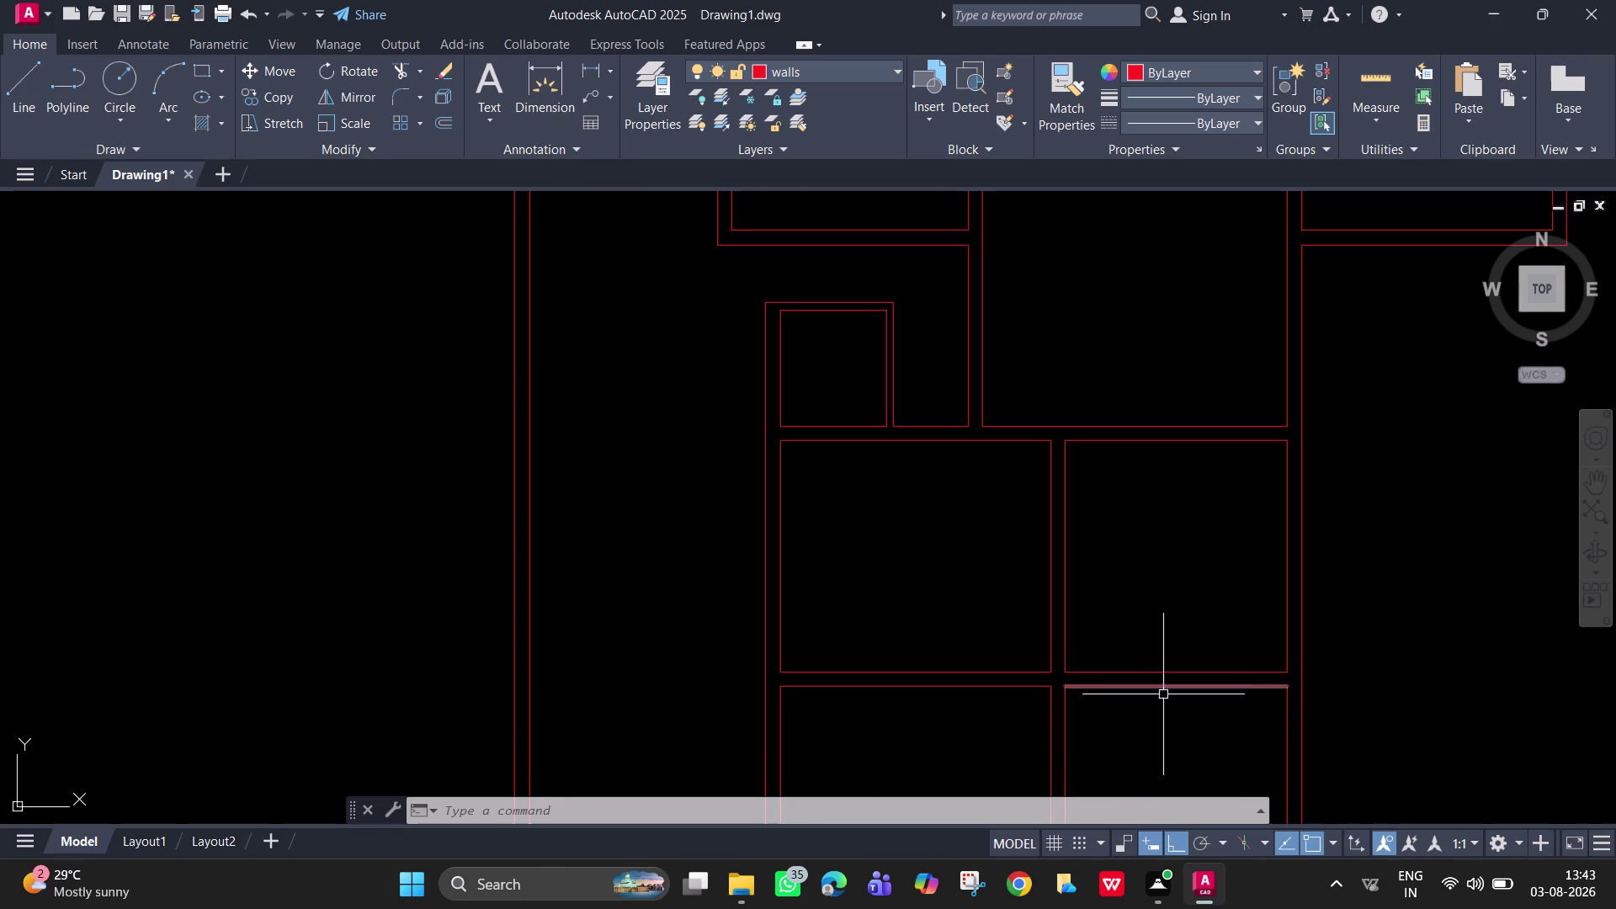
Cancel an unfinished line and zoom in on the wall junction between the right-hand rooms.
key(l)
key(Return)
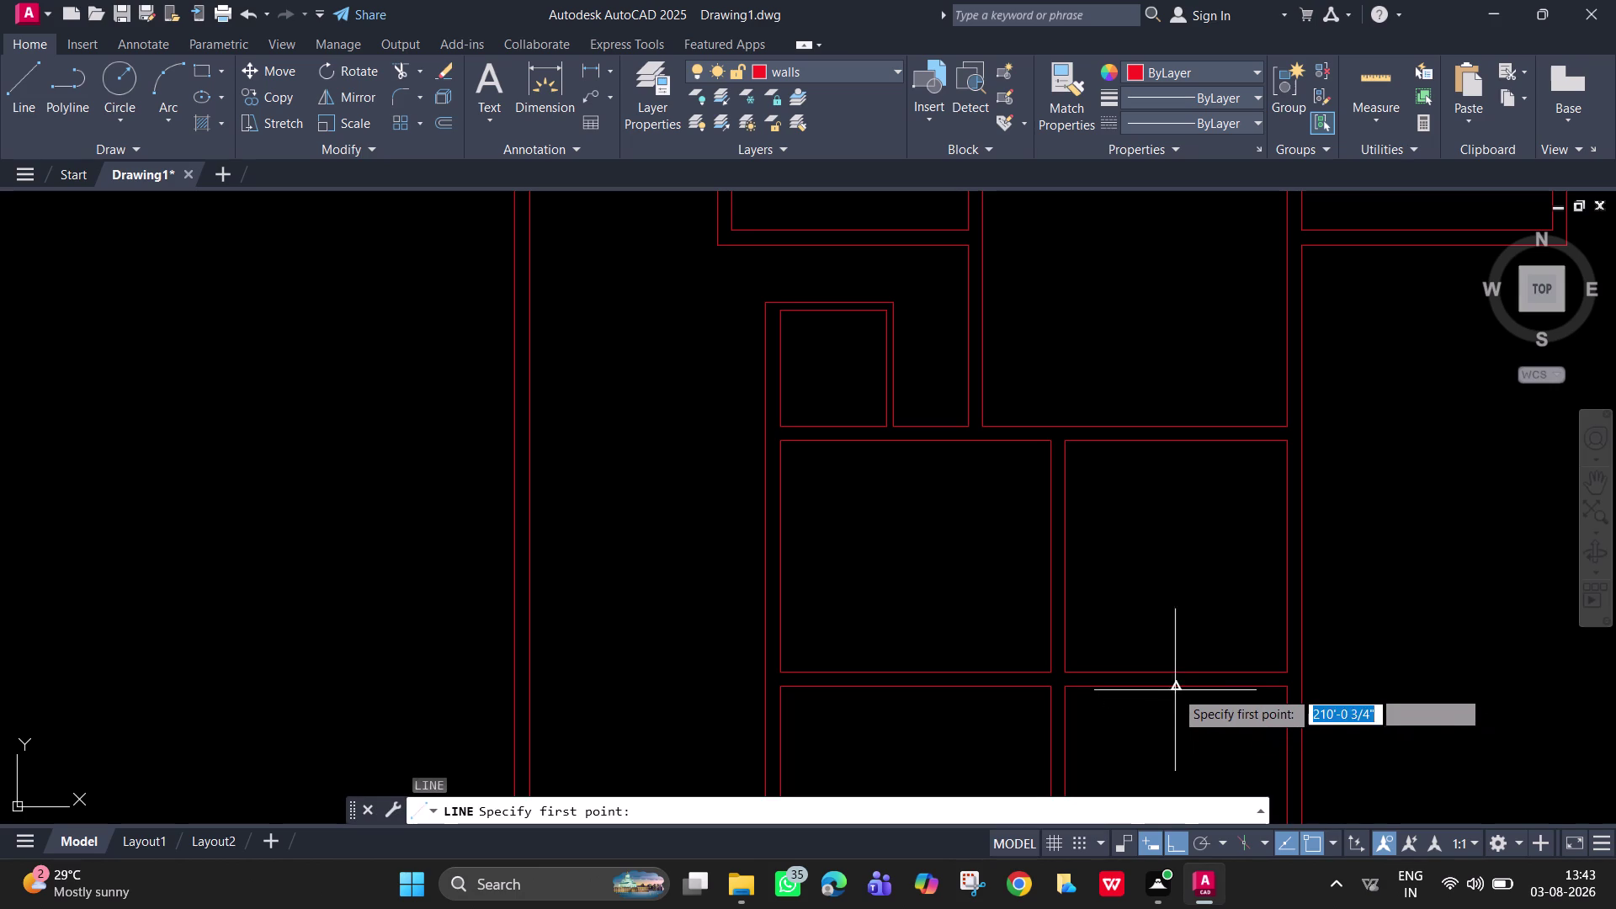
click(1180, 686)
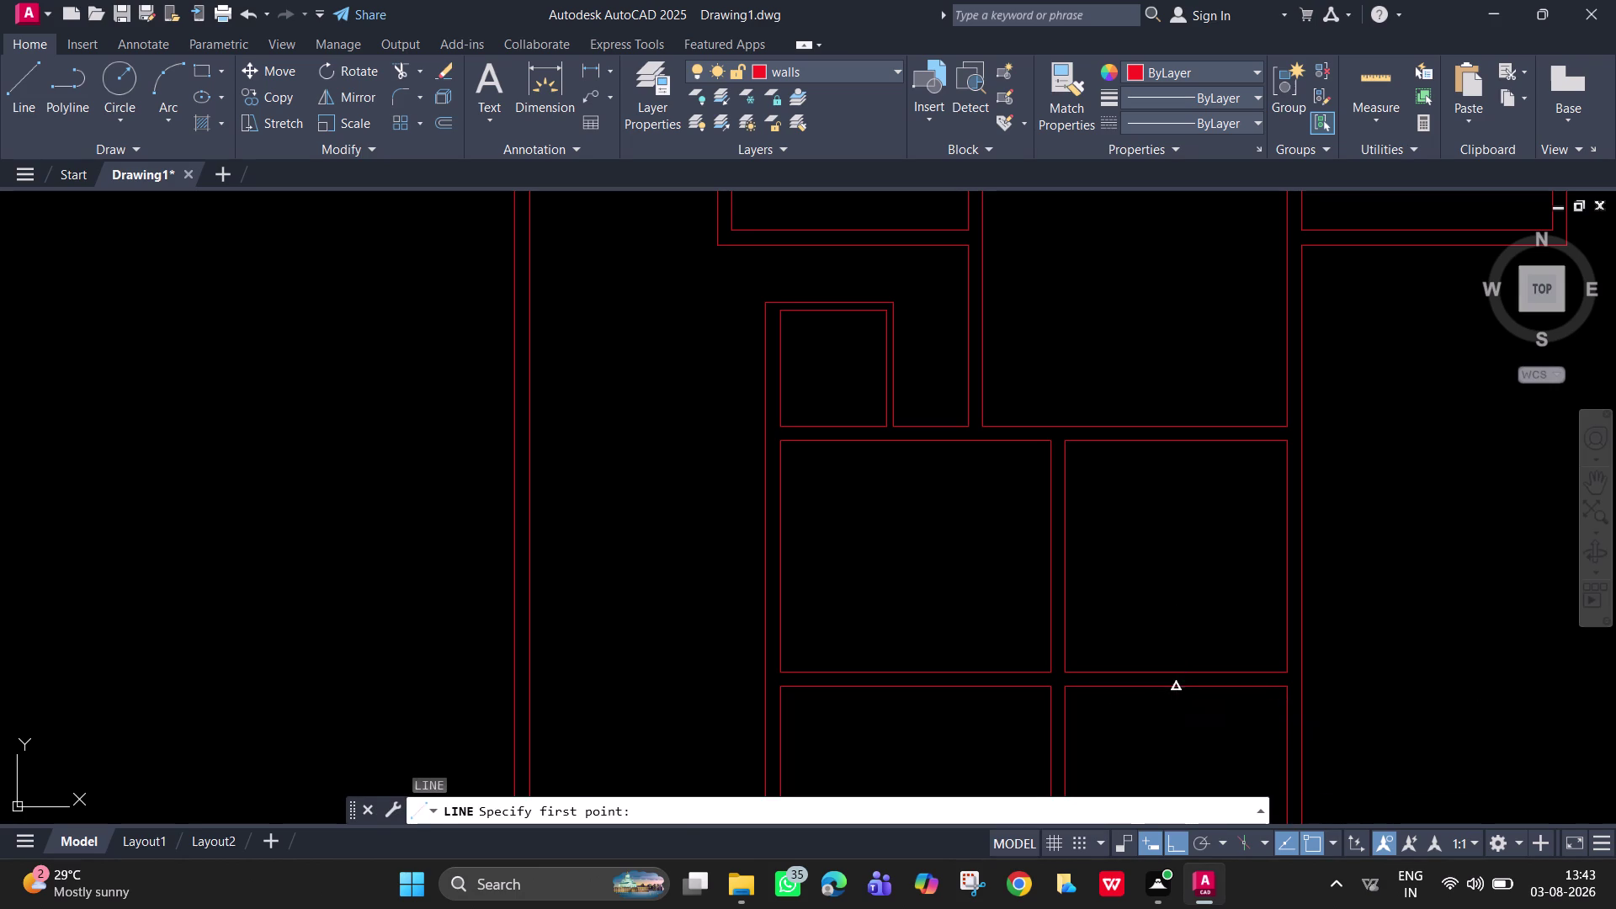
click(1185, 725)
key(Escape)
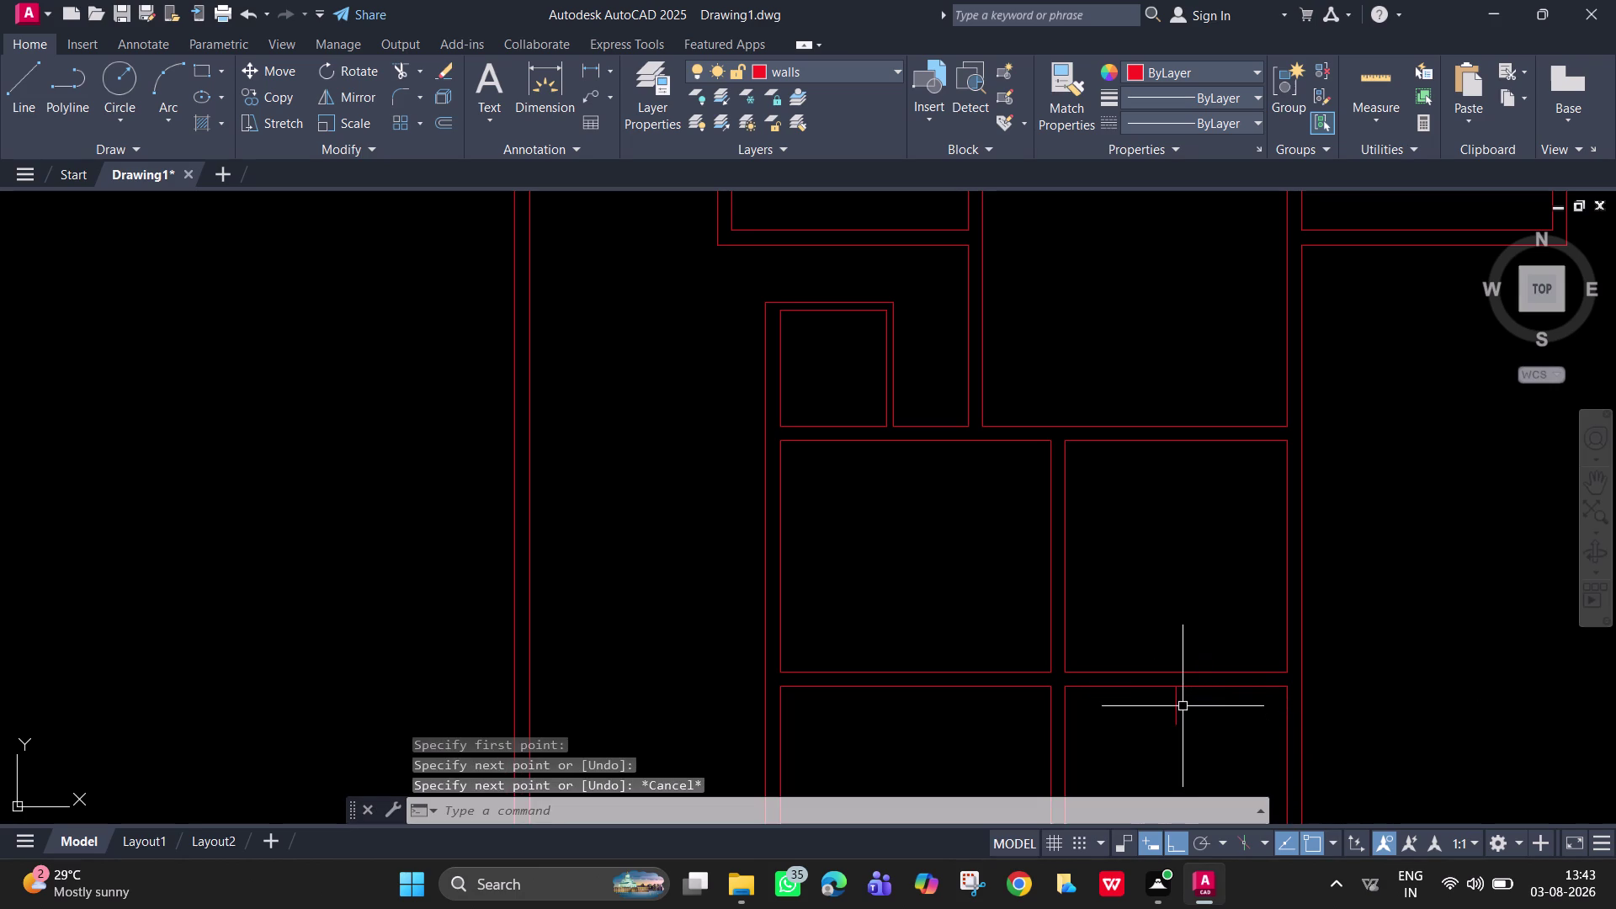
scroll(up, 3)
middle_drag(1154, 698, 1151, 699)
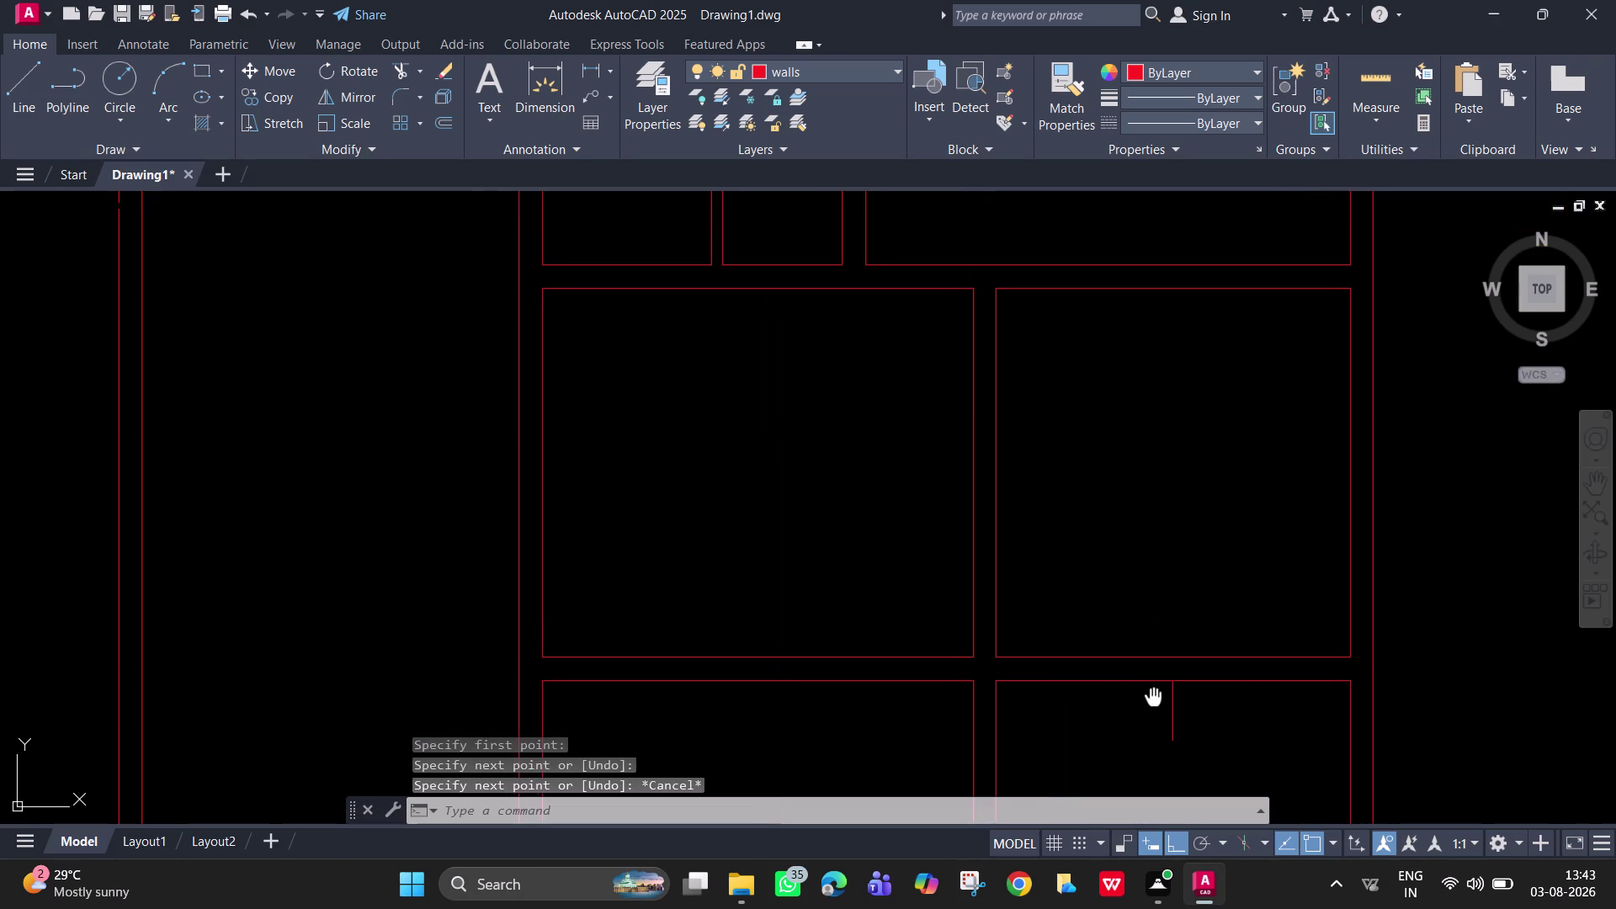
middle_drag(1152, 699, 1110, 700)
scroll(up, 3)
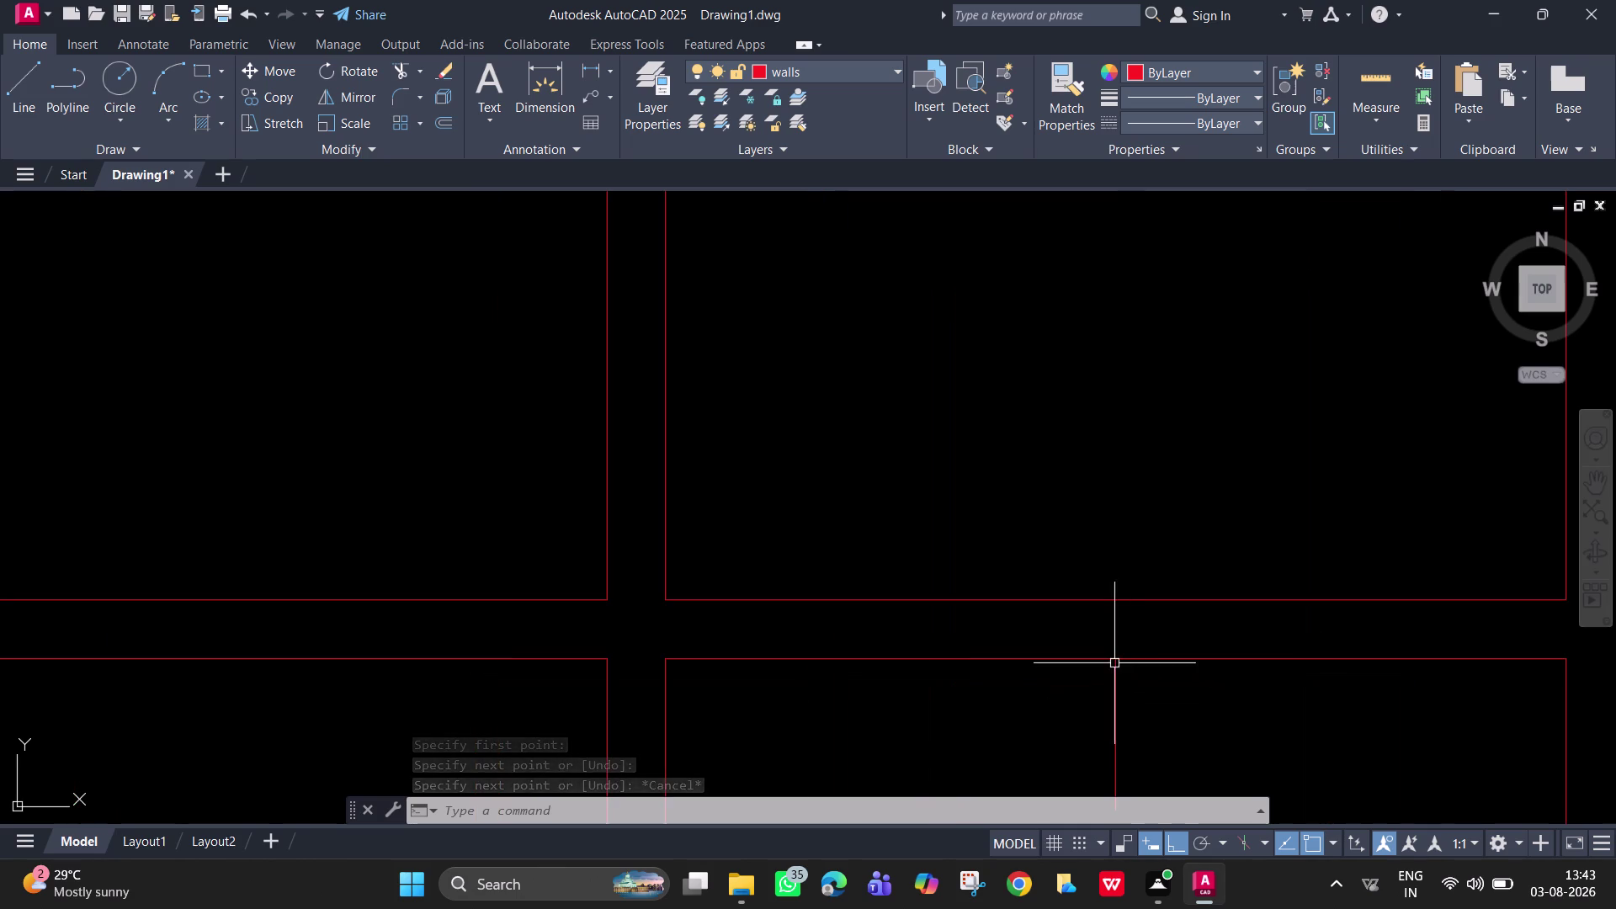
Draw the first jamb line across the wall, tracked 3' from the corner.
key(l)
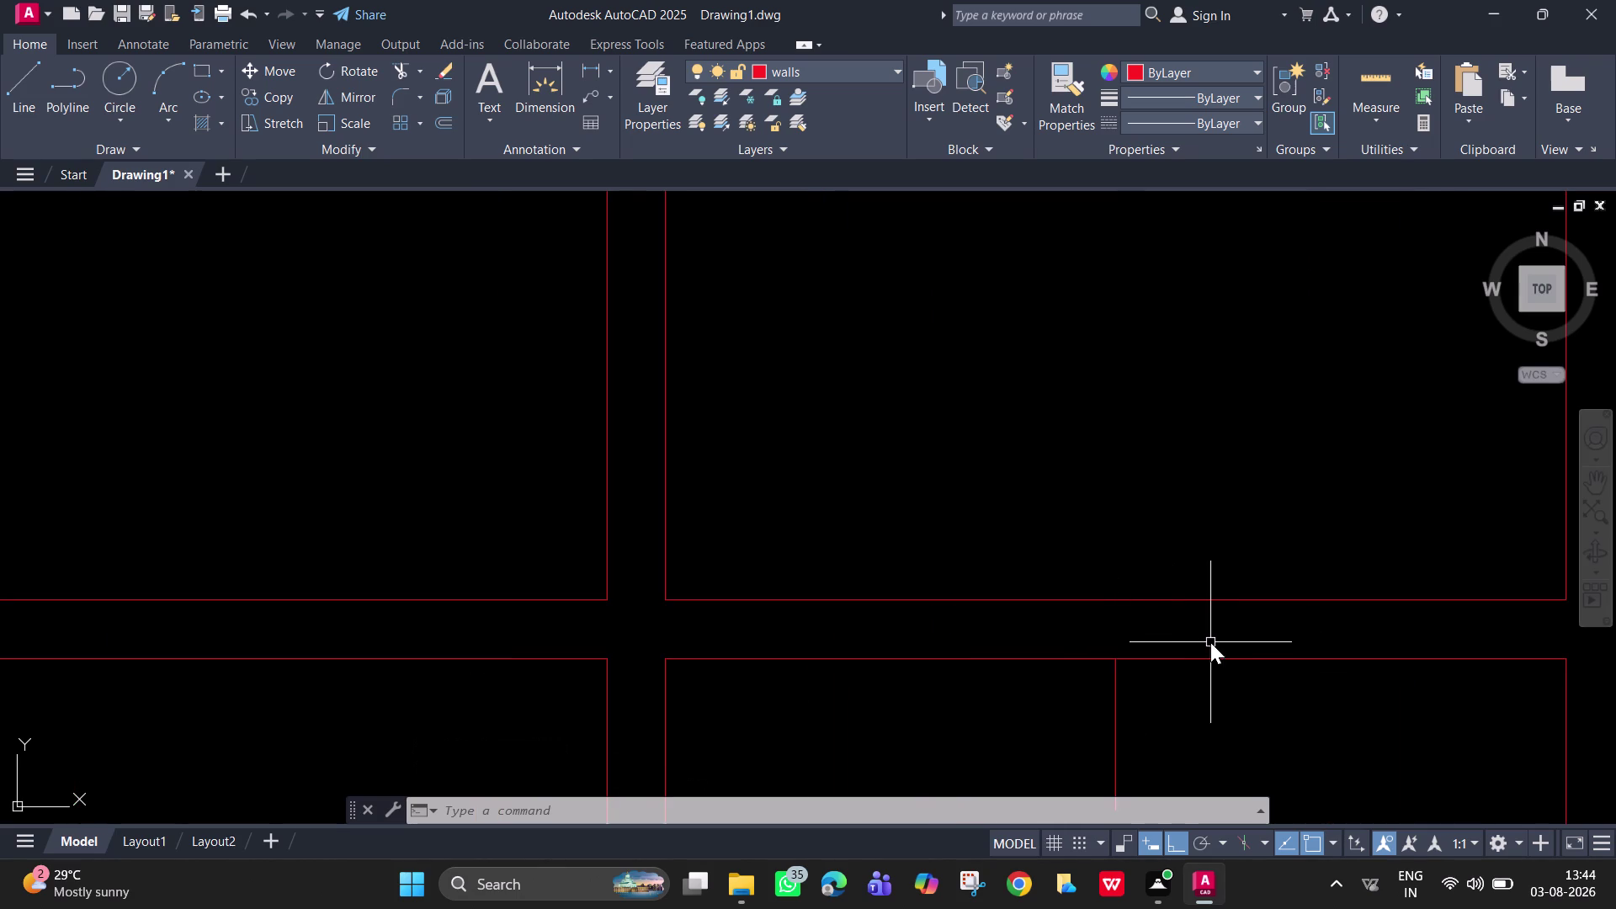
key(Return)
text(t)
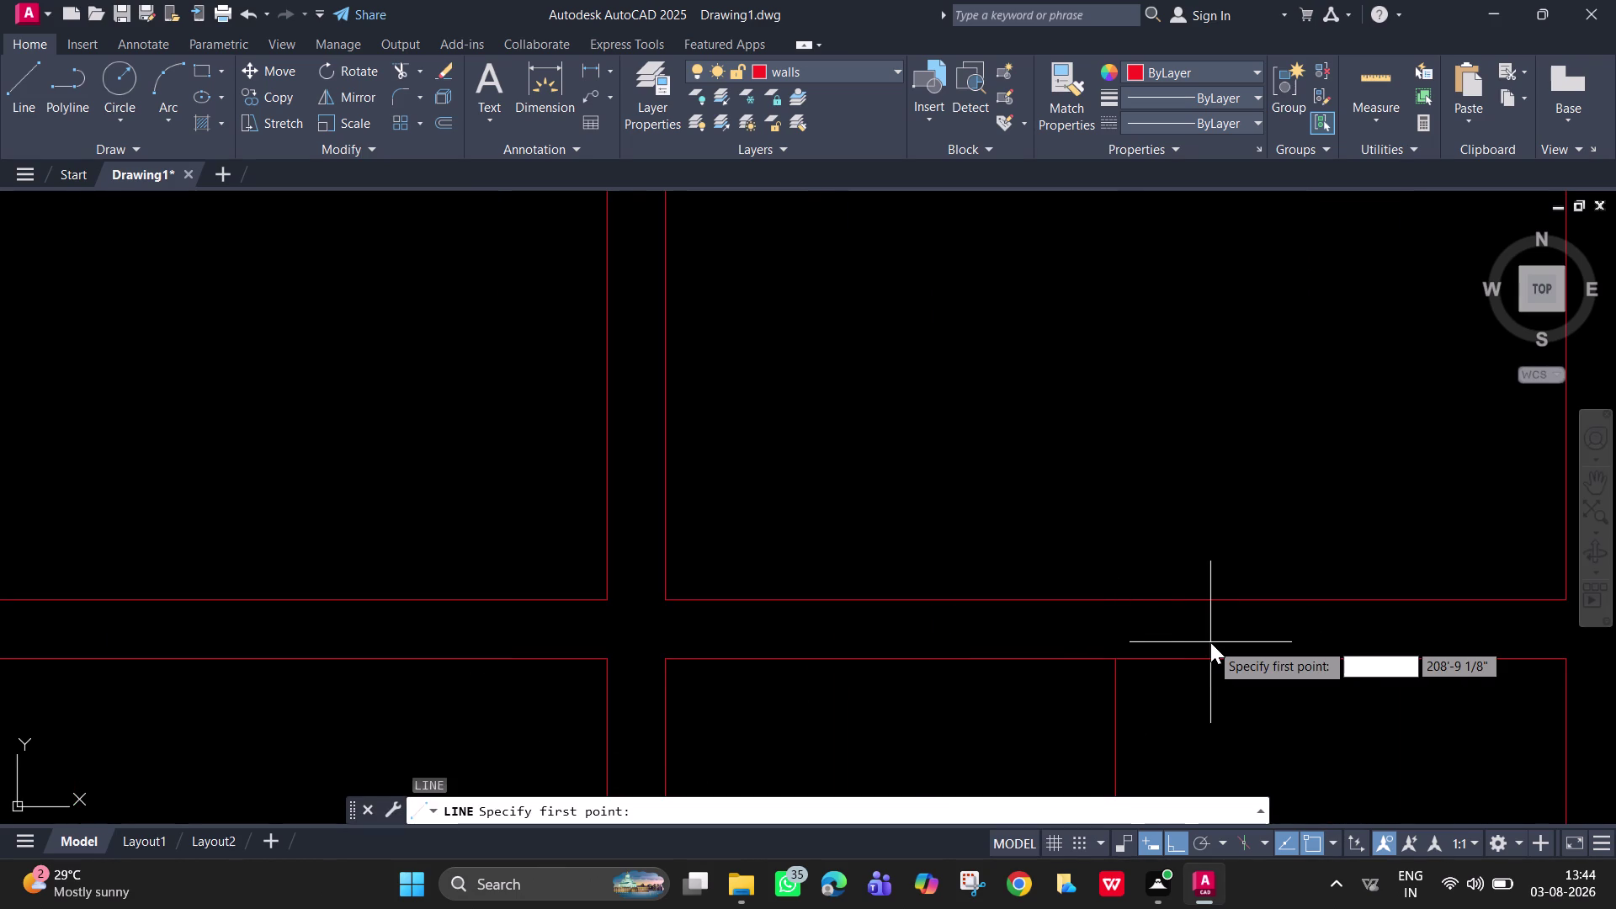
text(k)
key(Return)
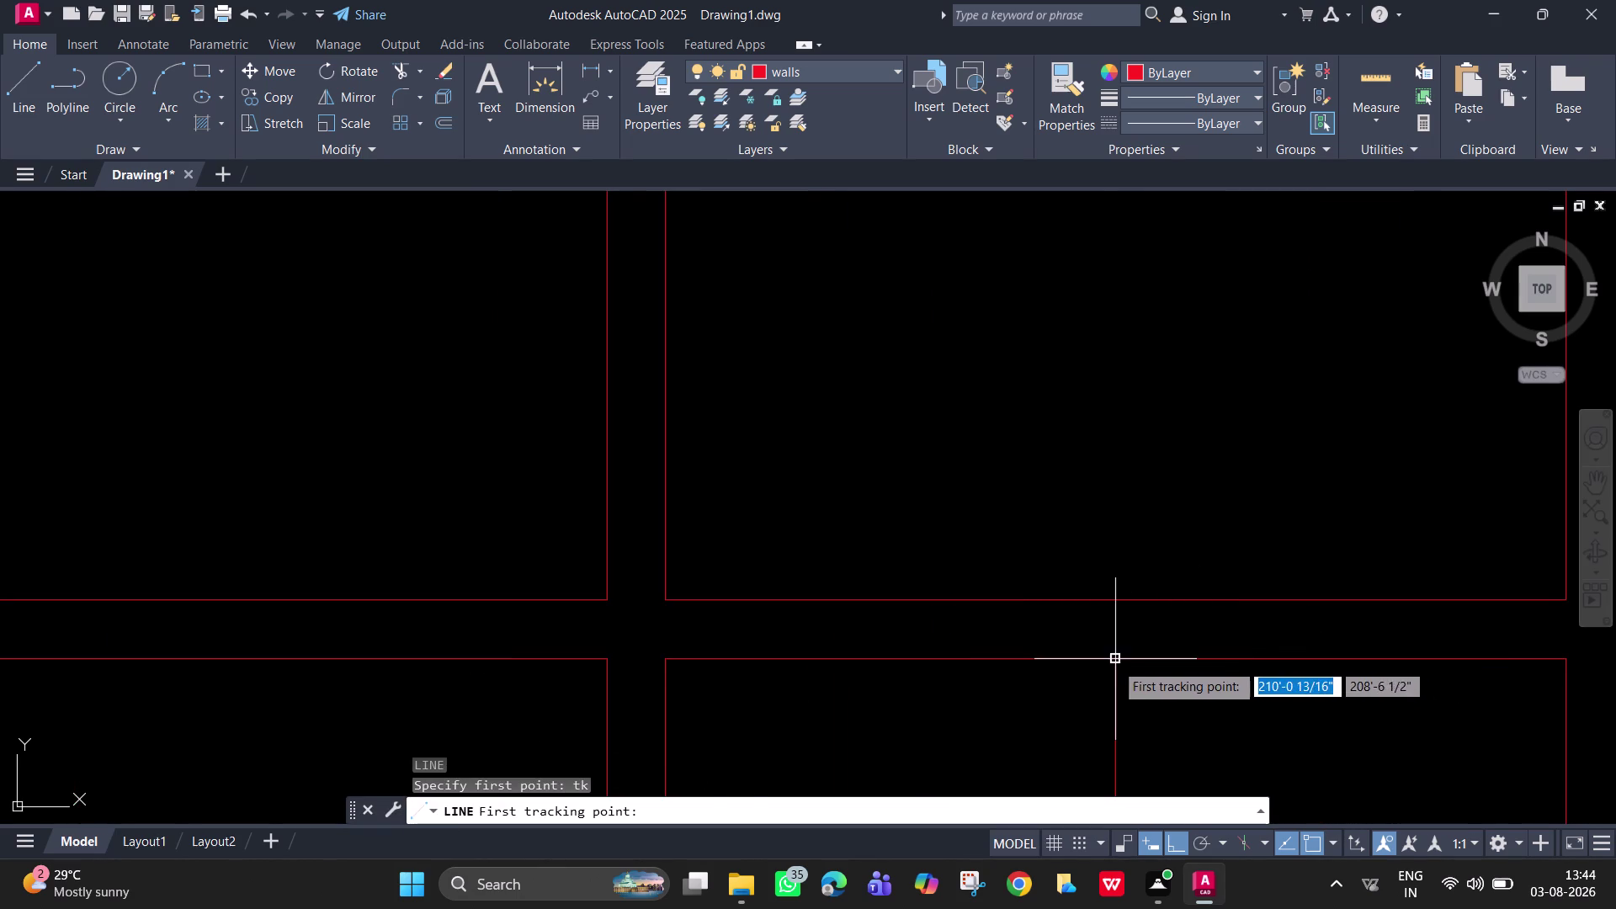
click(1114, 662)
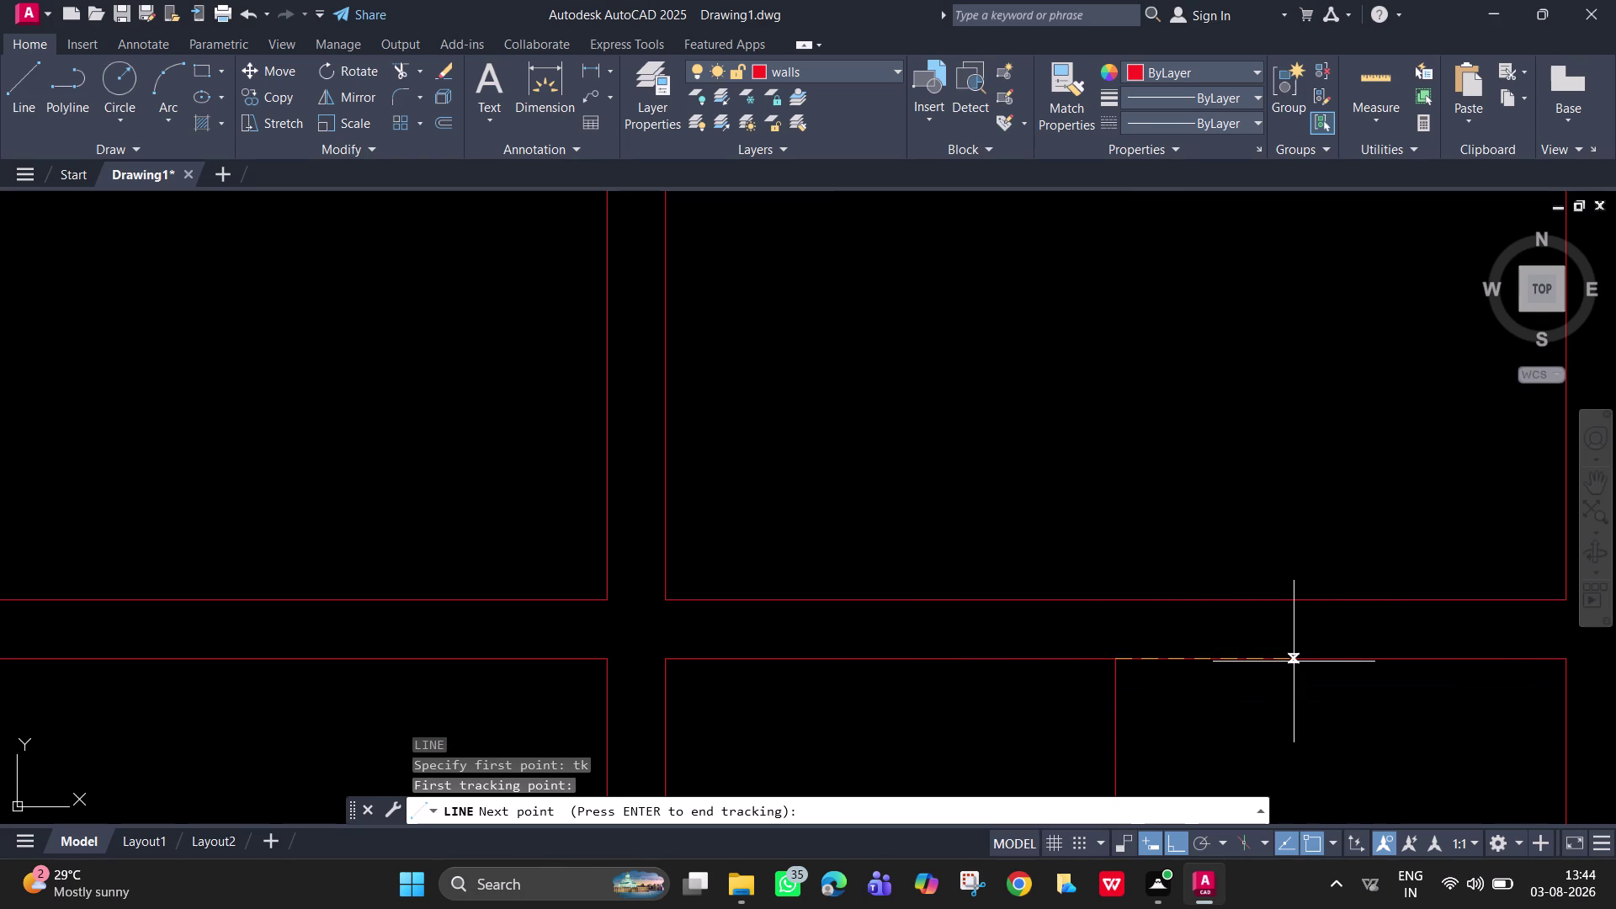
text(3)
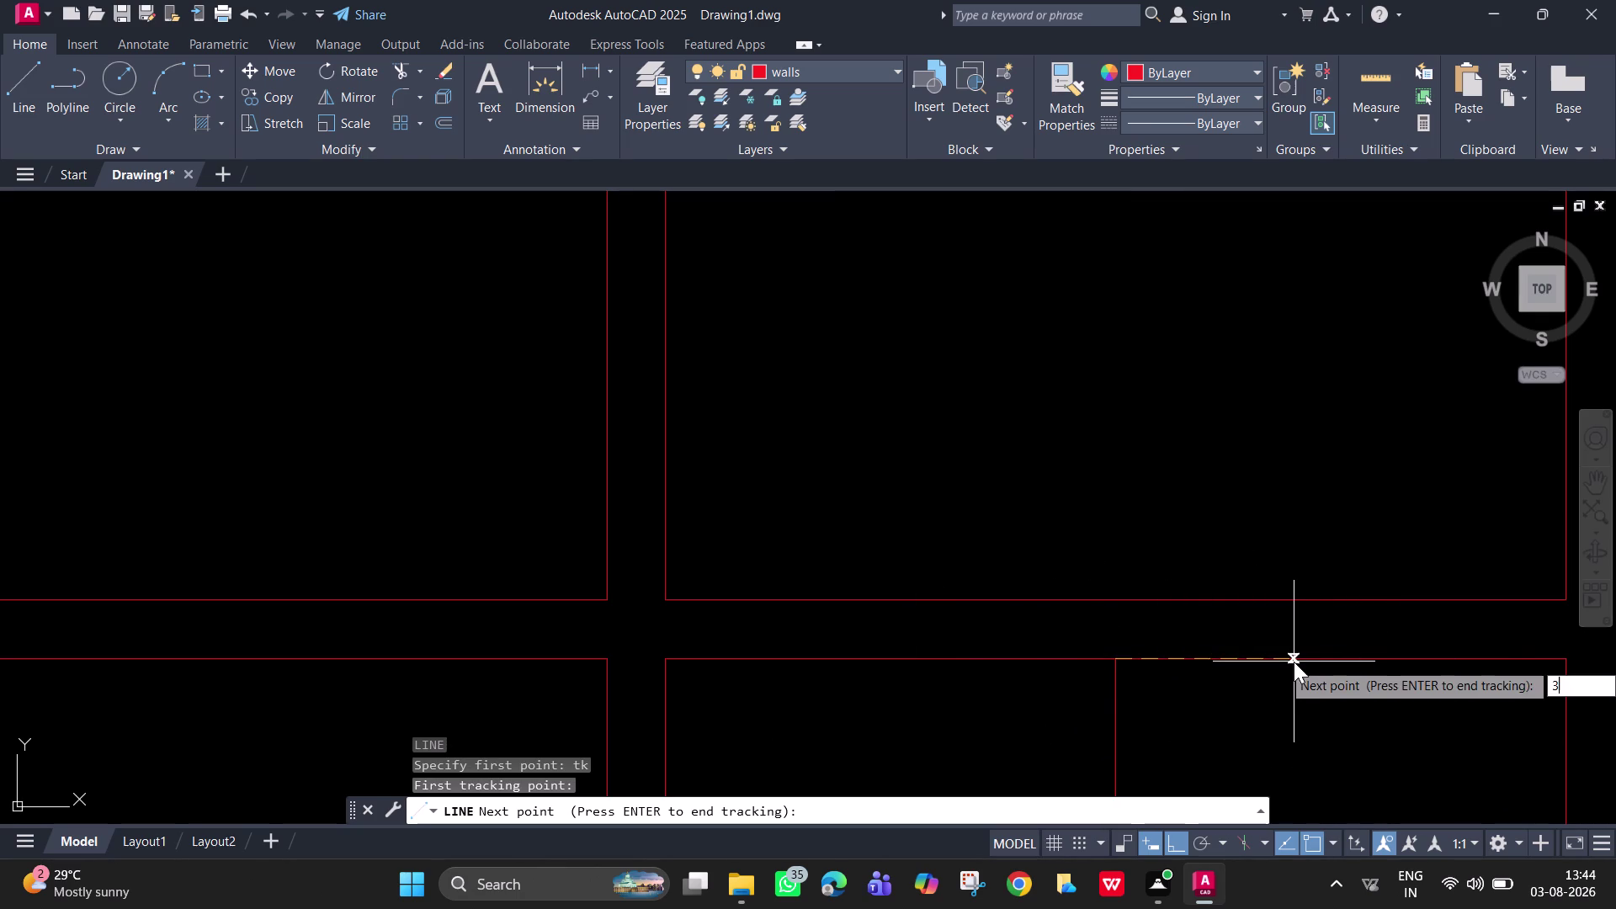
text(')
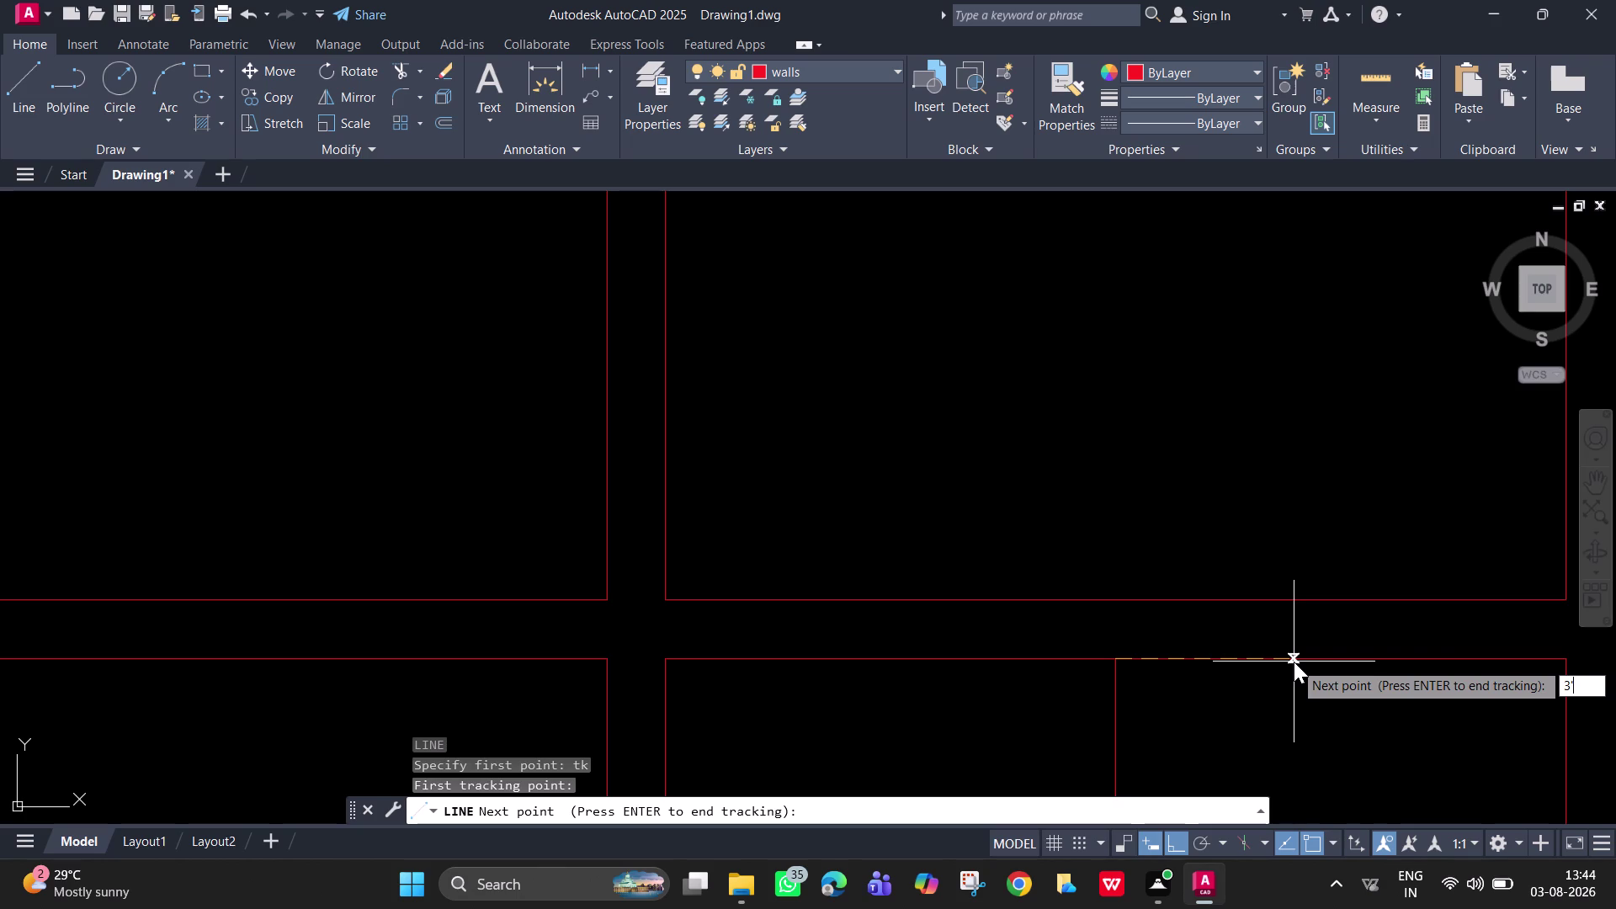
key(BackSpace)
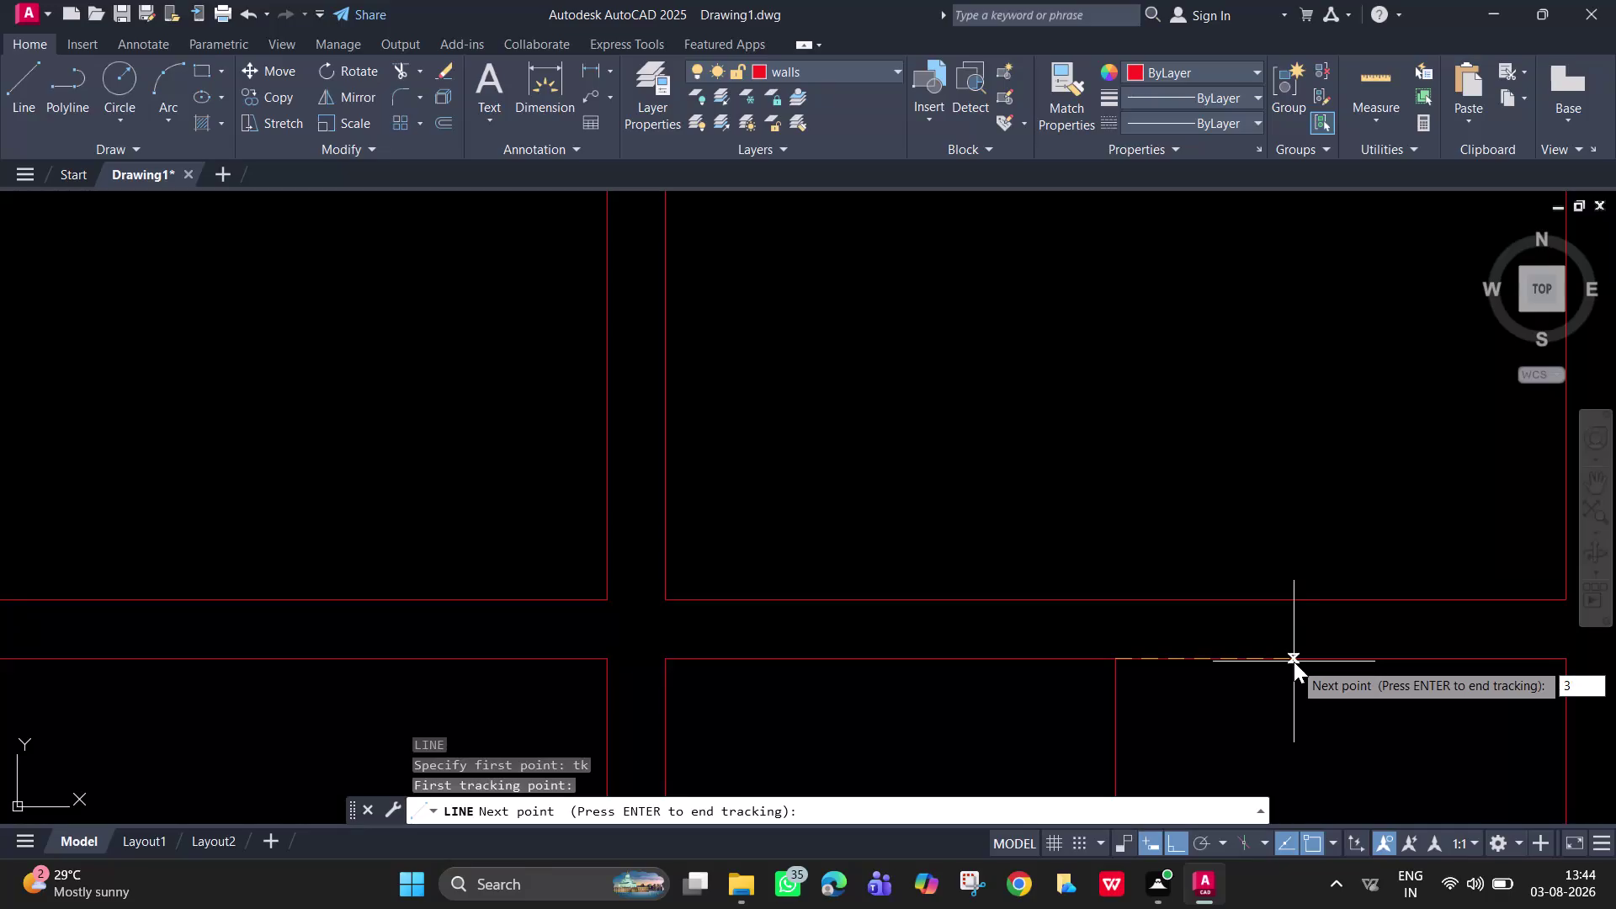
key(apostrophe)
key(Return)
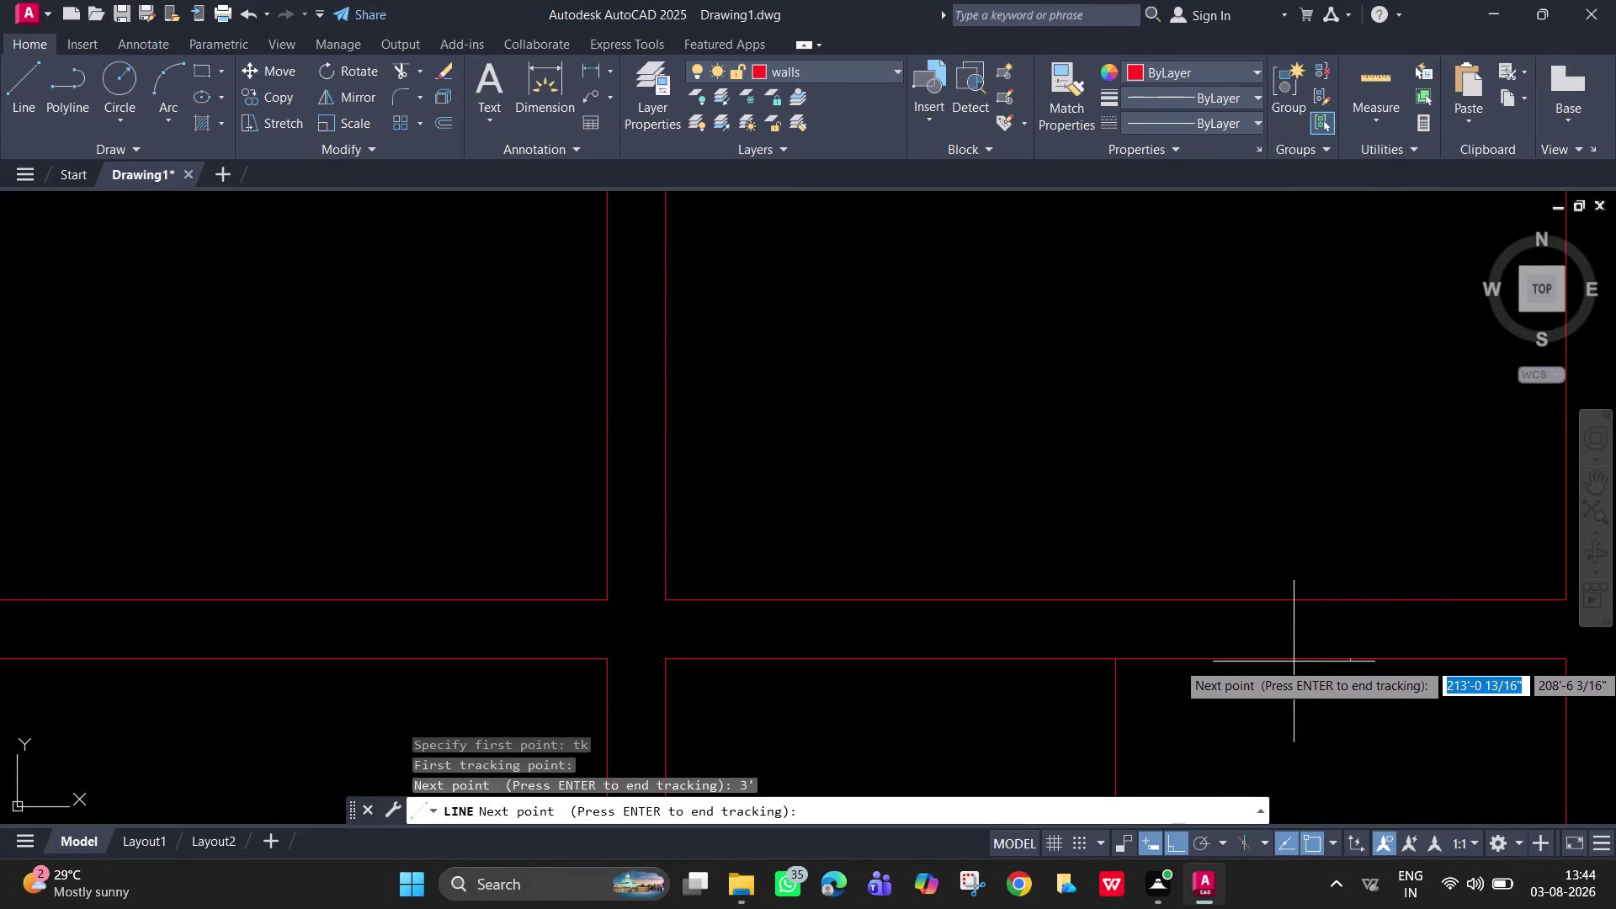
key(Return)
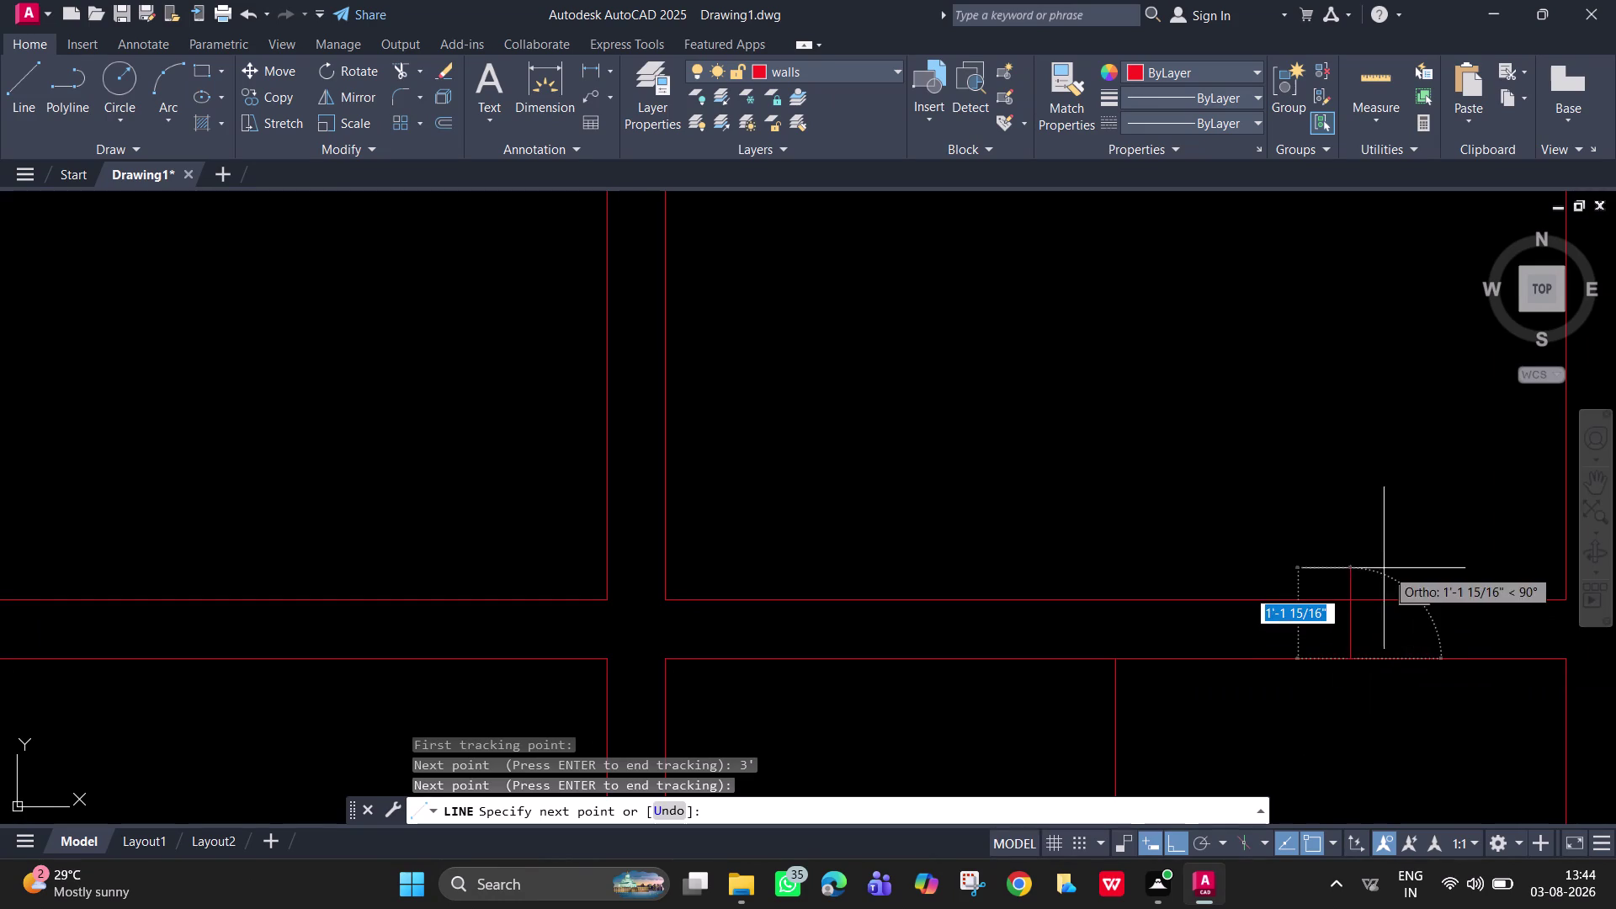
click(1351, 604)
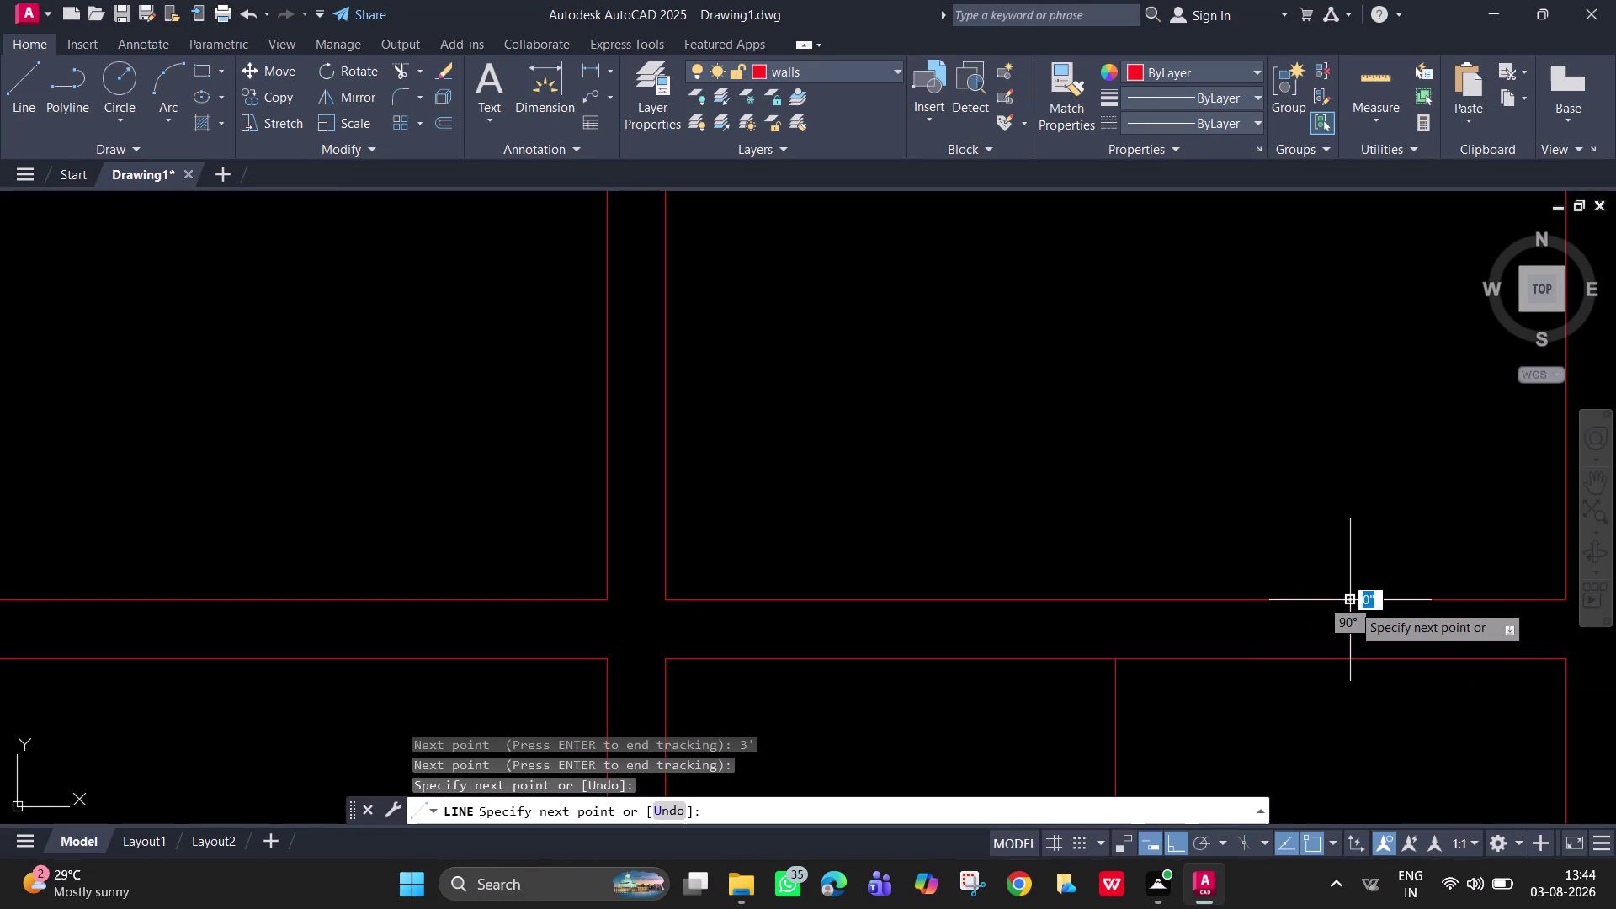
key(space)
Draw the second jamb line tracked 3' from the corner in the other direction.
key(space)
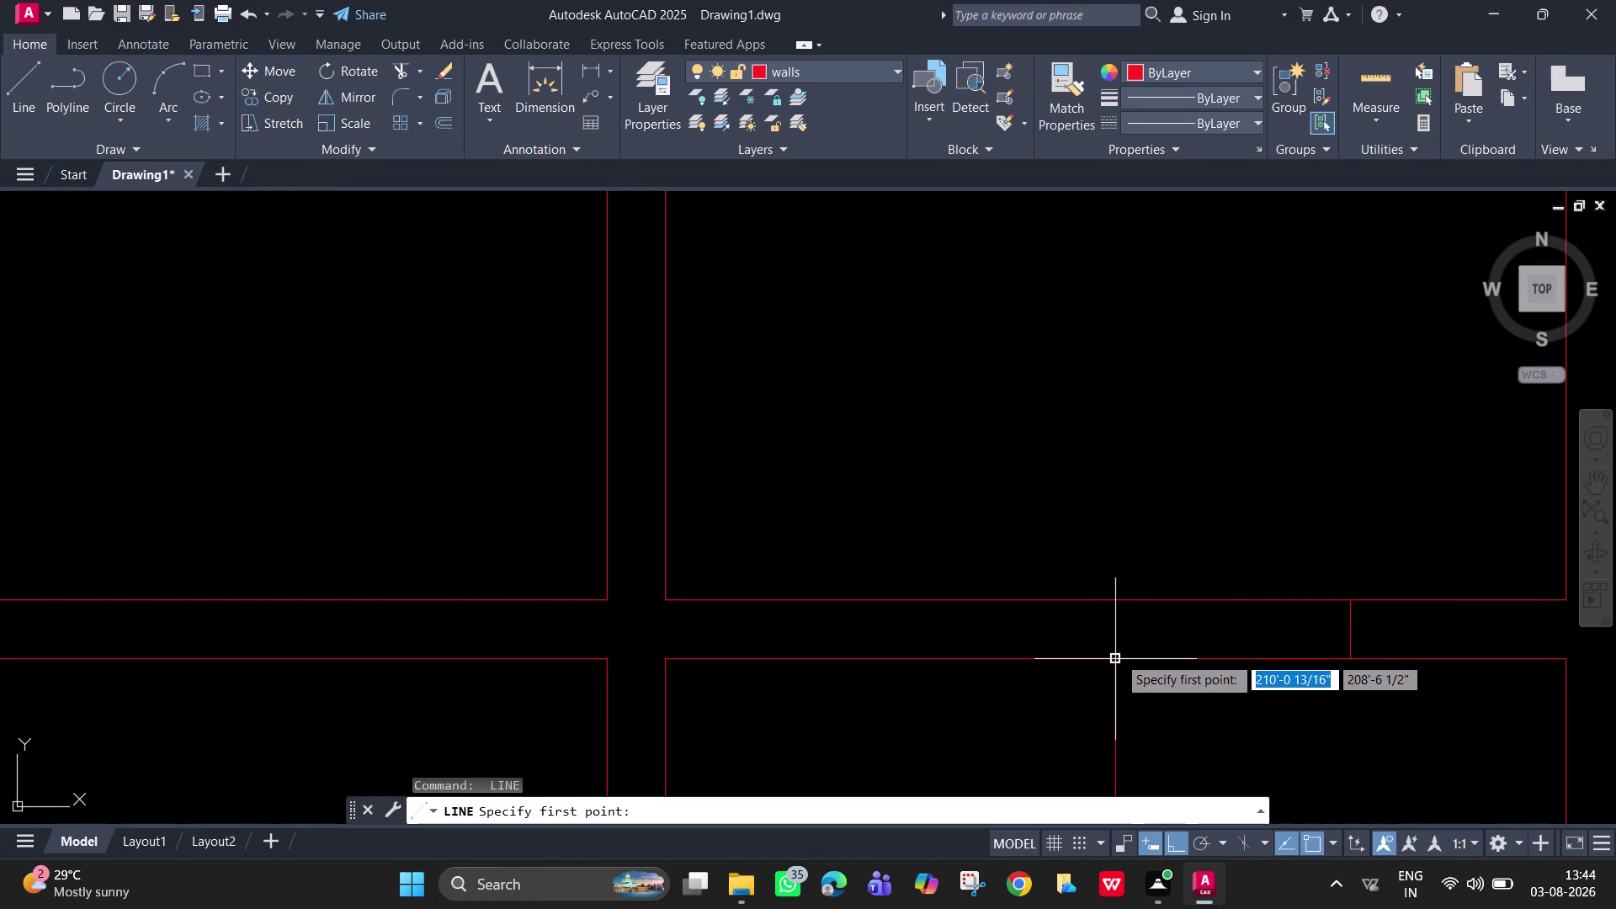
text(tk)
key(Return)
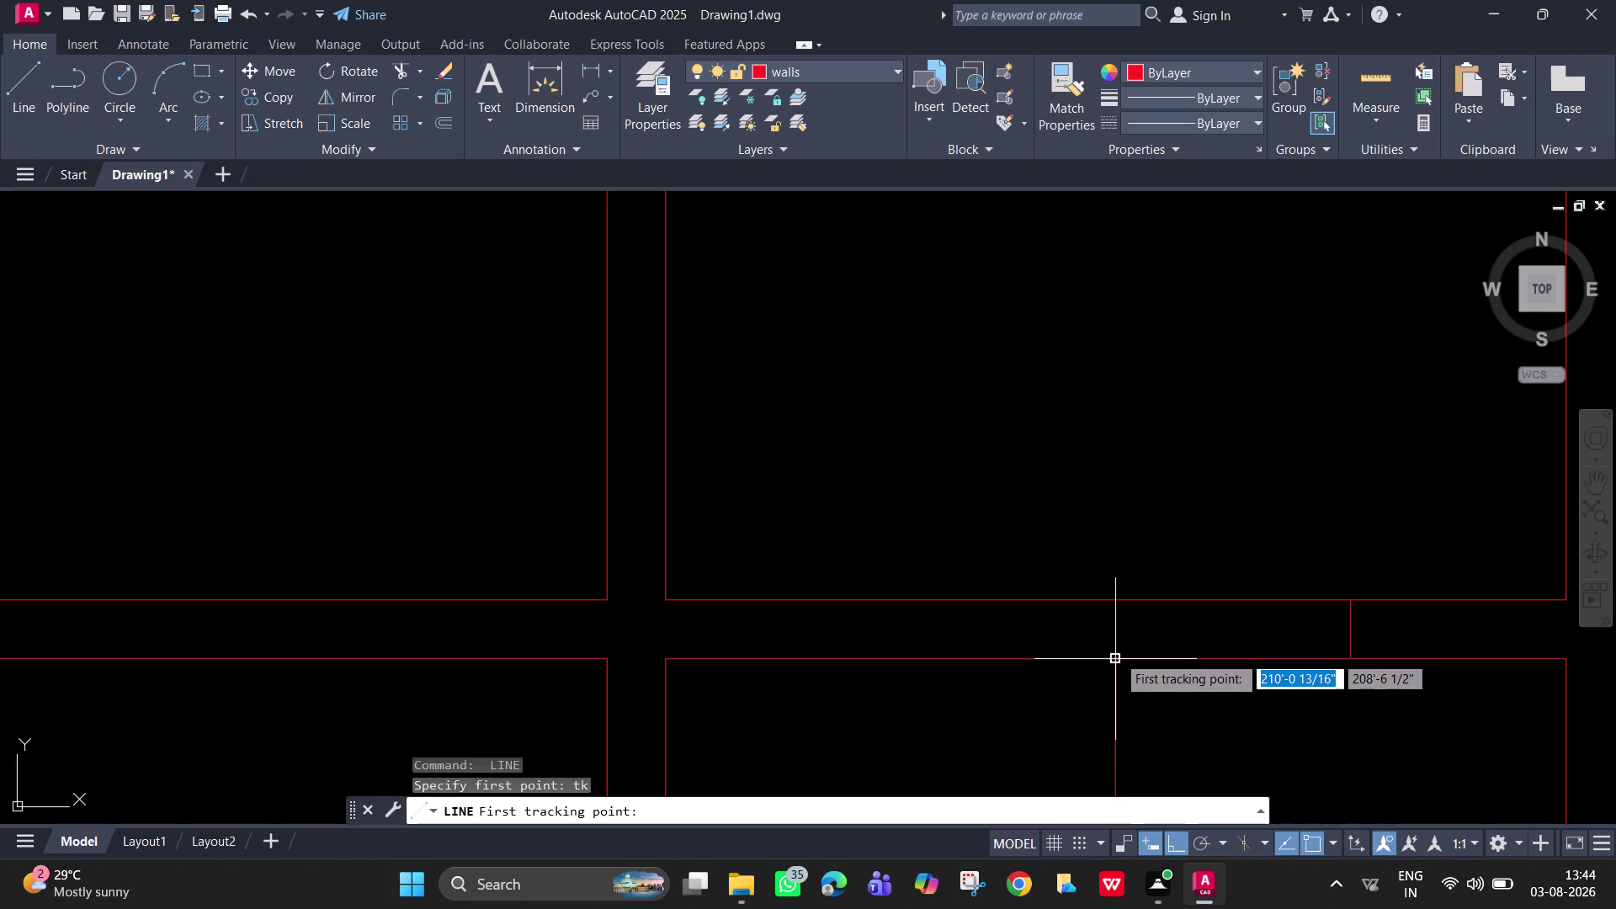
click(1116, 655)
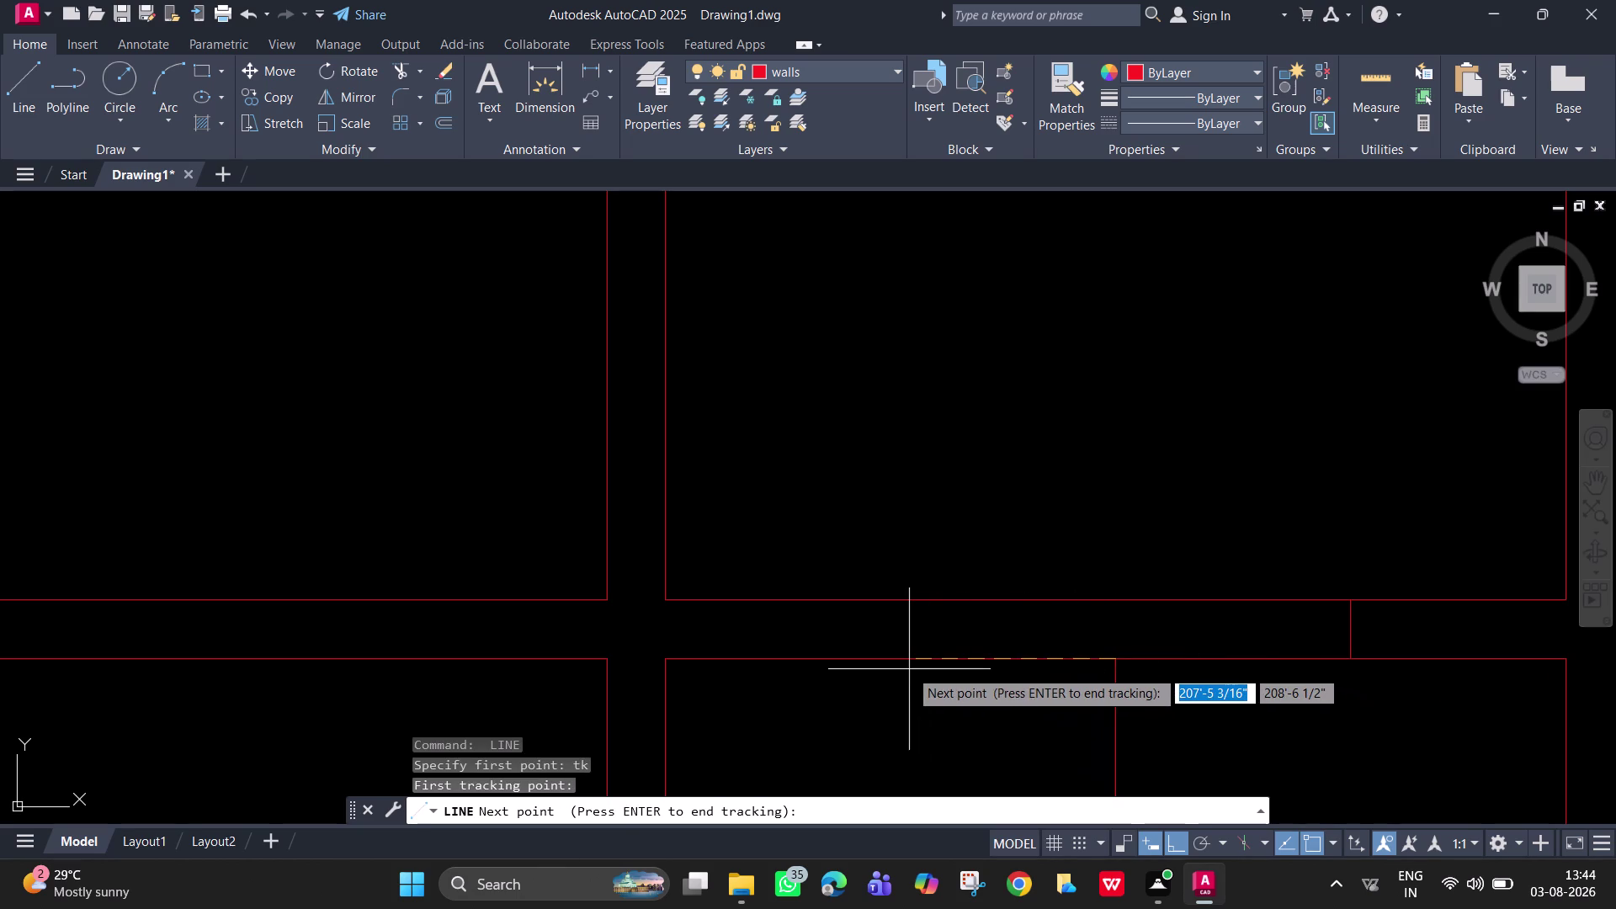
text(3')
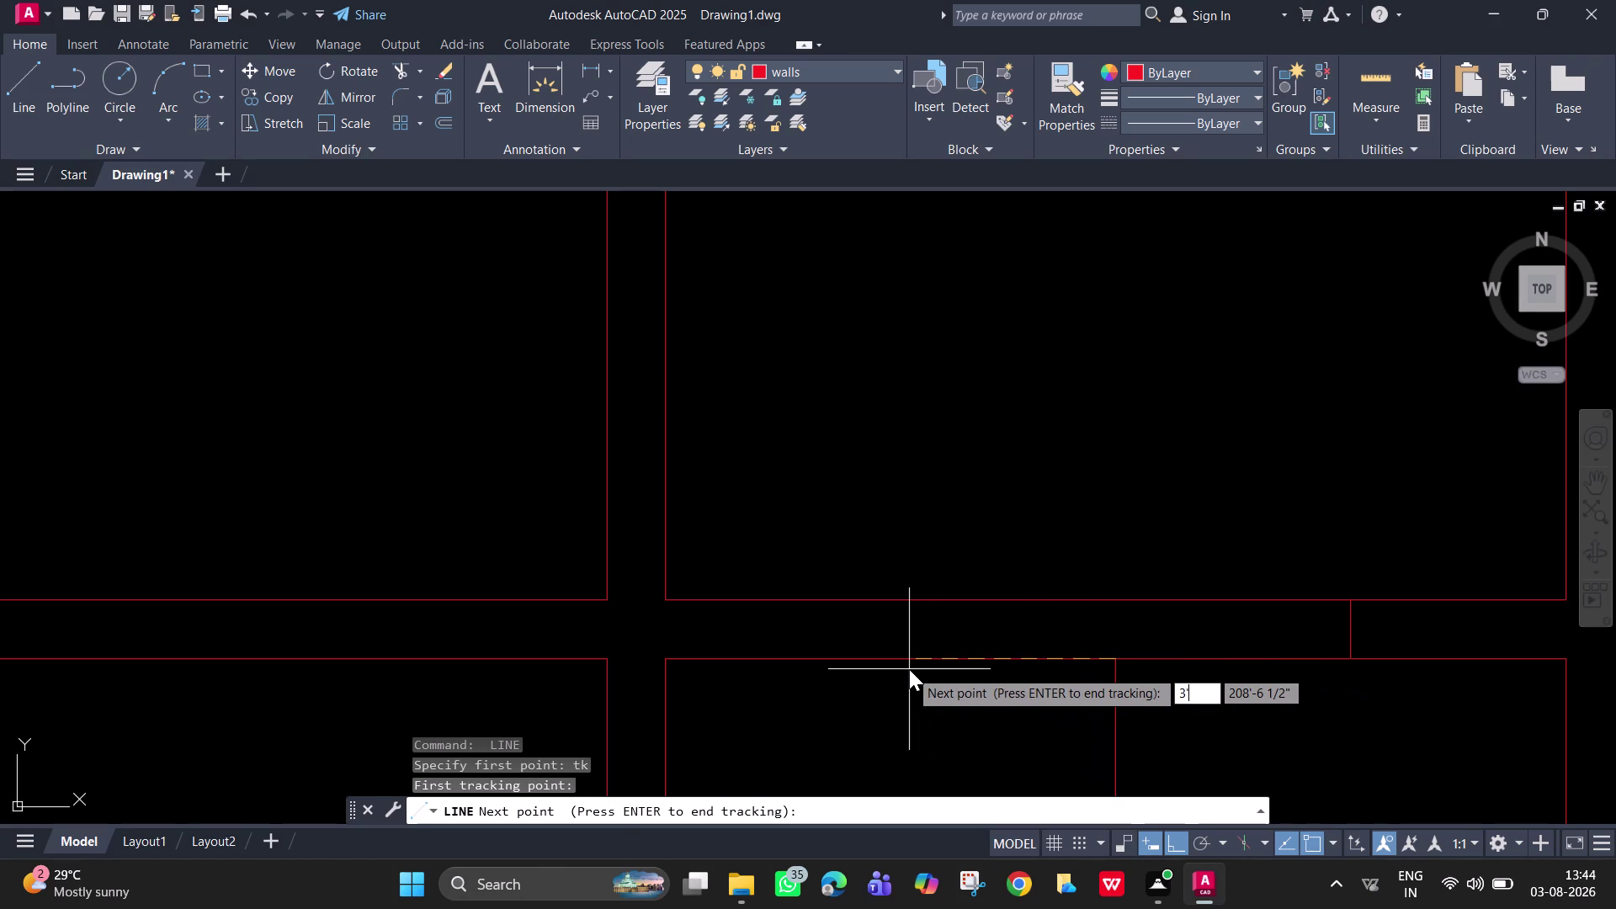
key(Return)
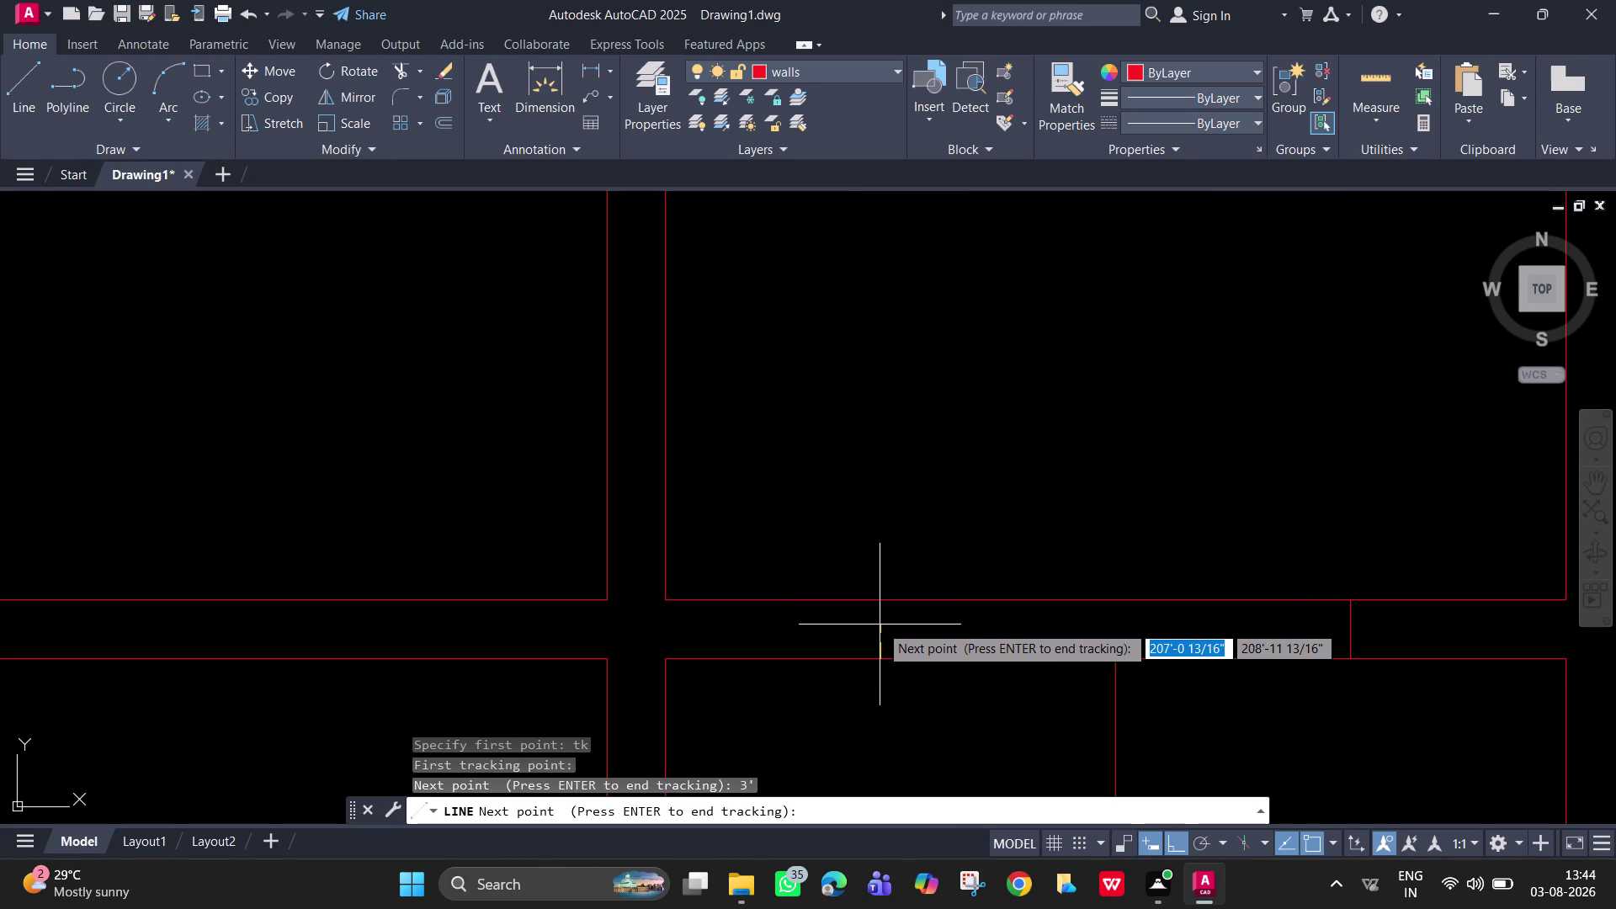
key(Return)
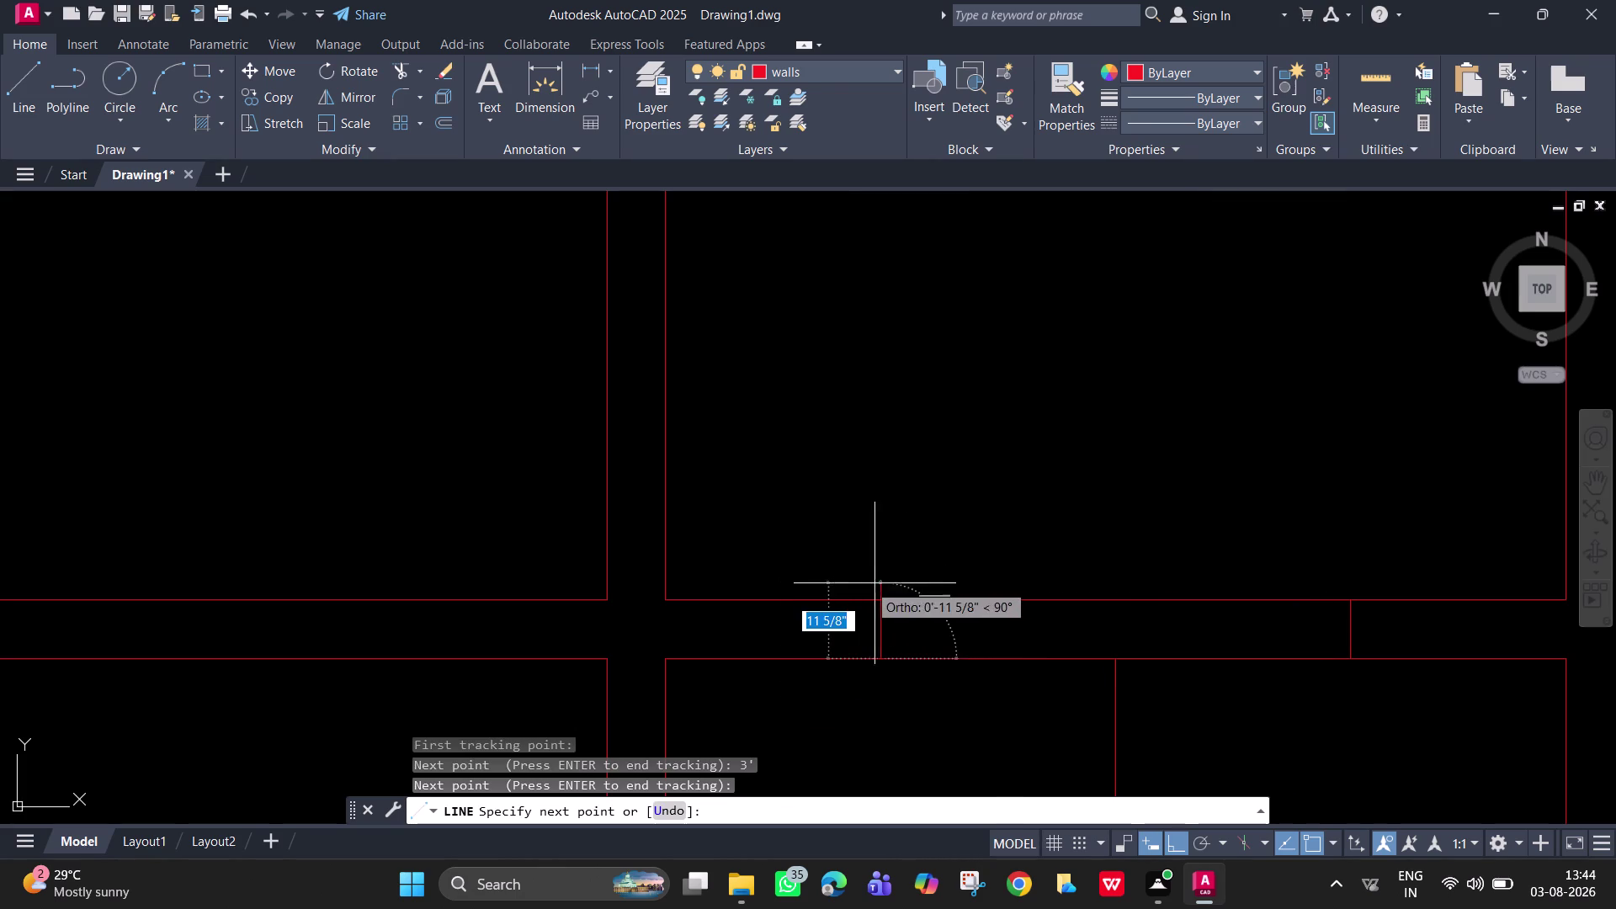
click(879, 600)
key(Escape)
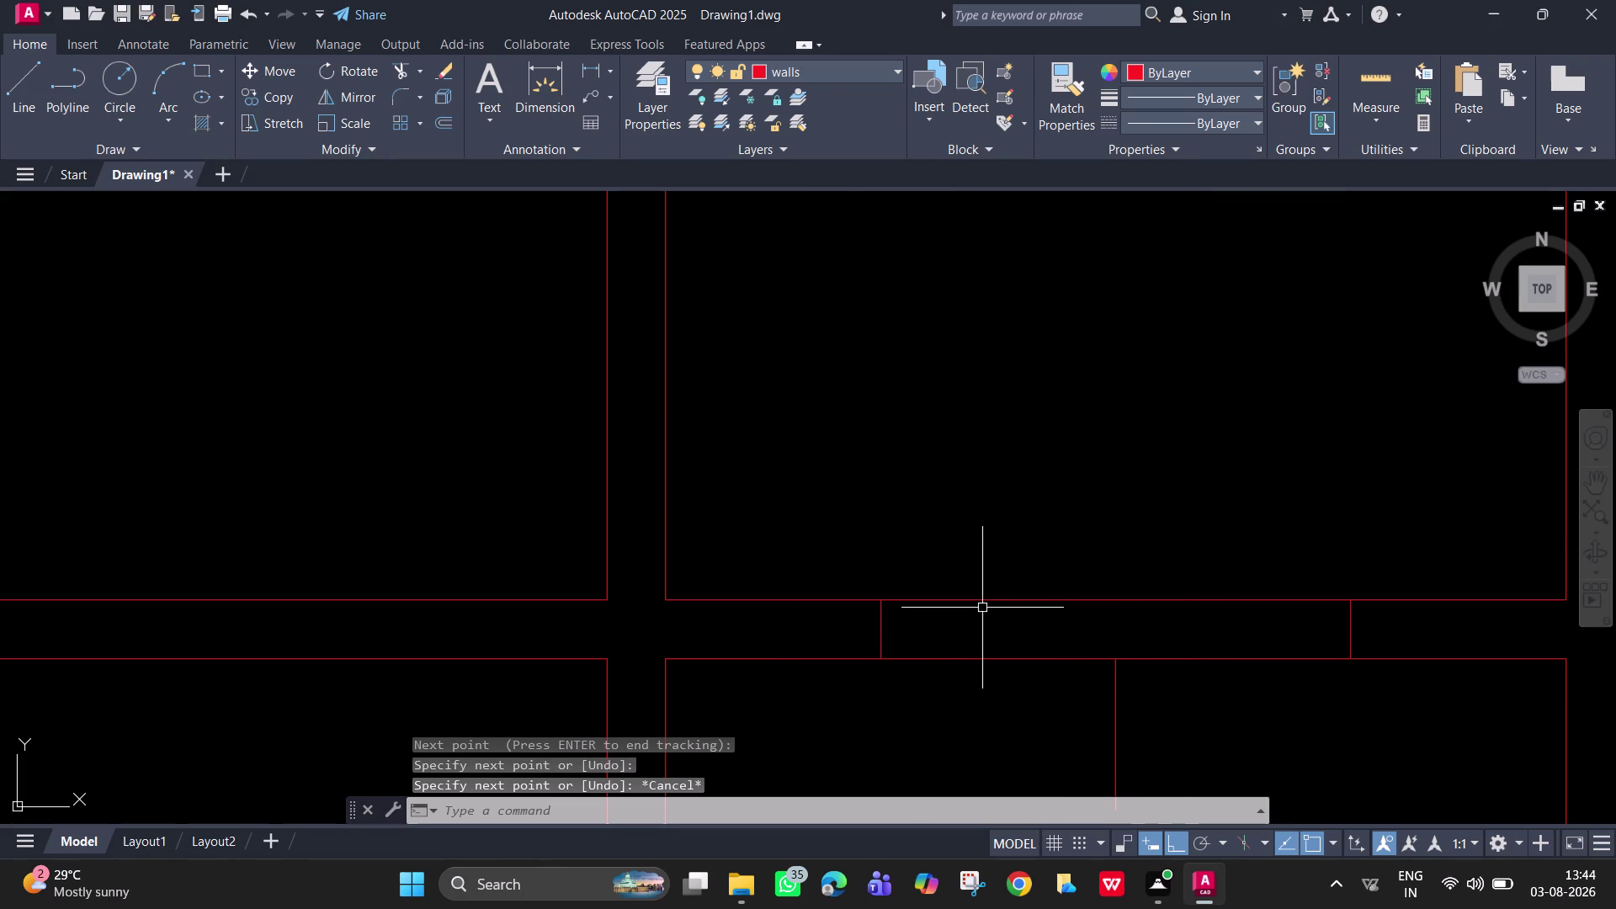
Trim the wall lines between the two jambs to open the doorway.
text(tr)
key(space)
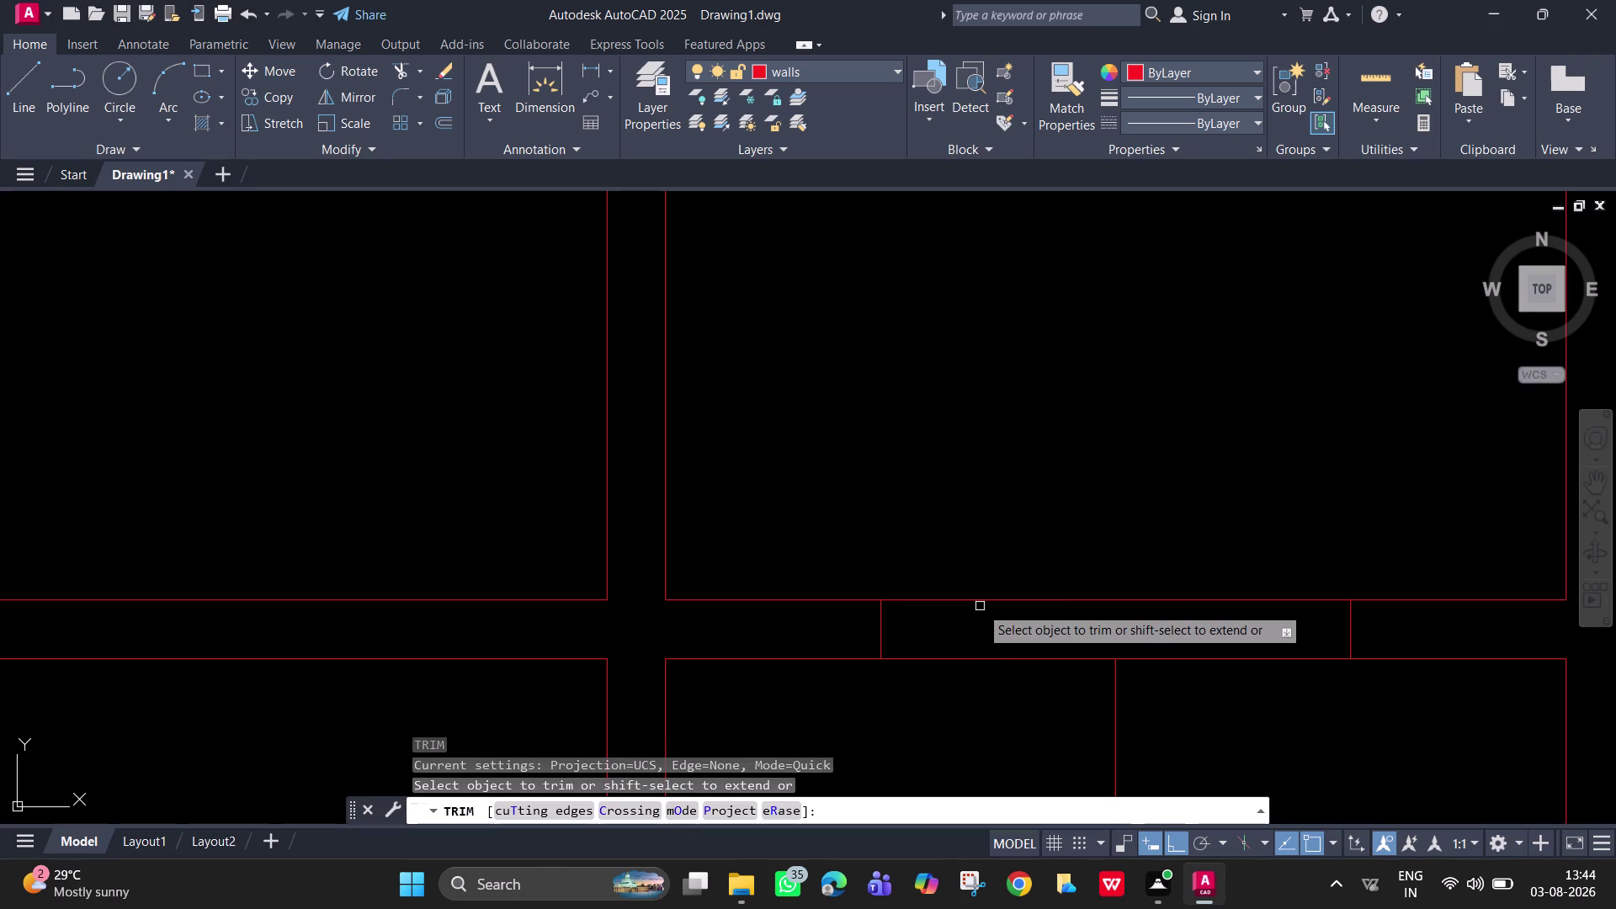
click(980, 604)
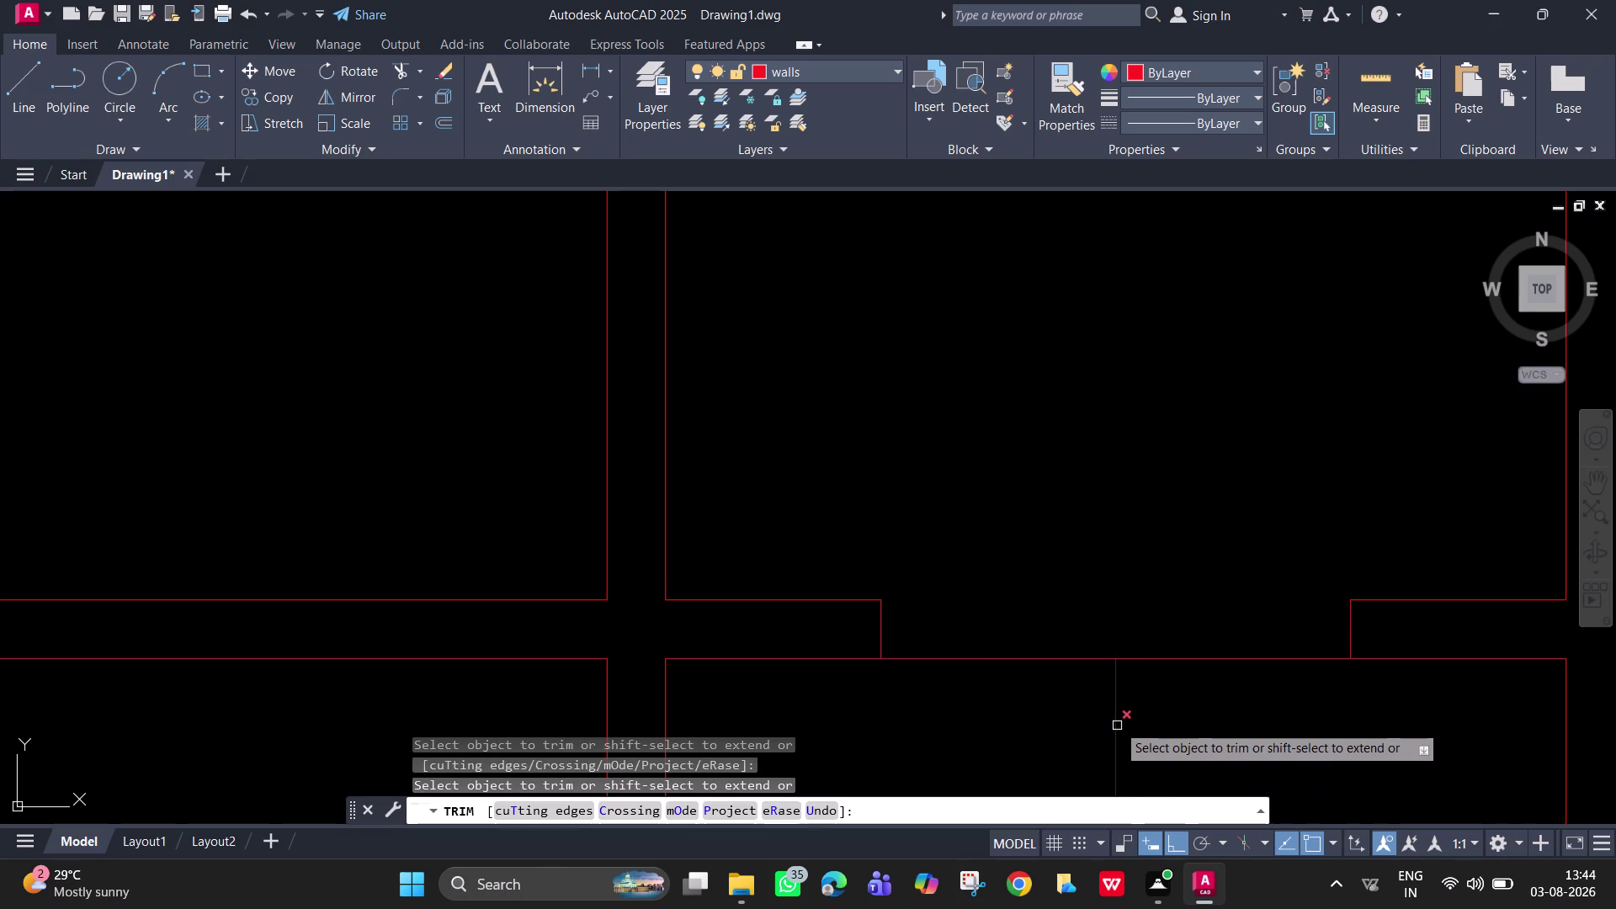
click(1115, 723)
scroll(down, 3)
middle_drag(1183, 726, 1136, 677)
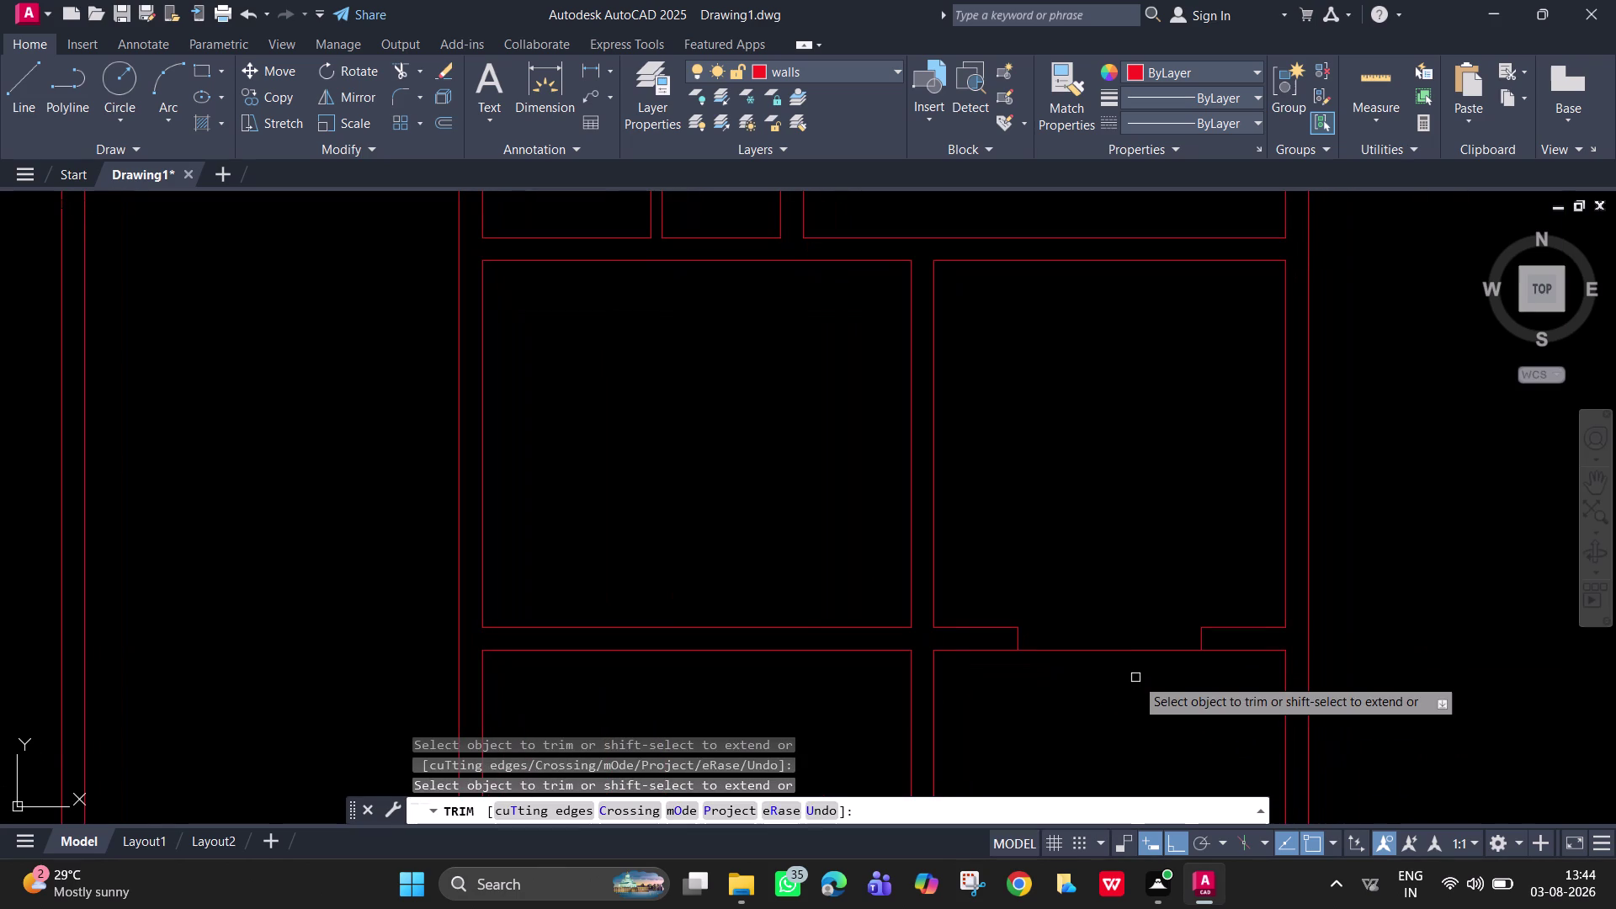